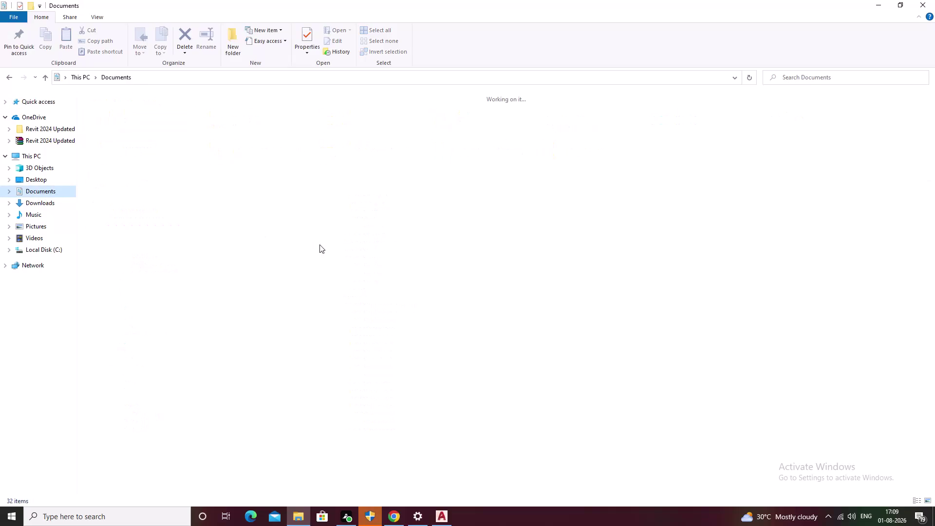
Scroll through the Documents folder in File Explorer, then switch back to AutoCAD's Drawing1.
scroll(down, 3)
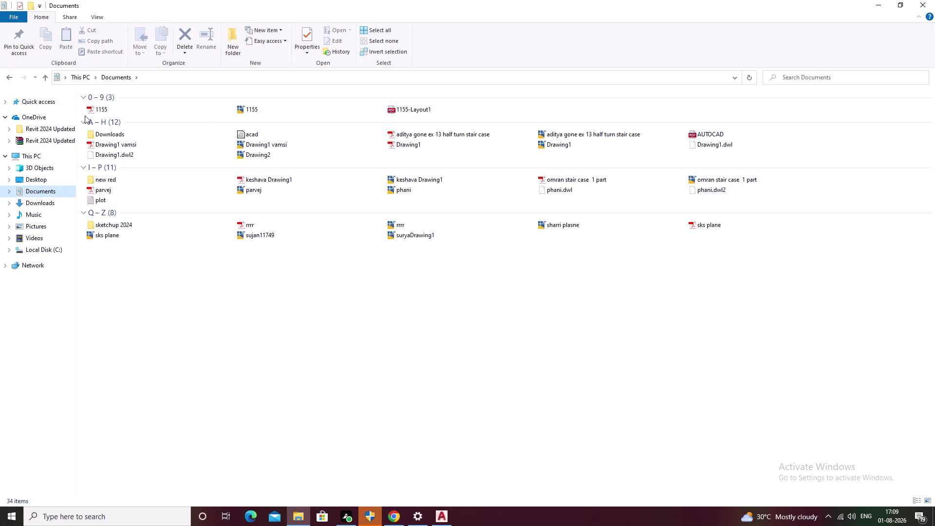
click(922, 2)
click(442, 512)
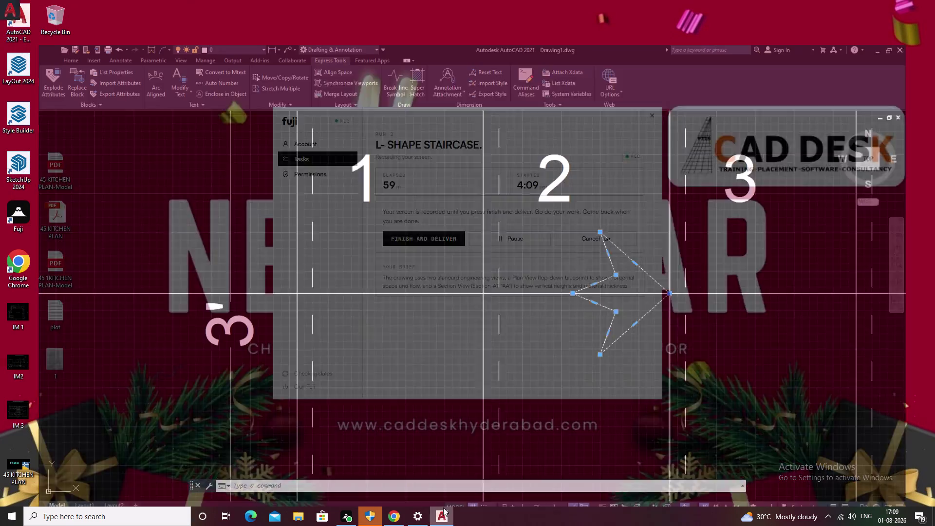
Start grouping the arrow lines, then cancel the duplicate group.
scroll(down, 3)
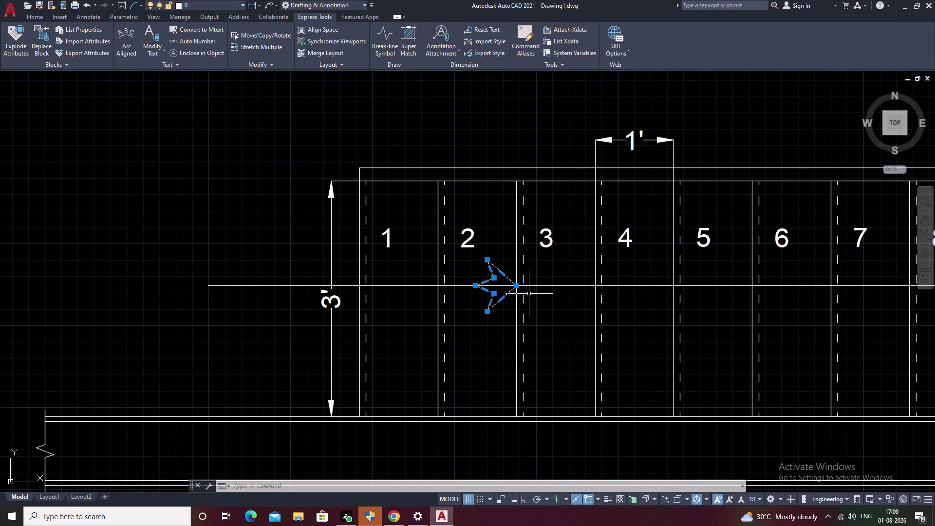
text(G)
key(space)
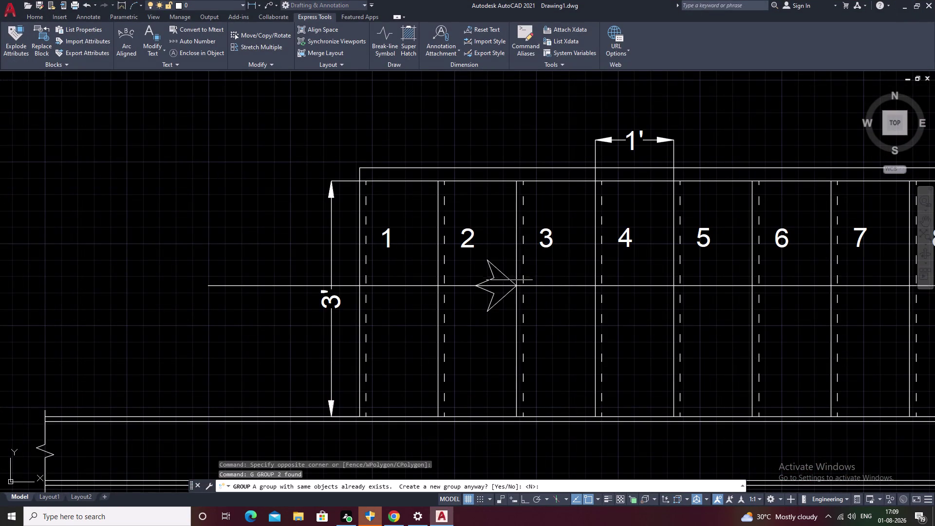
click(502, 273)
click(495, 269)
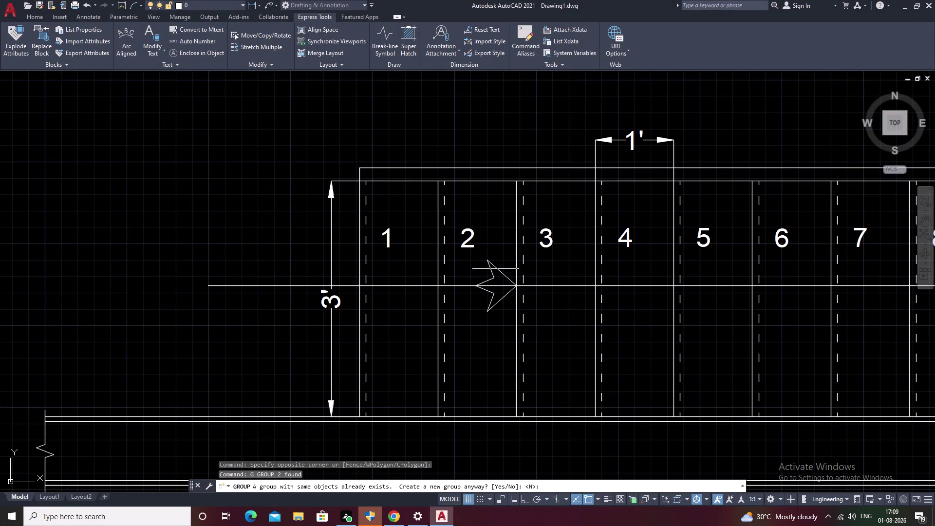
key(Escape)
Select the arrow's three line segments and JOIN them into one polyline.
click(498, 265)
click(496, 271)
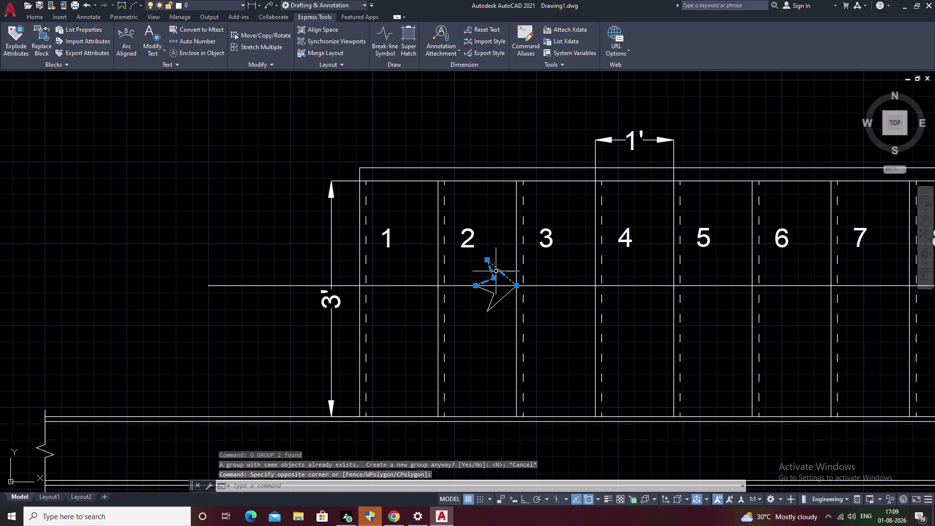
scroll(up, 3)
click(499, 285)
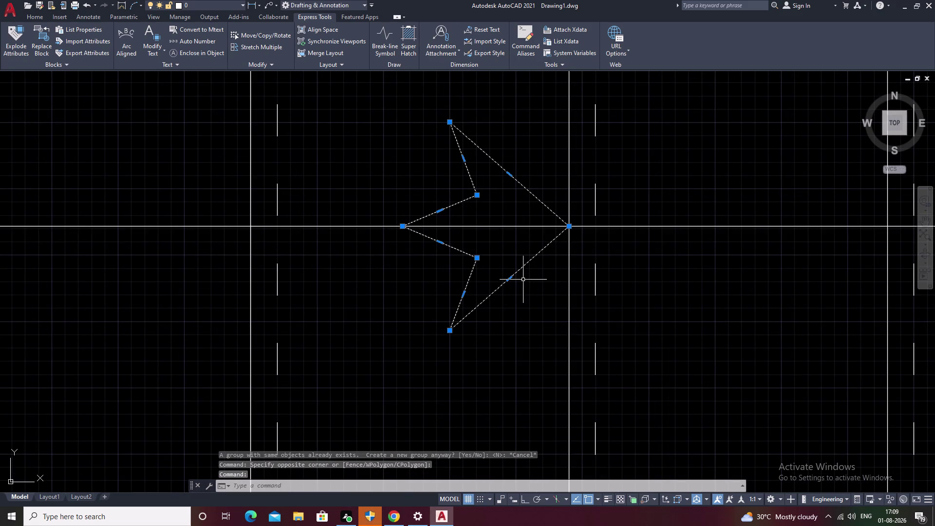
key(j)
key(space)
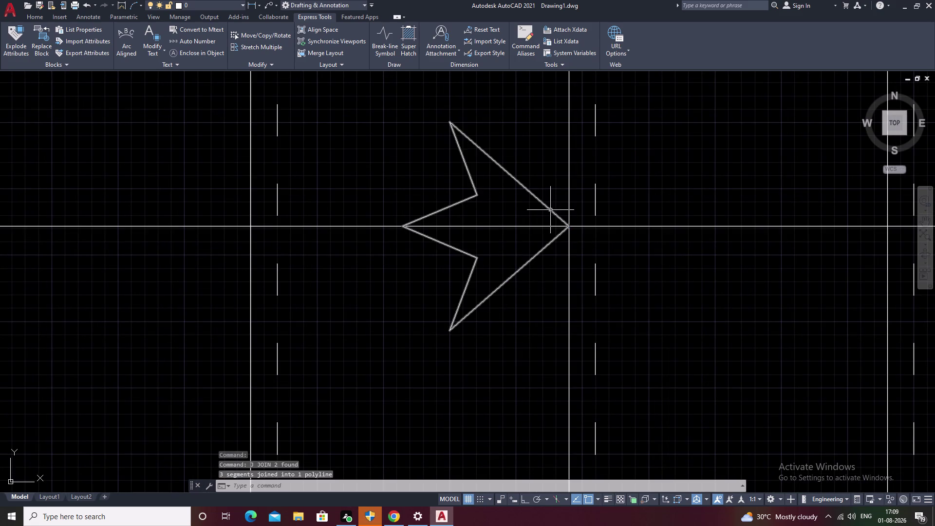
click(550, 209)
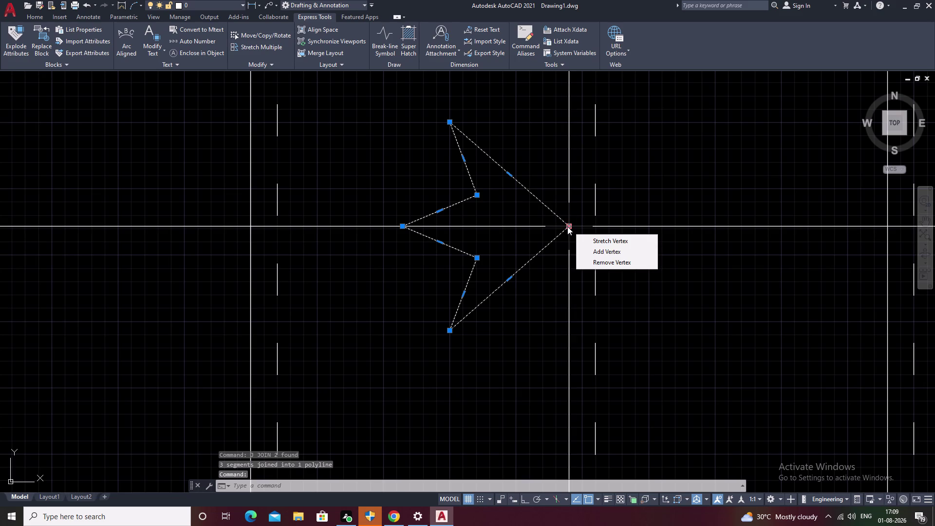
Dismiss the vertex-editing options, clear the selection, and start the COPY command.
text(CO)
key(space)
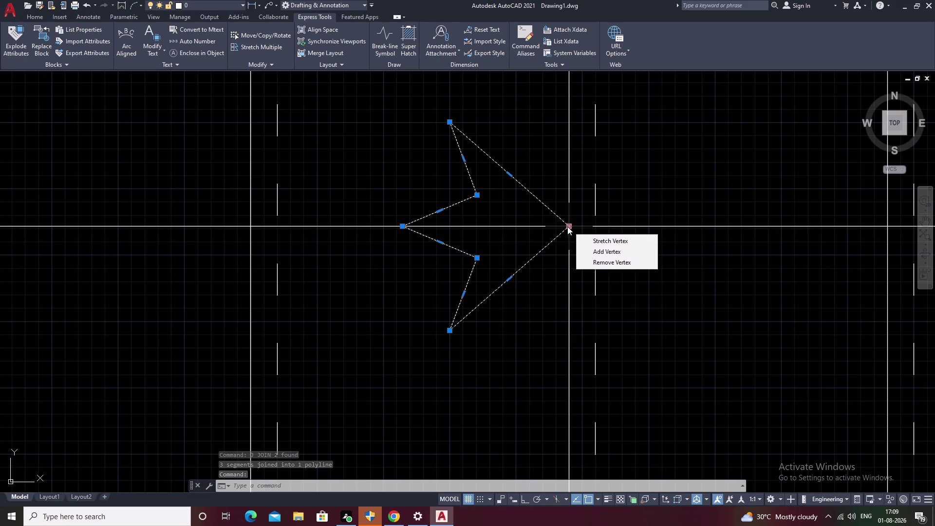
key(Escape)
key(Escape)
key(Escape)
key(Escape)
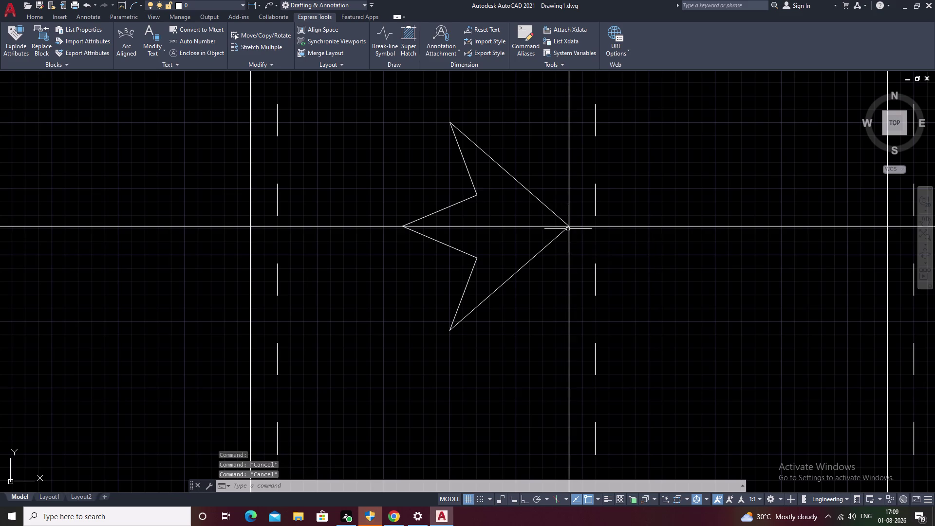
key(c)
key(o)
key(space)
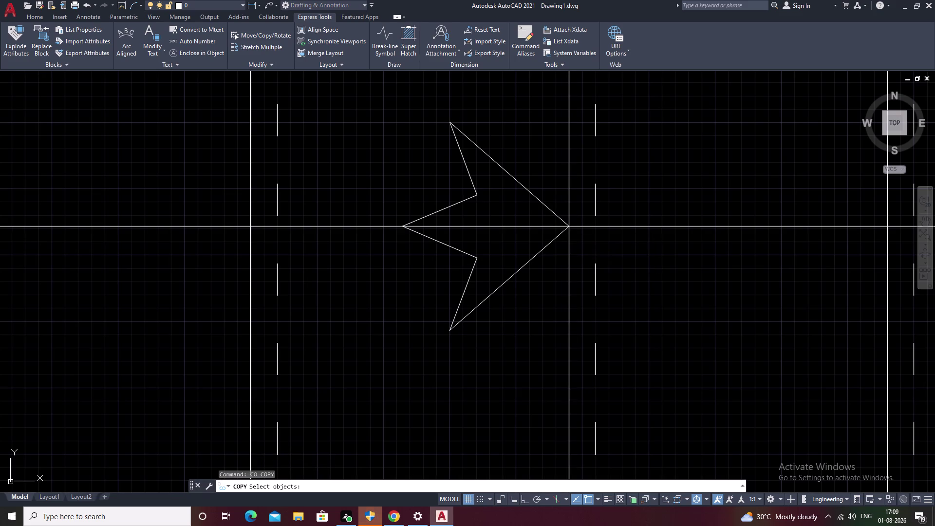
Copy the arrow using its tip as base point, placing a copy near step 10.
click(531, 193)
right_click(521, 239)
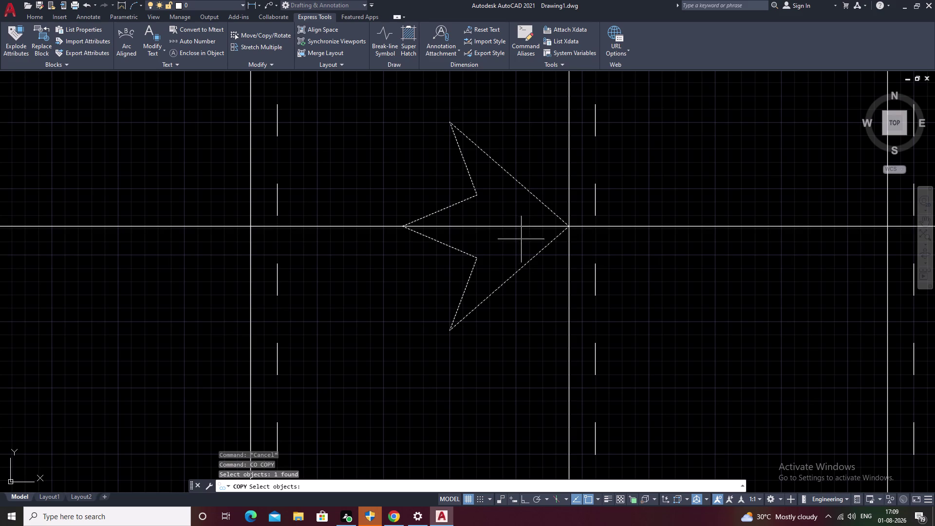
click(567, 225)
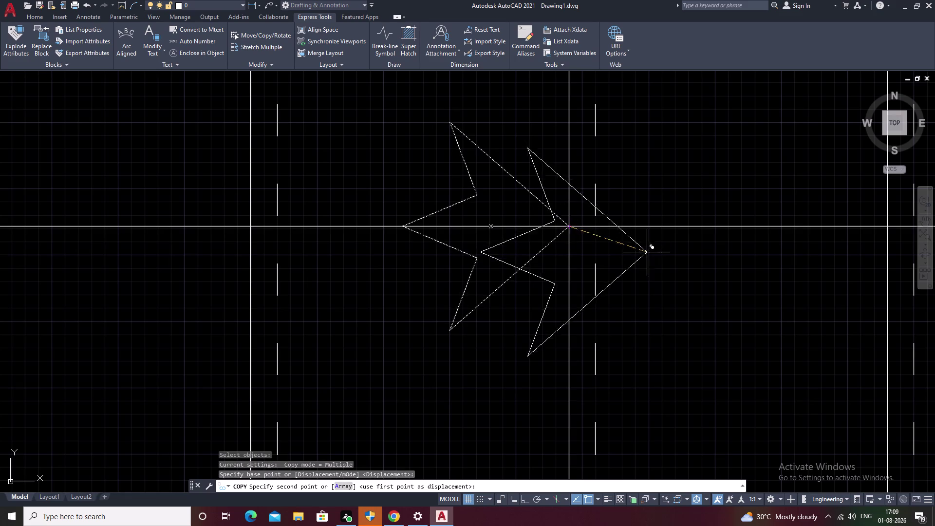
scroll(down, 3)
middle_drag(646, 253, 226, 271)
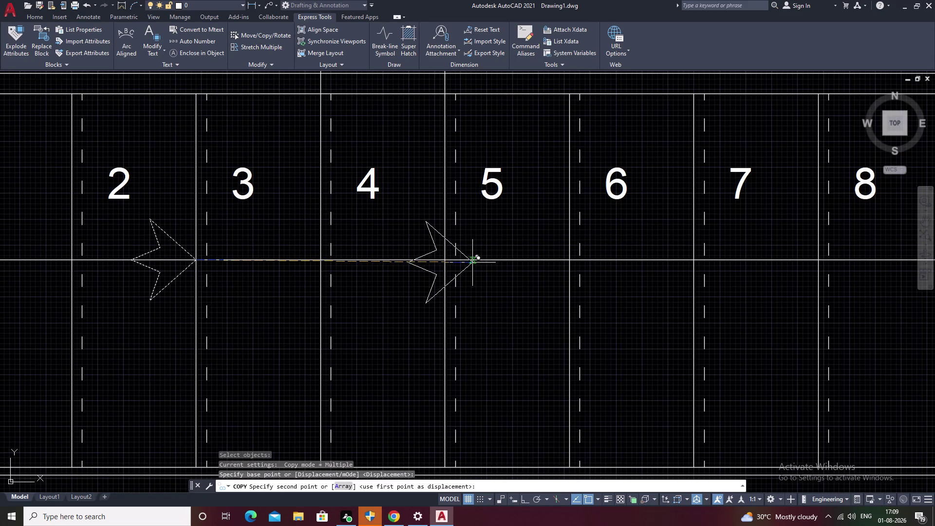
scroll(down, 3)
middle_drag(680, 279, 268, 378)
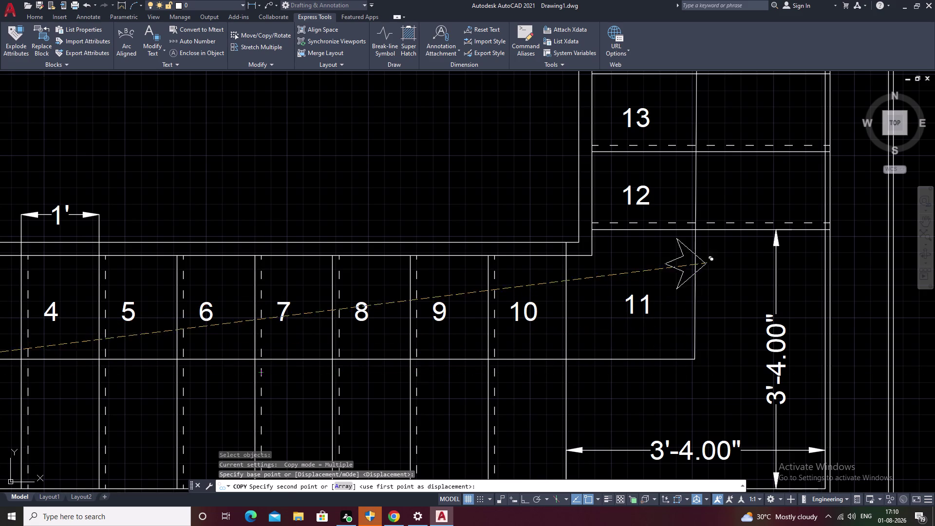
scroll(down, 3)
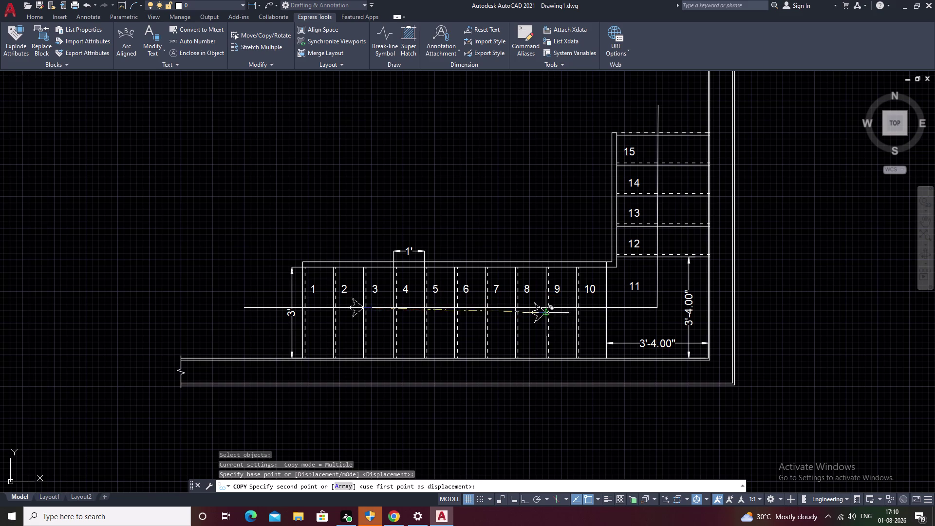
scroll(up, 3)
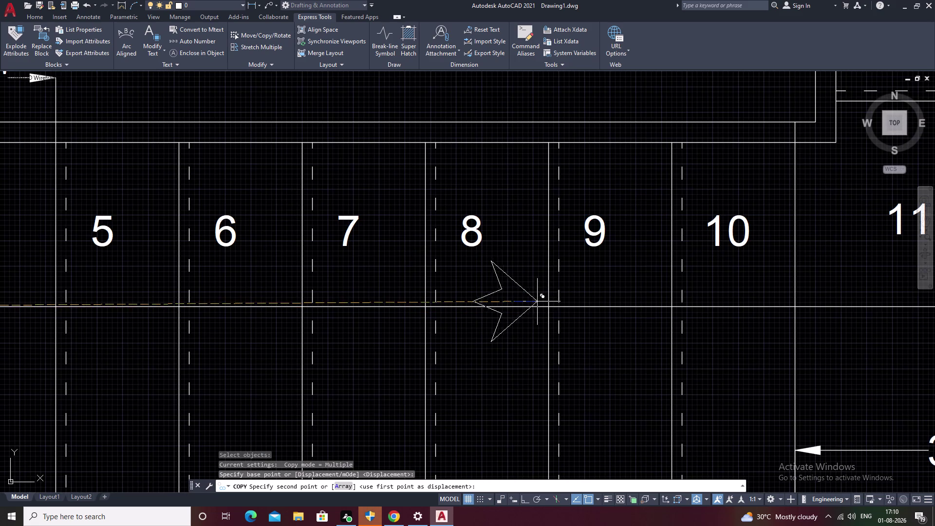
scroll(up, 3)
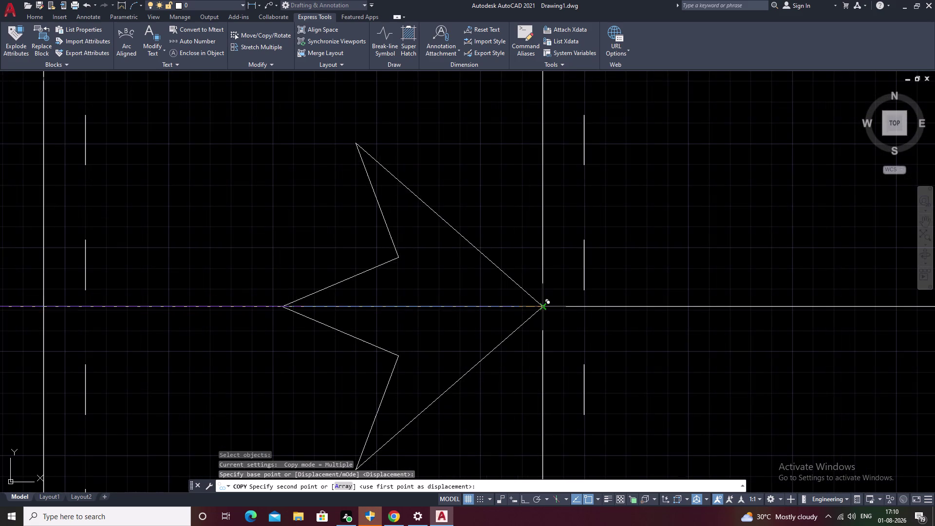
click(541, 304)
Place further arrow copies between steps 12 and 13 and above step 15.
scroll(down, 3)
middle_drag(725, 308, 306, 406)
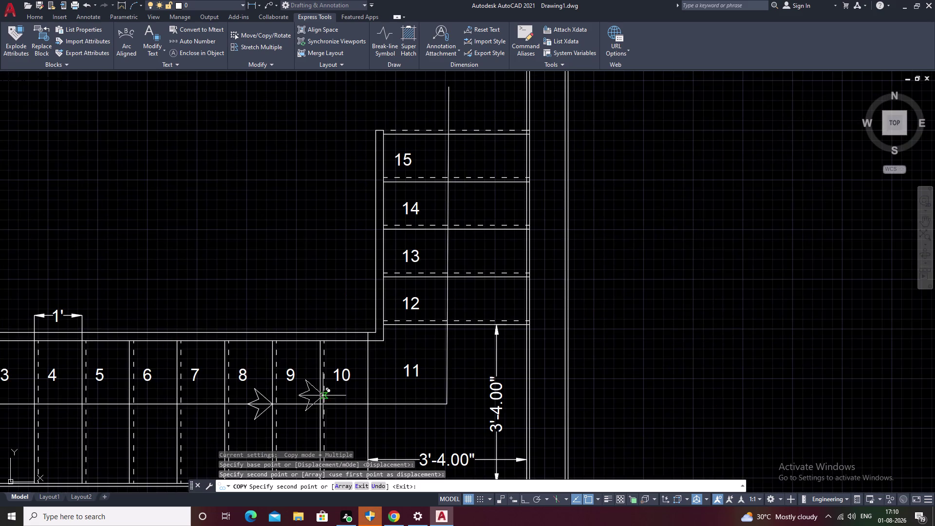
scroll(up, 3)
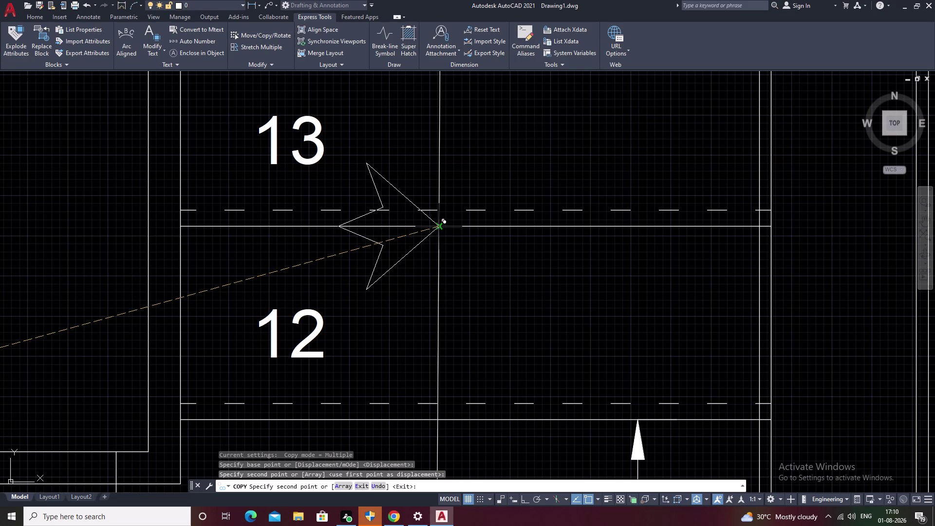
click(437, 228)
middle_drag(538, 244, 551, 463)
scroll(down, 3)
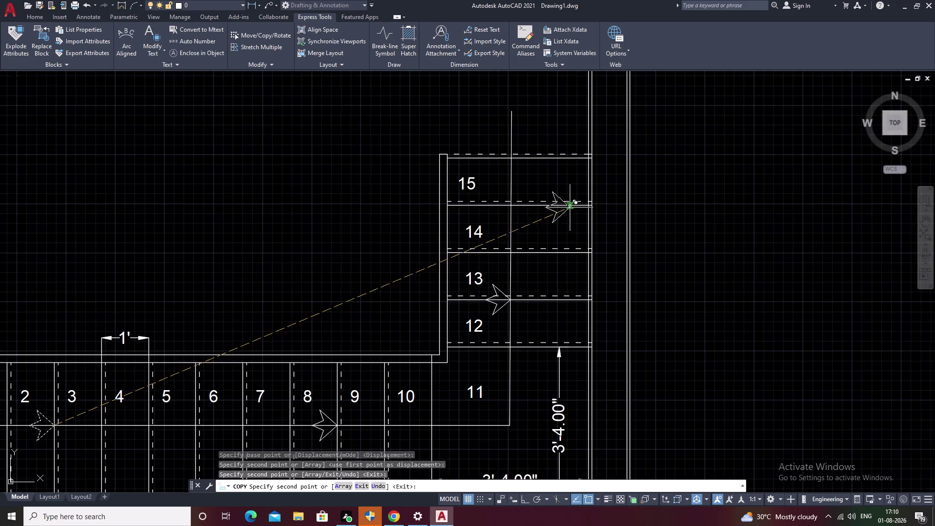
middle_drag(568, 217, 559, 291)
scroll(up, 3)
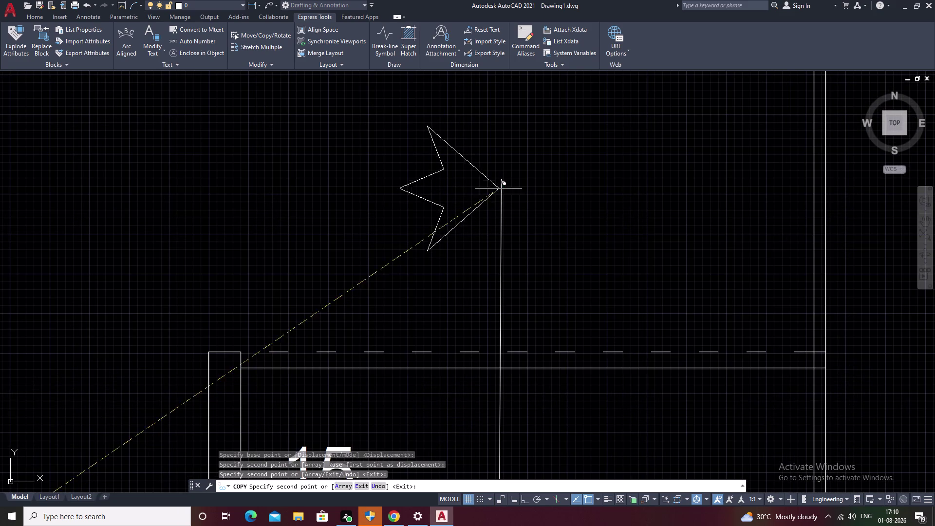
click(498, 180)
key(Escape)
scroll(down, 3)
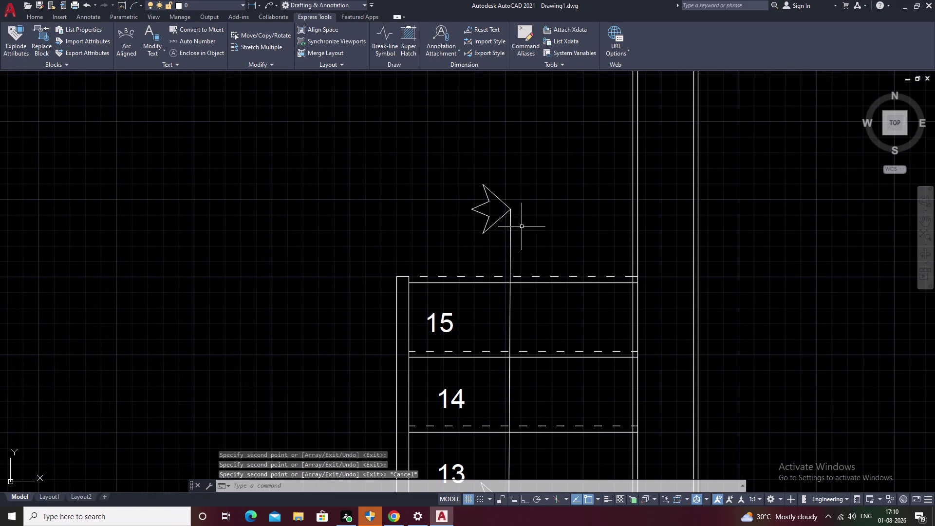
Rotate the arrow above step 15 about its tip to point up the flight.
click(494, 199)
key(Escape)
drag(501, 174, 486, 190)
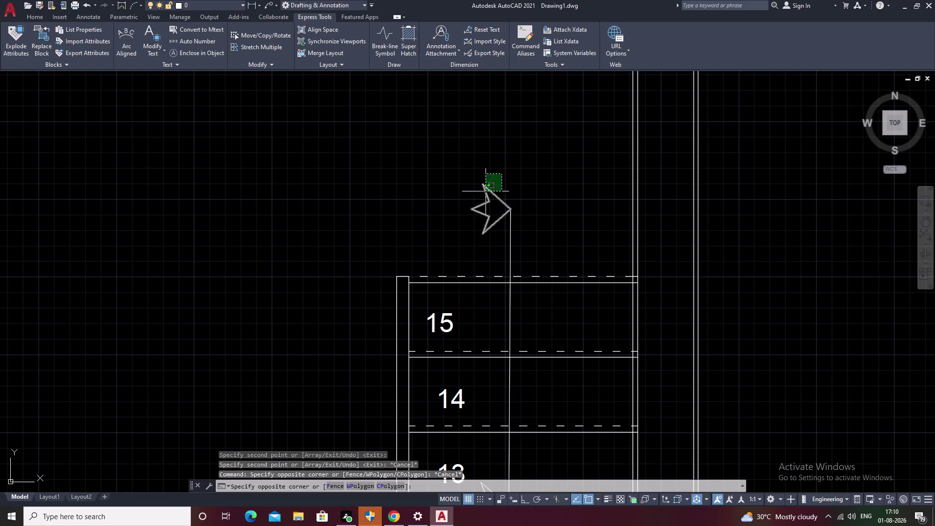
drag(485, 190, 483, 212)
text(RO)
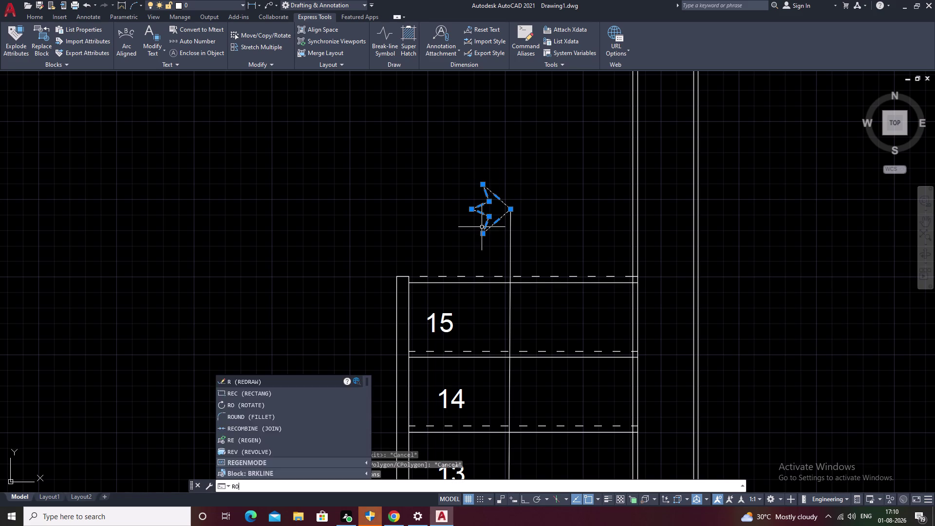
key(space)
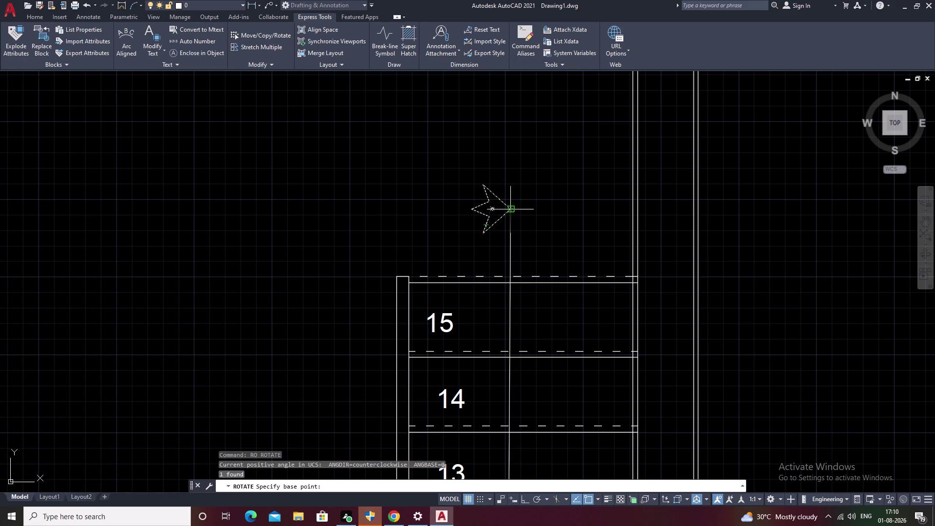
click(508, 209)
click(513, 194)
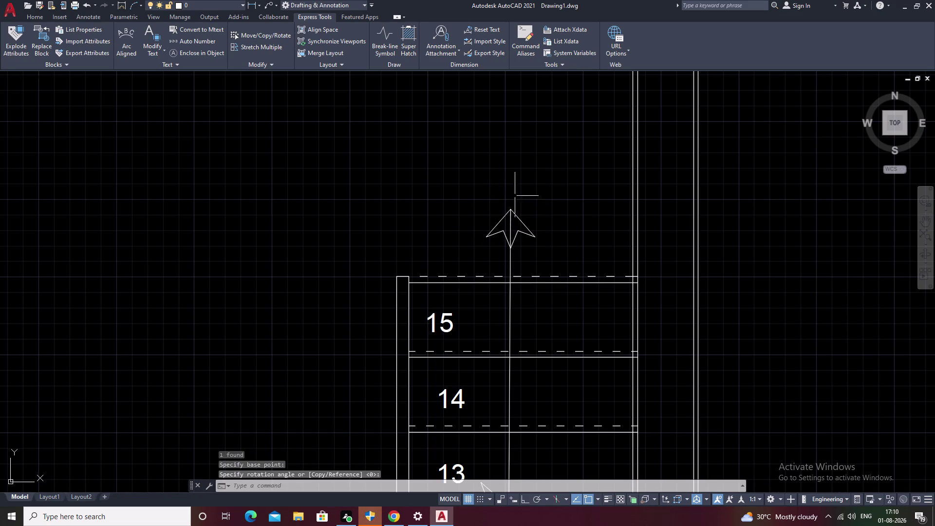
Rotate the arrowhead between steps 12 and 13 about its tip to point upward.
scroll(down, 3)
middle_drag(546, 228, 550, 140)
scroll(up, 3)
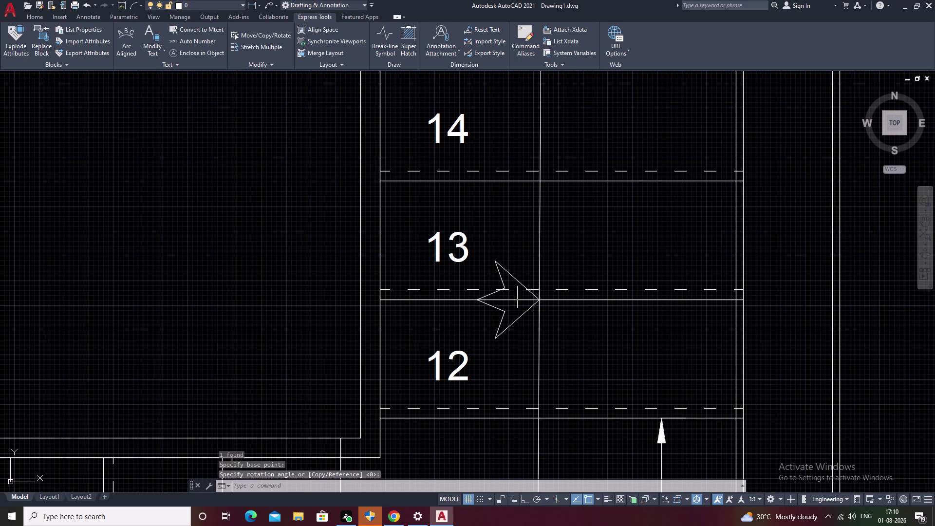
click(517, 277)
text(RO)
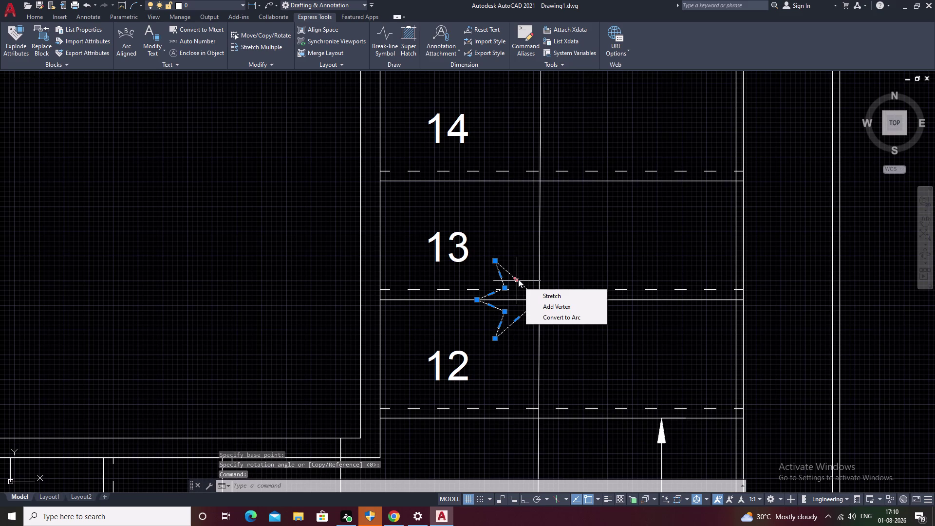
key(space)
key(Escape)
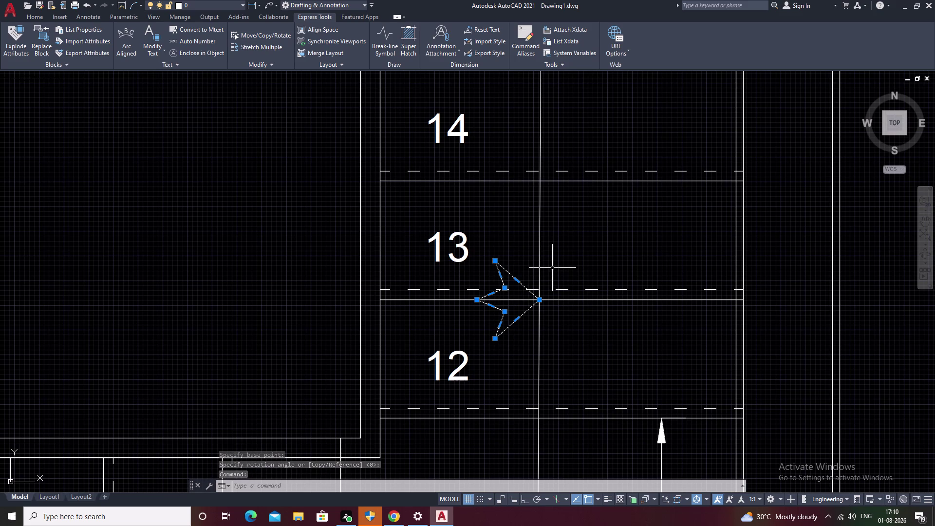
click(525, 288)
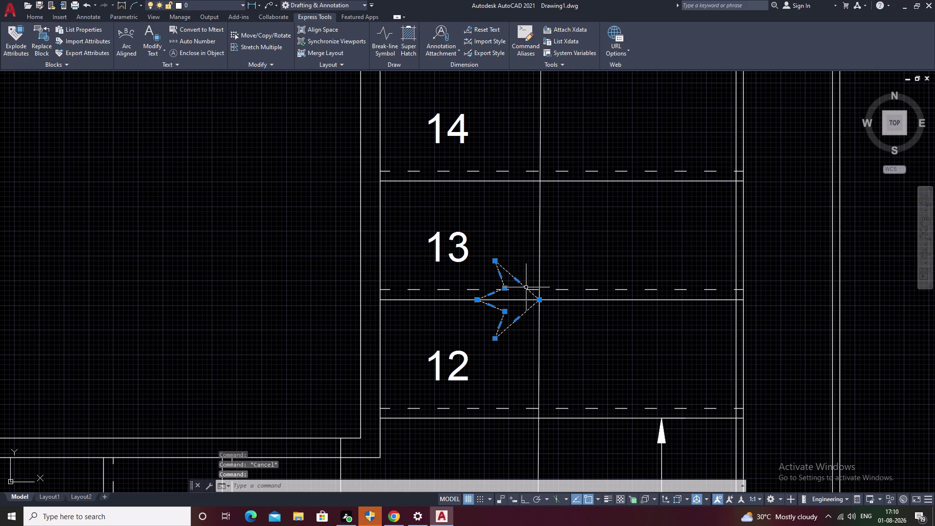
text(RO)
key(space)
click(539, 300)
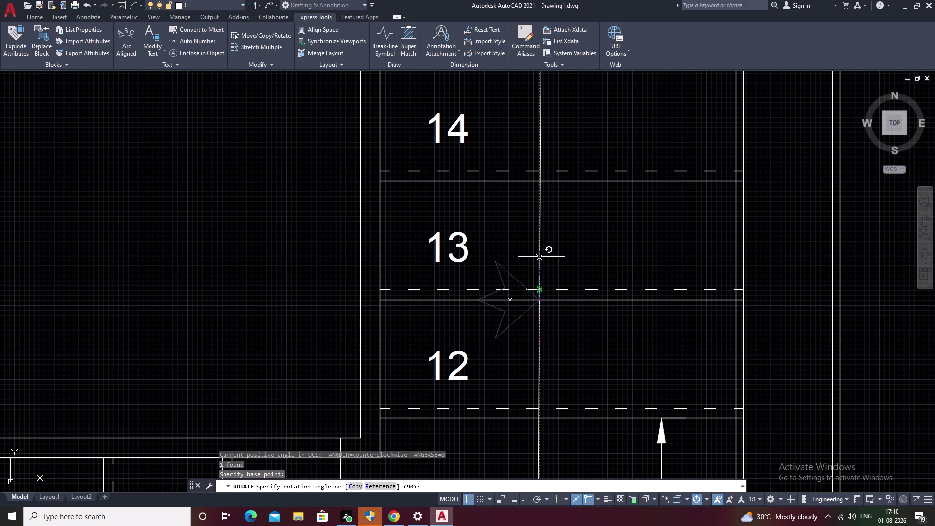
click(534, 229)
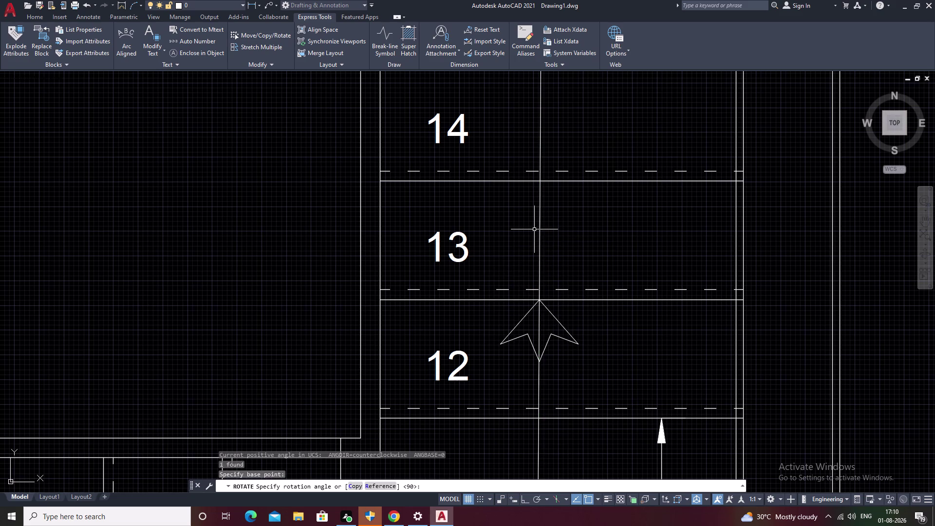
scroll(down, 3)
key(Escape)
Select the arrowhead between steps 8 and 9, then cancel the accidental move.
middle_drag(599, 321, 638, 219)
scroll(down, 3)
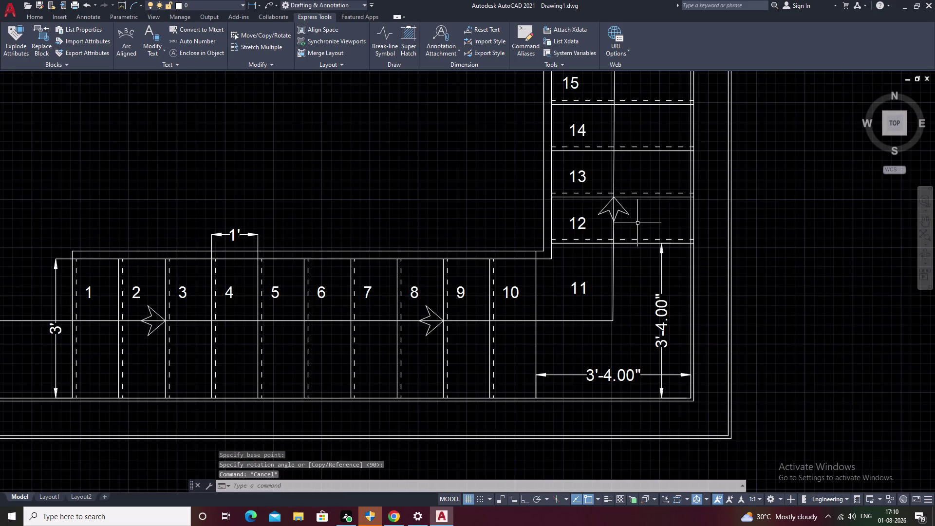
middle_drag(551, 310, 563, 289)
middle_drag(581, 261, 565, 305)
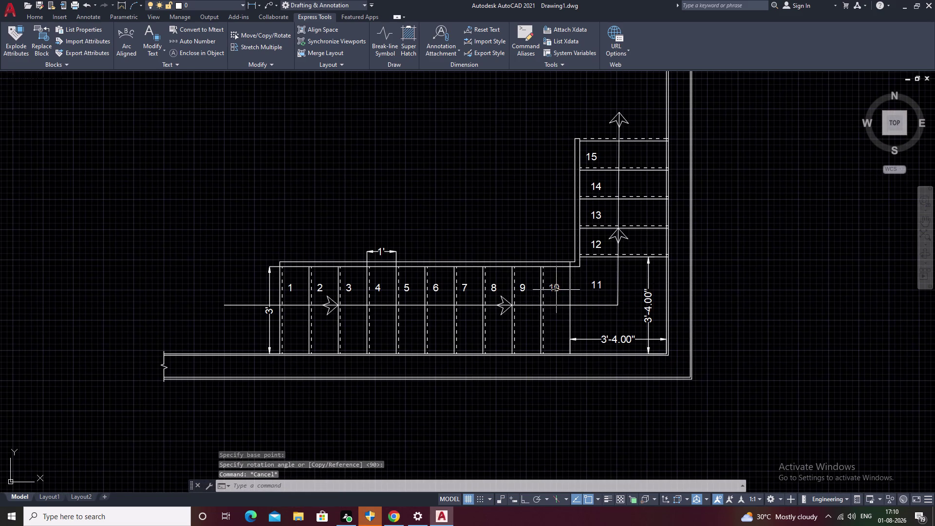
scroll(up, 3)
click(503, 301)
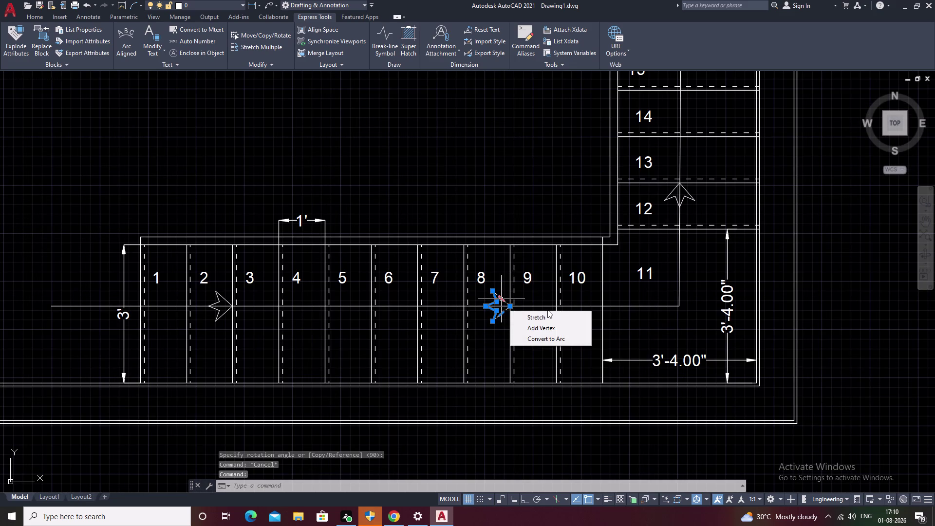
text(M)
key(space)
key(space)
key(Escape)
scroll(up, 3)
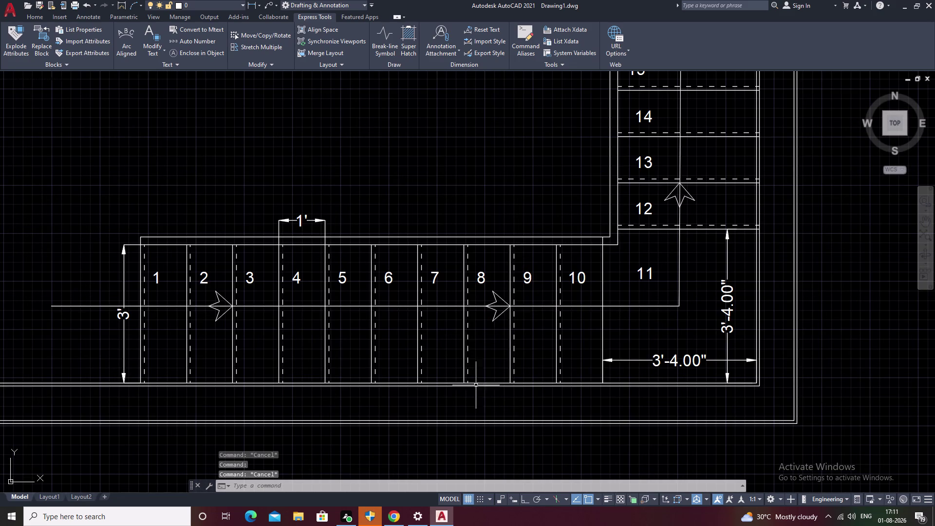
Open the arrowhead polyline for editing and exit without changes.
scroll(up, 3)
double_click(505, 205)
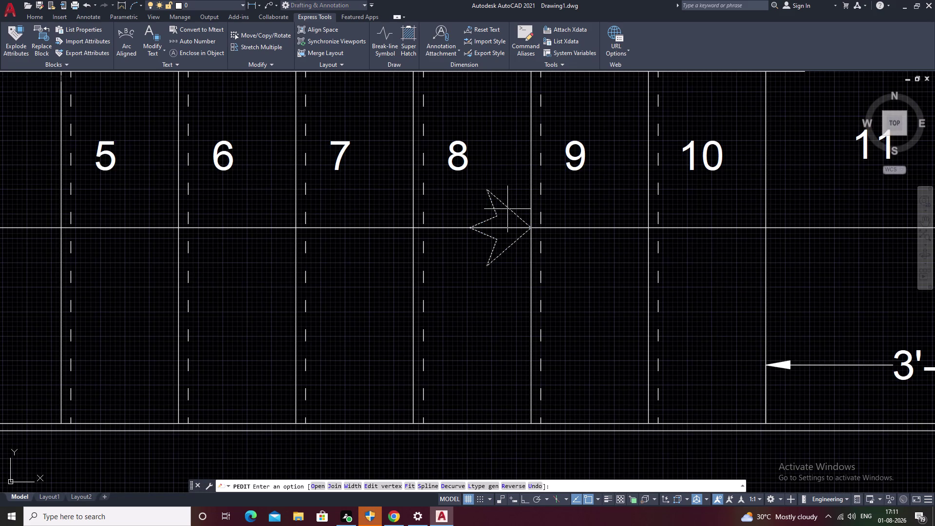
key(m)
key(Escape)
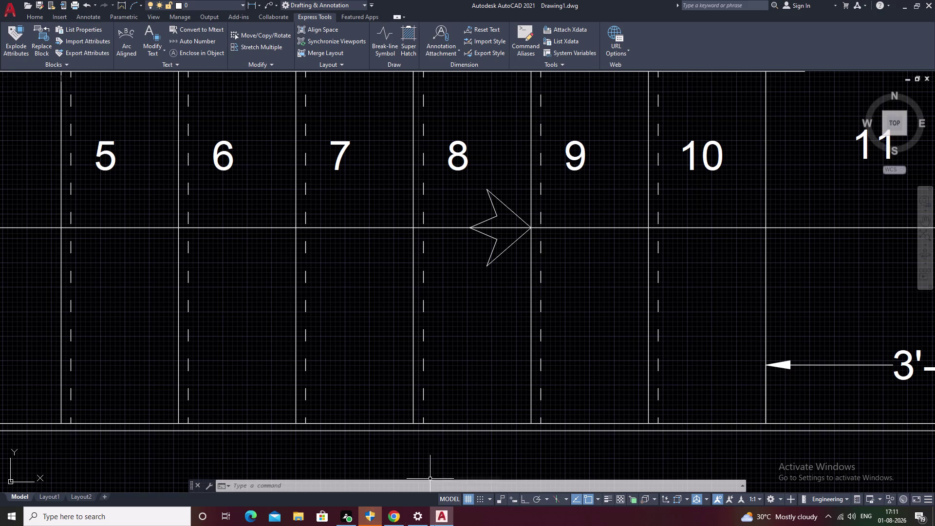
Erase the extra arrowhead at step 8 with E.
scroll(down, 3)
middle_drag(736, 236, 434, 324)
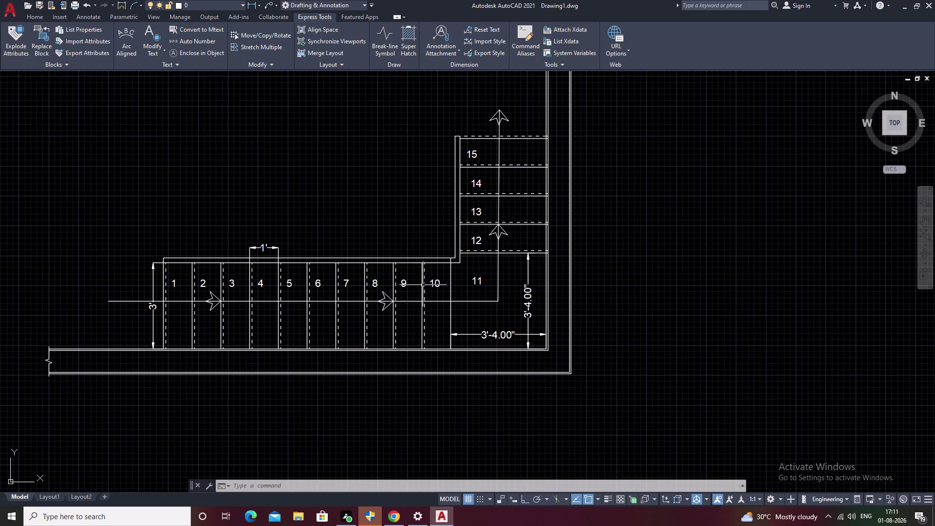
scroll(up, 3)
click(385, 290)
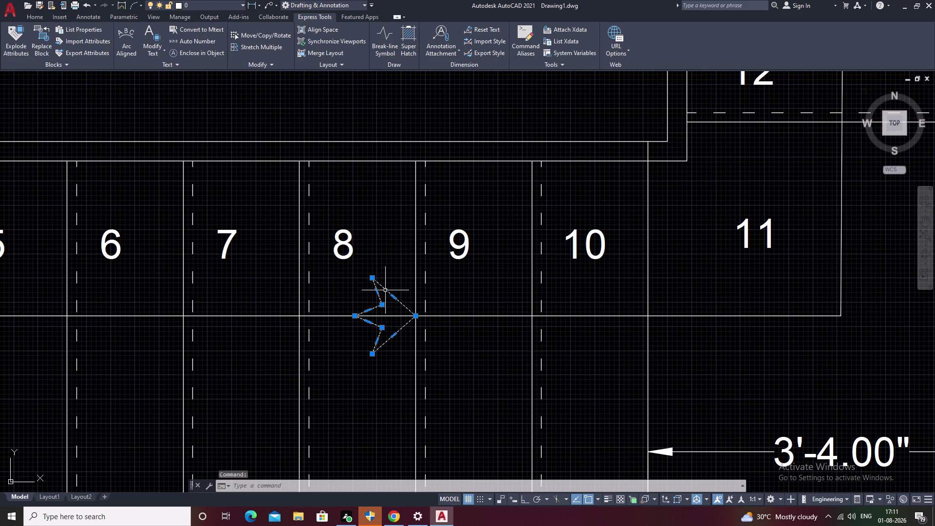
text(E)
key(space)
Recentre the stair plan and start the Hatch command.
scroll(down, 3)
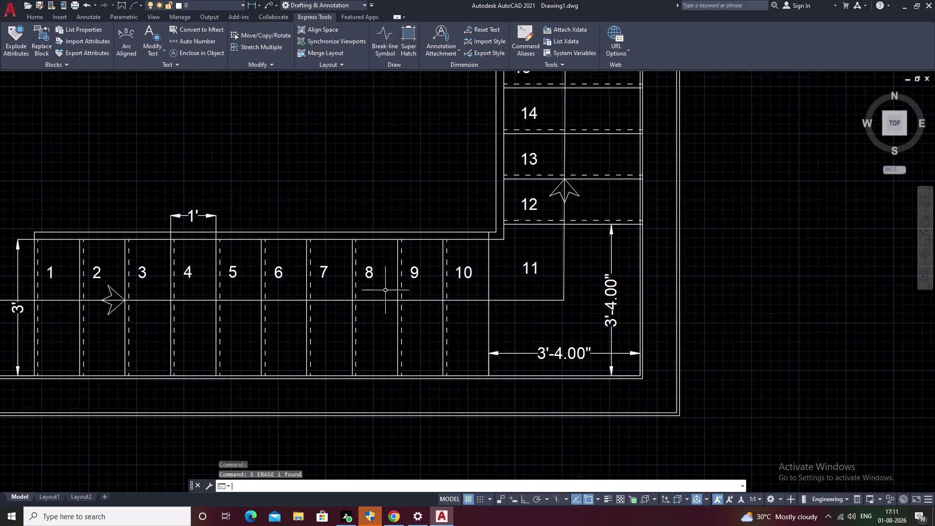
middle_drag(455, 301, 462, 318)
middle_drag(363, 237, 426, 236)
text(H)
key(space)
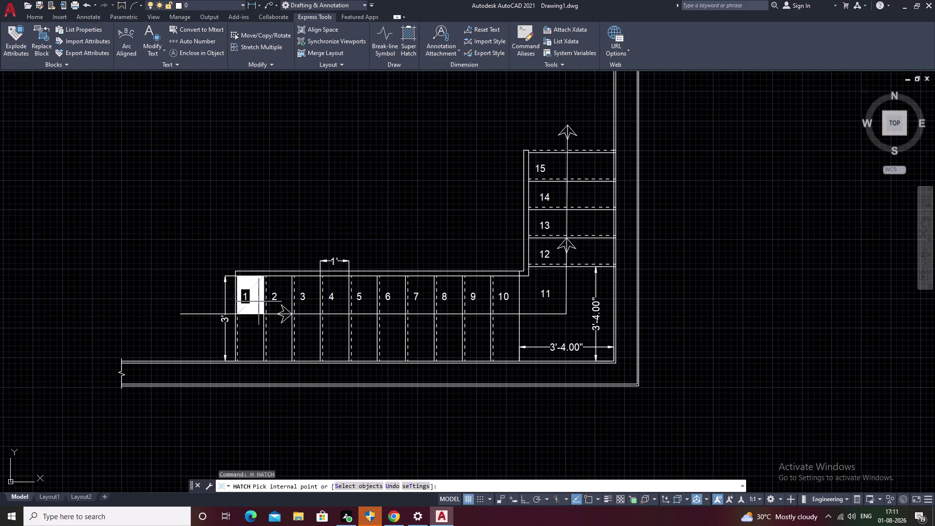
Choose the SOLID pattern and fill both halves of the step 2 arrowhead.
click(91, 33)
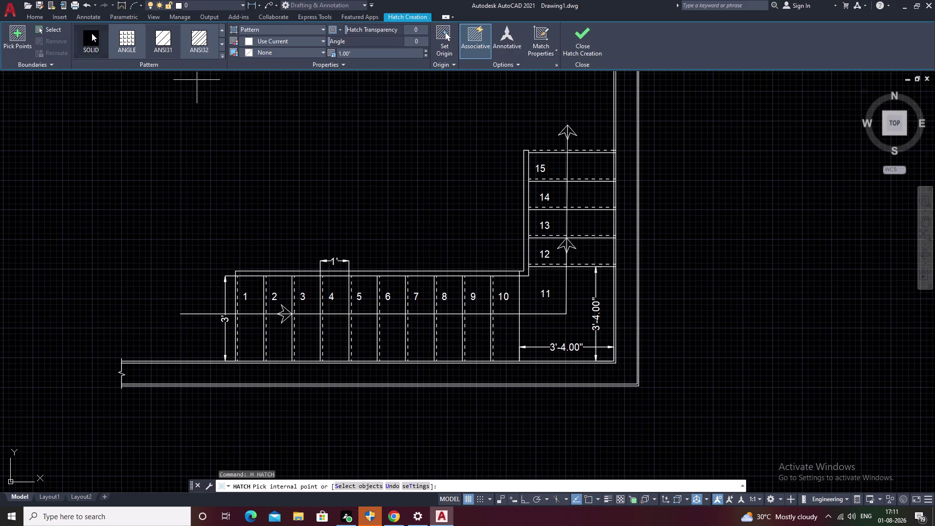
scroll(up, 3)
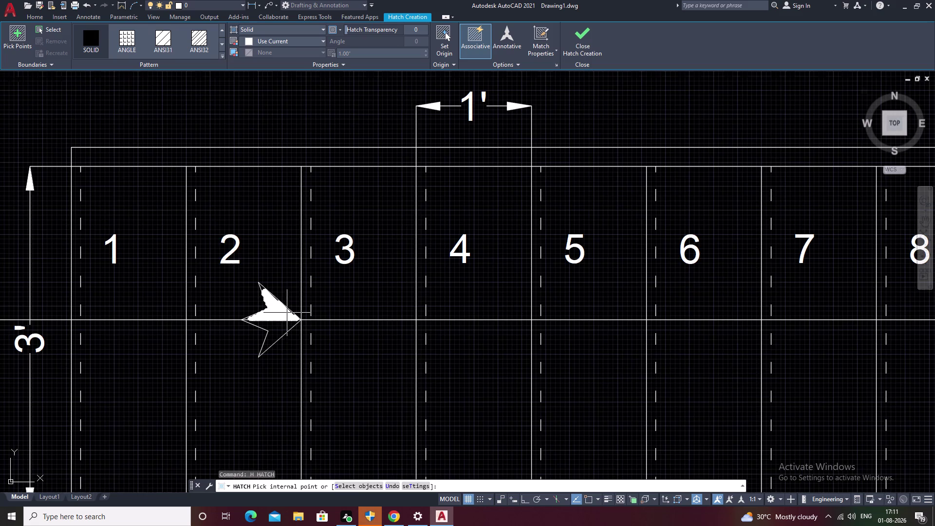
click(284, 313)
click(282, 325)
scroll(down, 3)
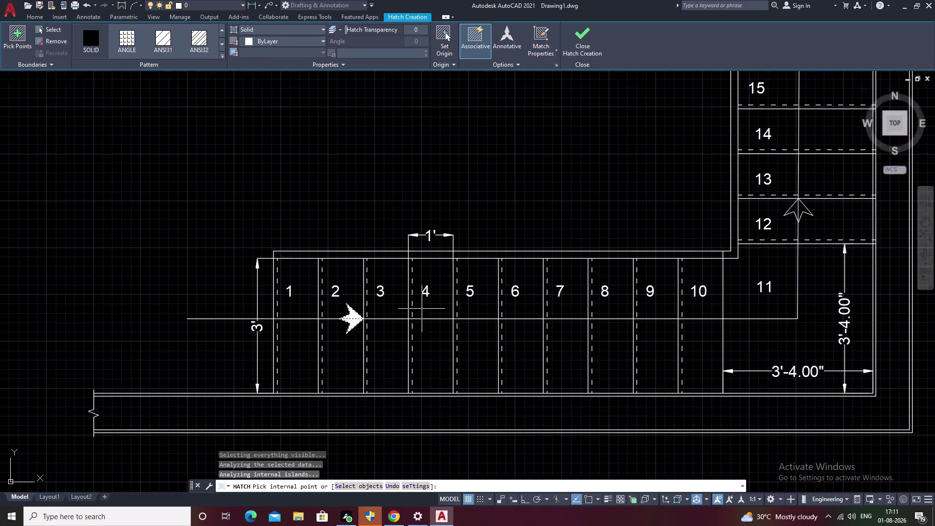
Fill both halves of the step 12 and top arrowheads and finish the hatch.
middle_drag(530, 303, 320, 338)
scroll(up, 3)
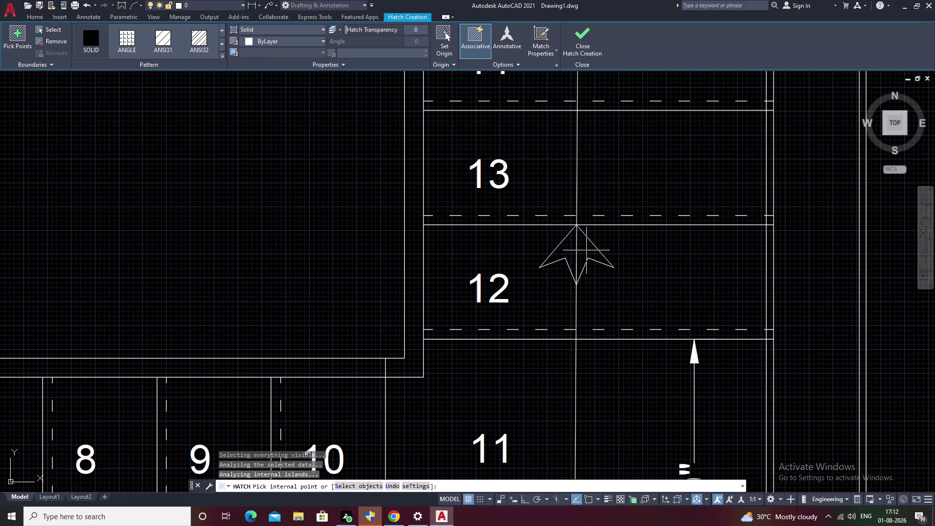
click(587, 249)
click(563, 252)
scroll(down, 3)
middle_drag(604, 188, 603, 191)
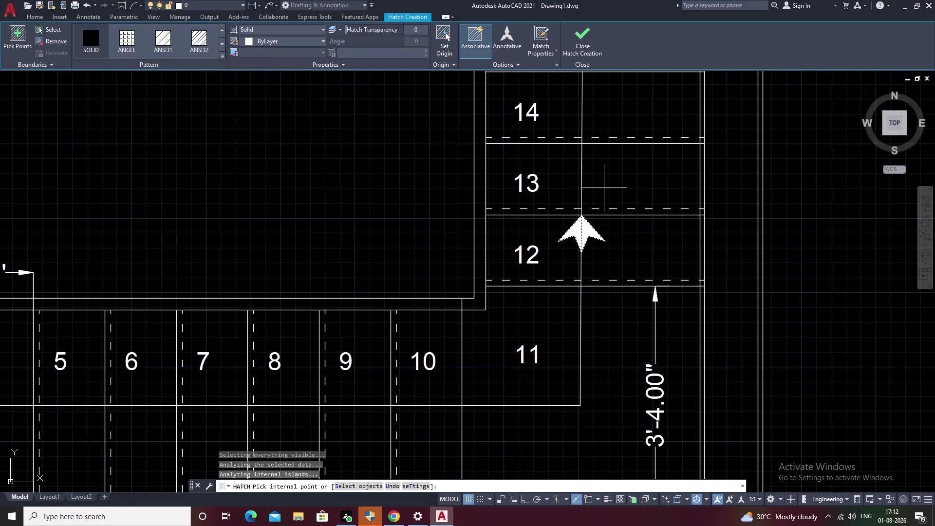
middle_drag(604, 191, 600, 328)
click(585, 86)
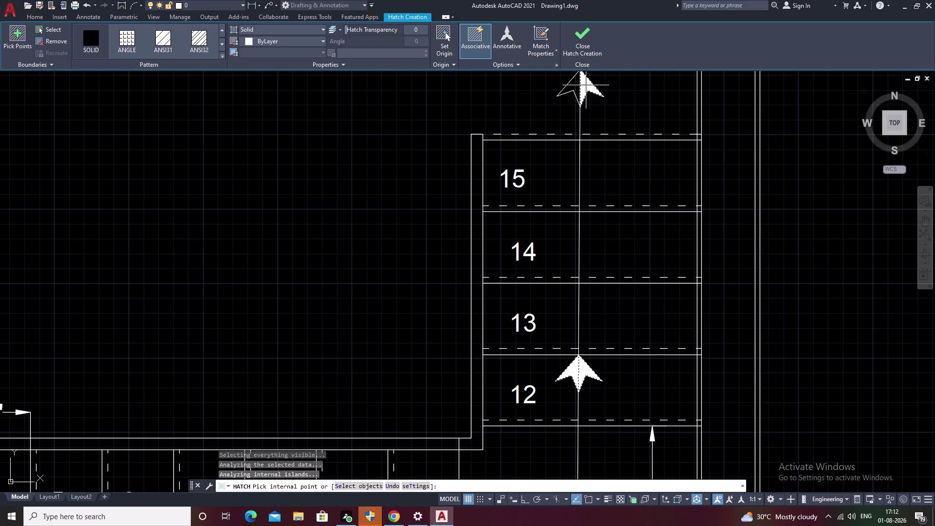
click(574, 85)
key(Escape)
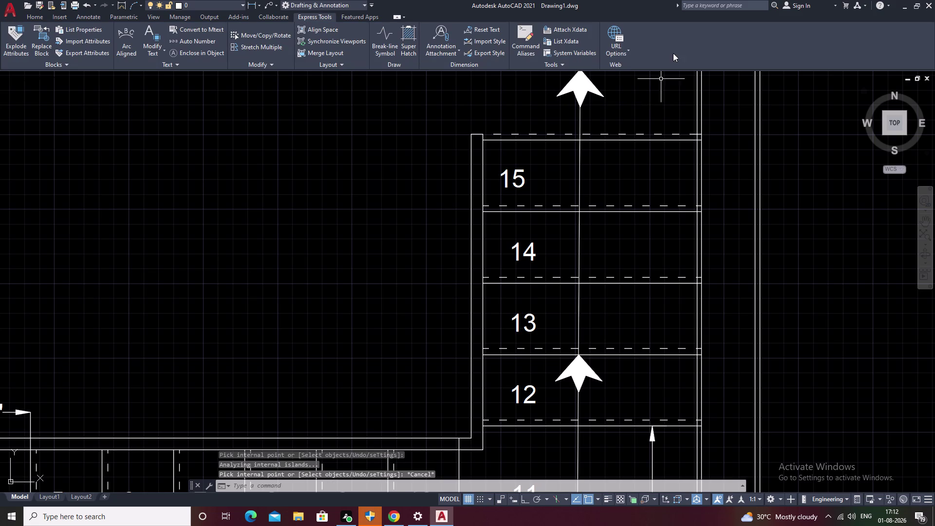
Cancel leftover commands and pan to the start of the lower flight.
scroll(down, 3)
key(Escape)
middle_drag(381, 314, 382, 314)
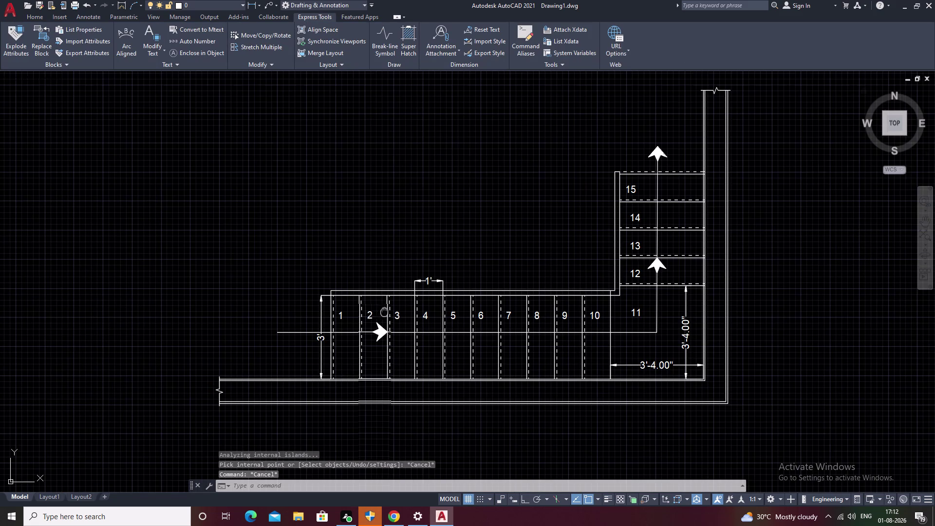
middle_drag(381, 313, 440, 285)
scroll(up, 3)
Create an MText label reading 'UP' left of step 1.
text(T)
key(space)
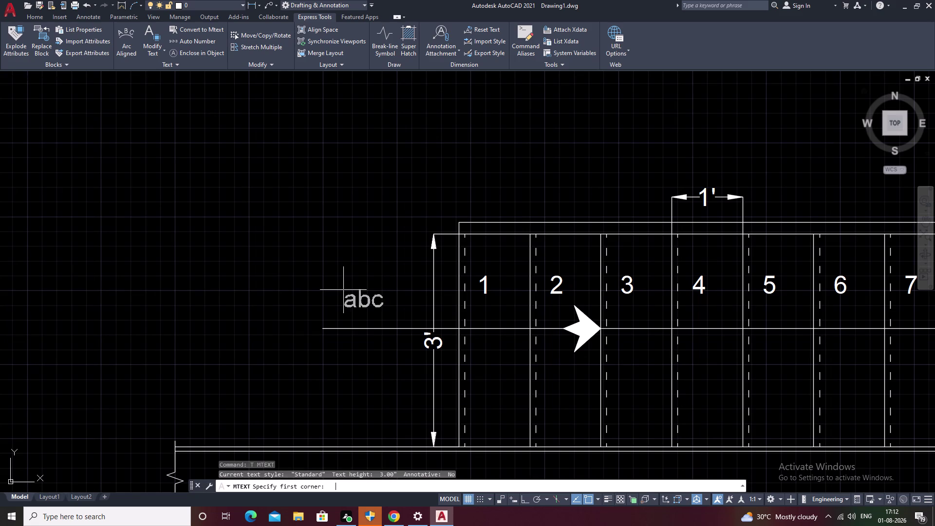
drag(323, 272, 389, 313)
click(389, 313)
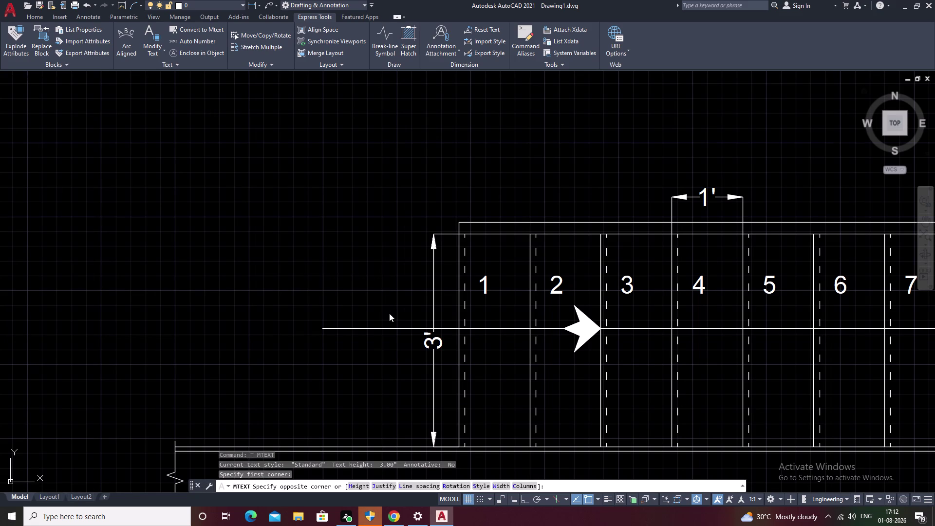
text(UP)
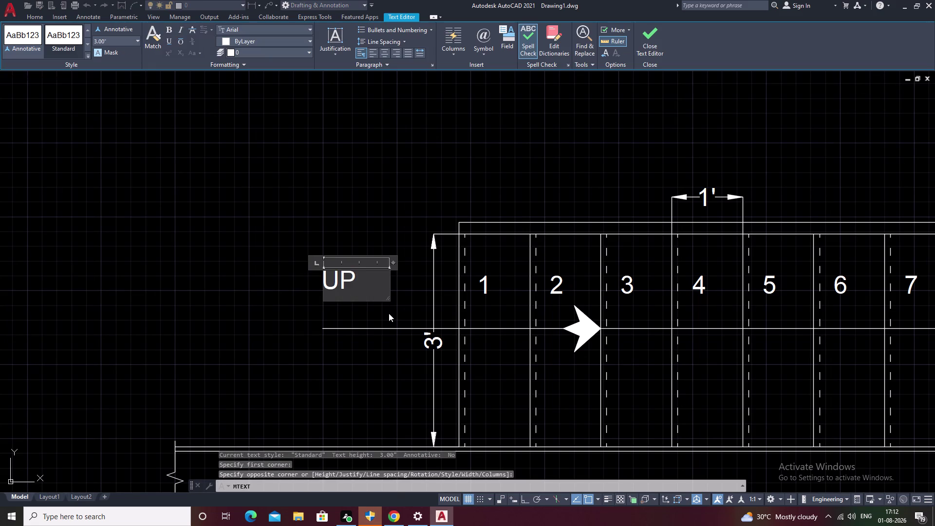
click(365, 320)
Move the UP label to sit just above the walking line.
click(342, 277)
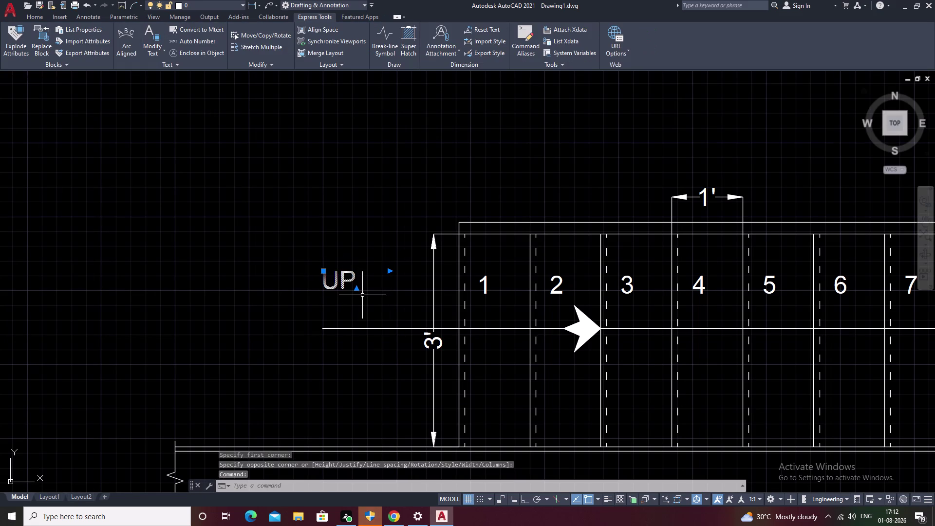
key(m)
key(space)
click(337, 278)
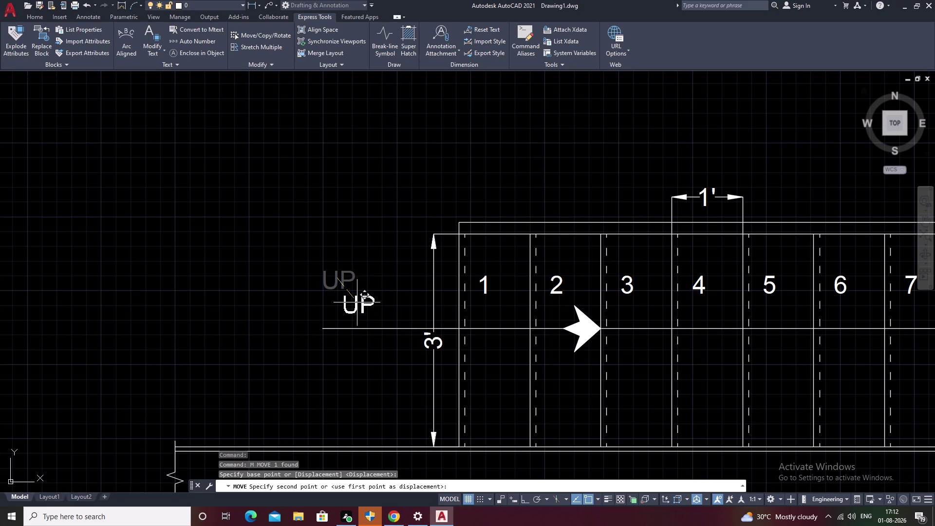
click(345, 304)
key(Escape)
Pan and recentre the view on the whole stair plan.
scroll(down, 3)
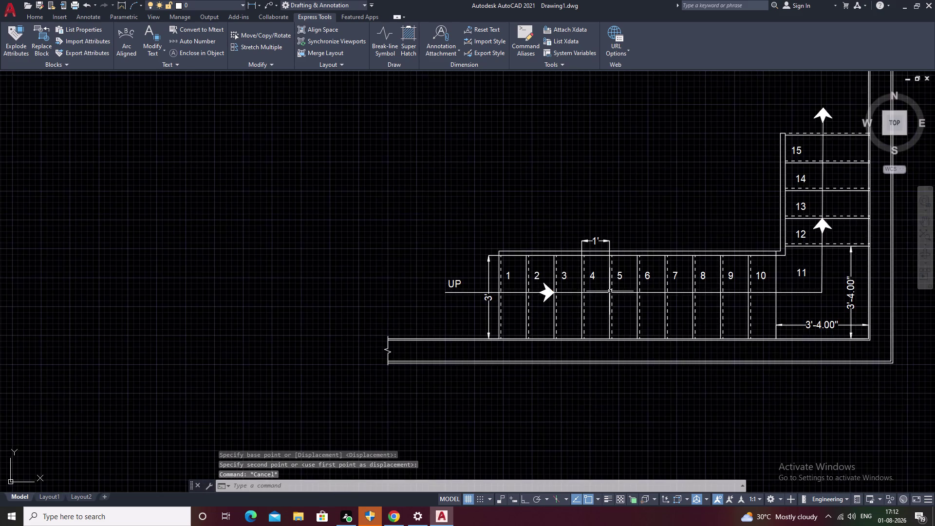
middle_drag(610, 291, 380, 324)
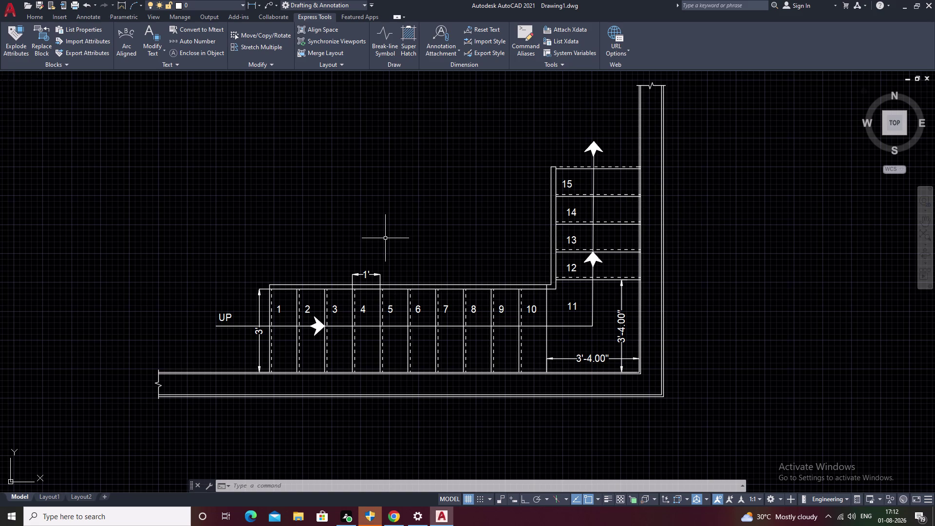
key(Escape)
middle_drag(365, 272, 291, 271)
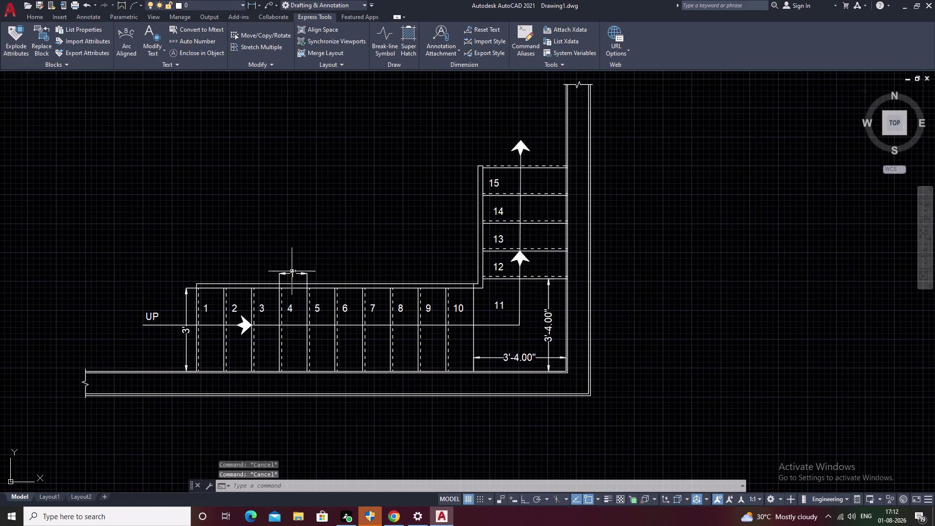
scroll(down, 3)
middle_drag(462, 267, 453, 289)
scroll(up, 3)
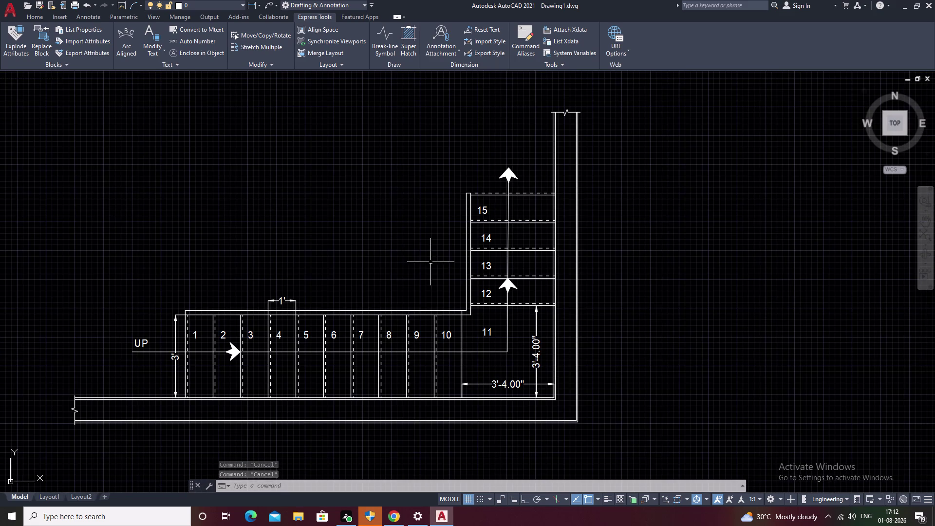
Fill the wall outline with a hatch pattern using HATCH.
key(h)
key(space)
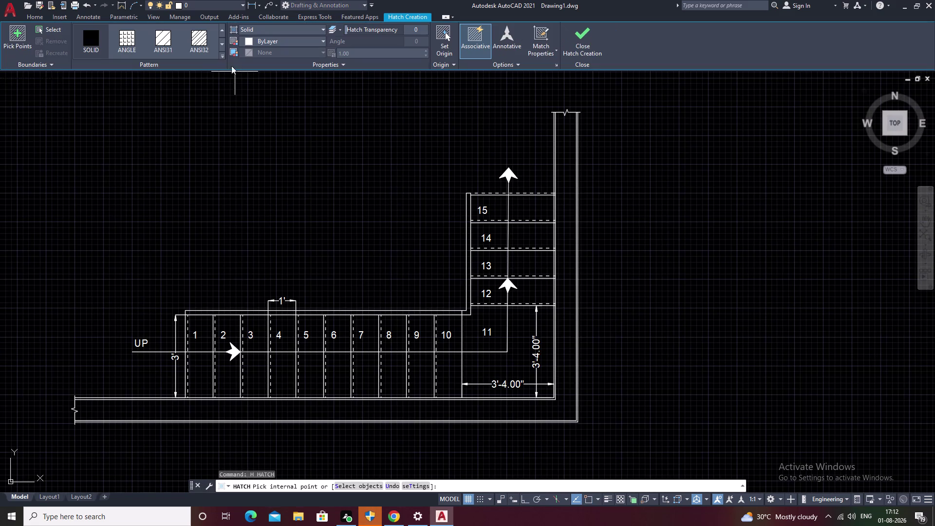
click(199, 34)
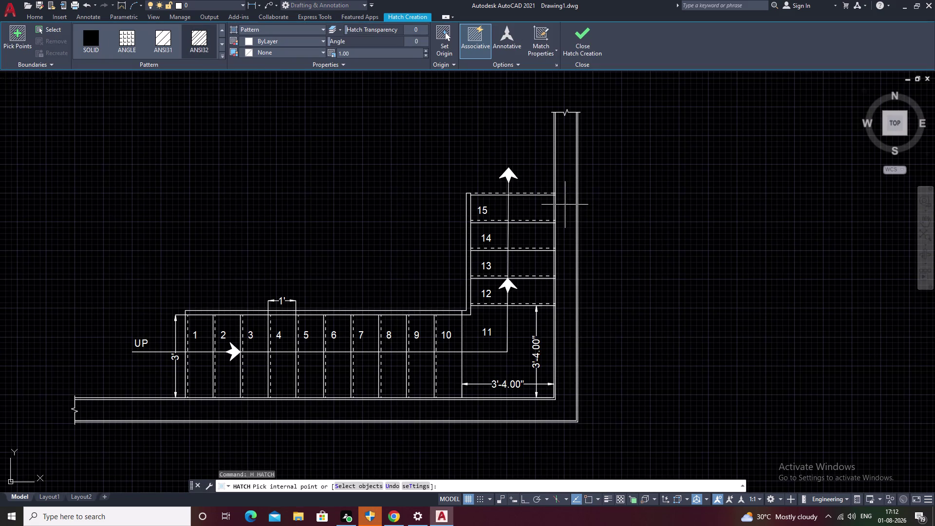
click(565, 204)
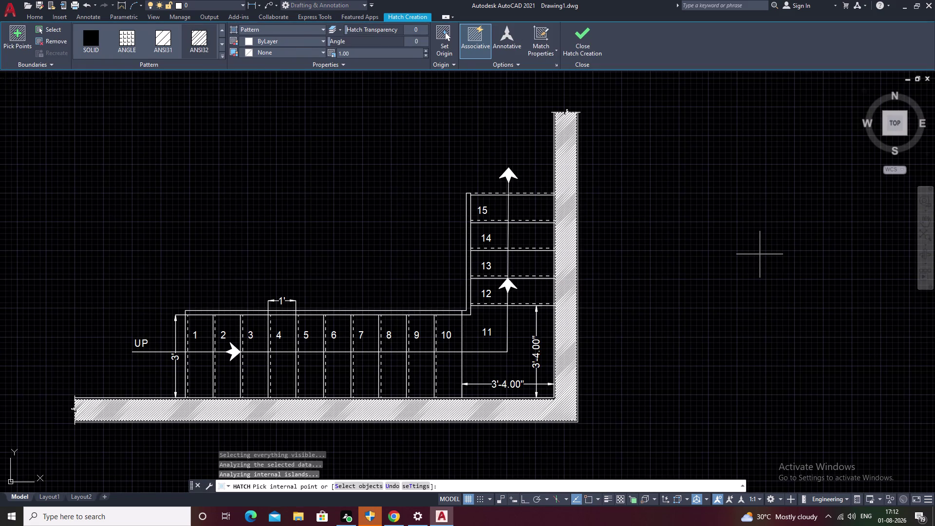
key(Escape)
Try a hatch pattern scale of 0.2 on the wall hatch.
click(565, 224)
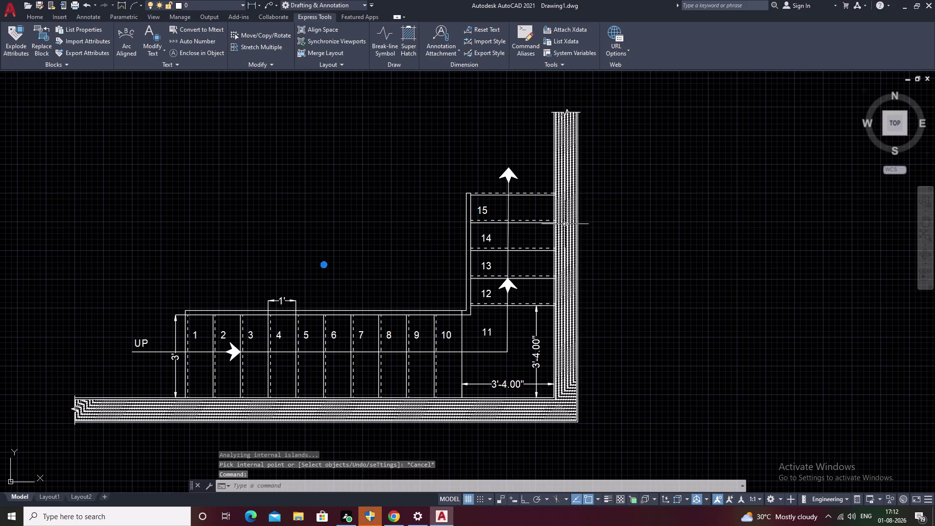
click(383, 51)
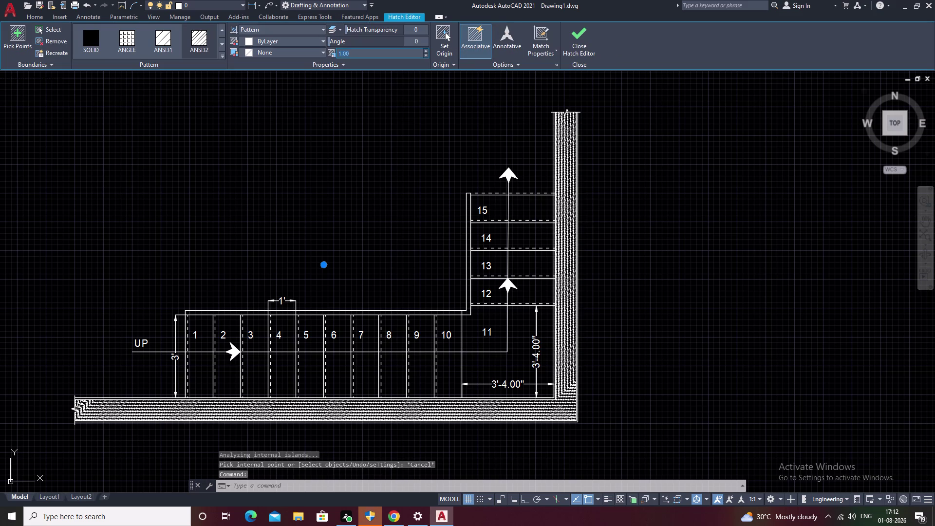
key(BackSpace)
key(period)
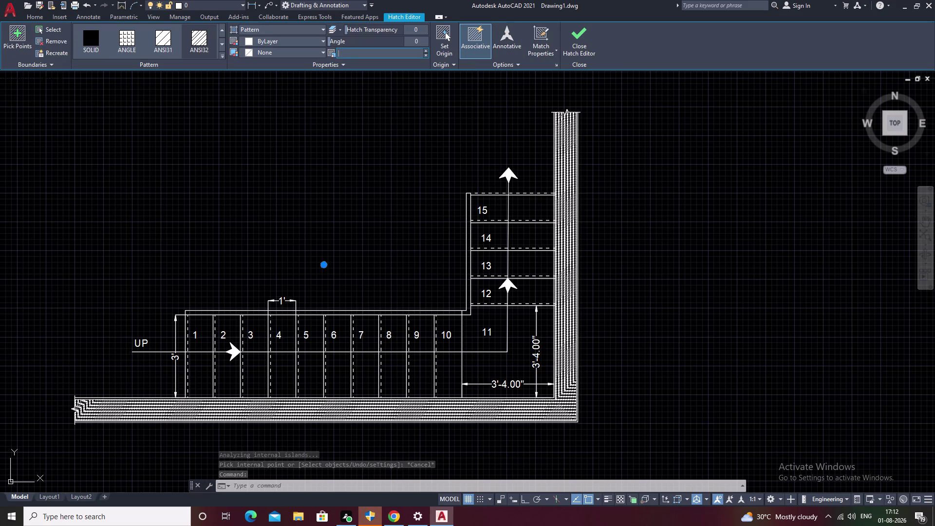
key(2)
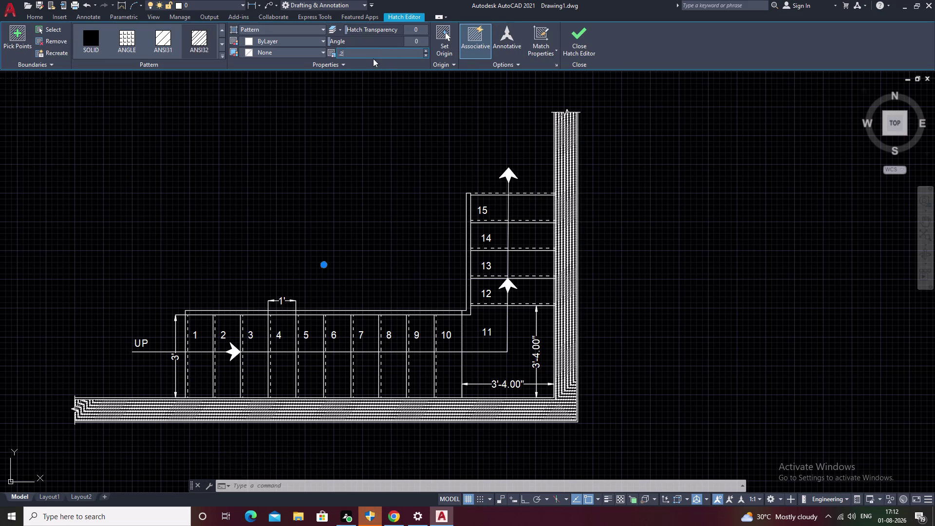
click(372, 64)
click(477, 104)
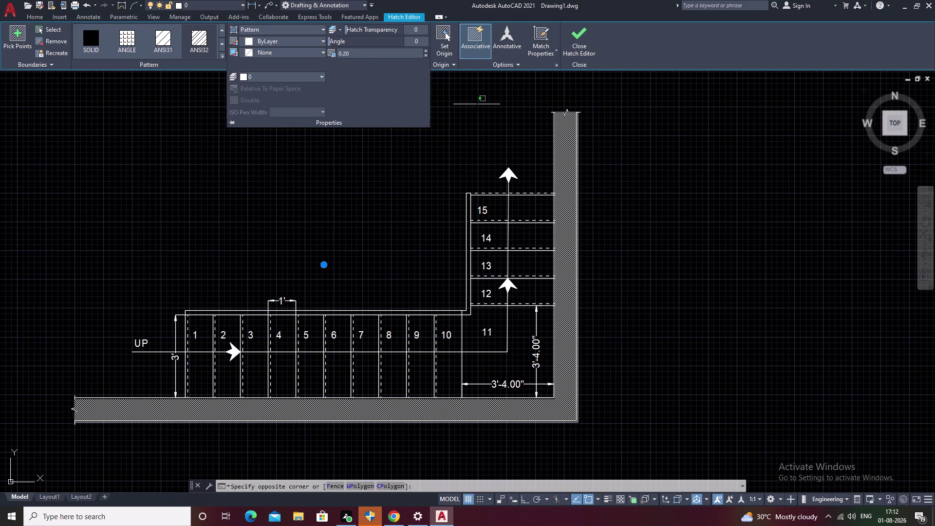
key(space)
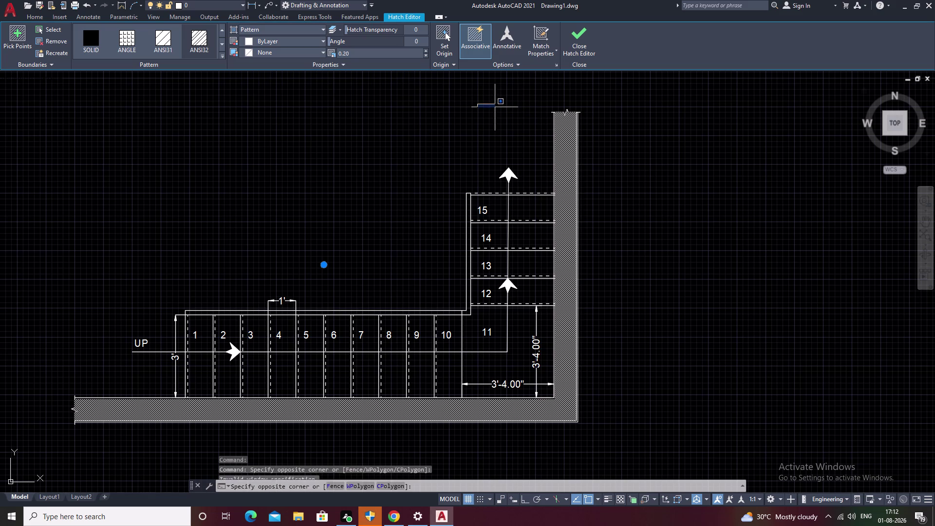
key(Escape)
Cancel the stray selection and pending command, zooming around the wall.
click(567, 133)
scroll(up, 3)
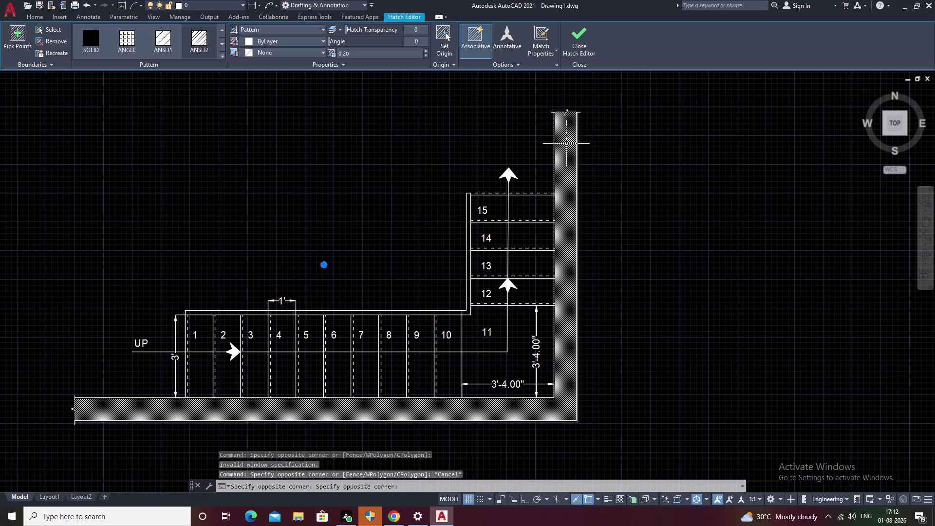
scroll(up, 3)
scroll(down, 3)
key(Escape)
key(Escape)
key(Escape)
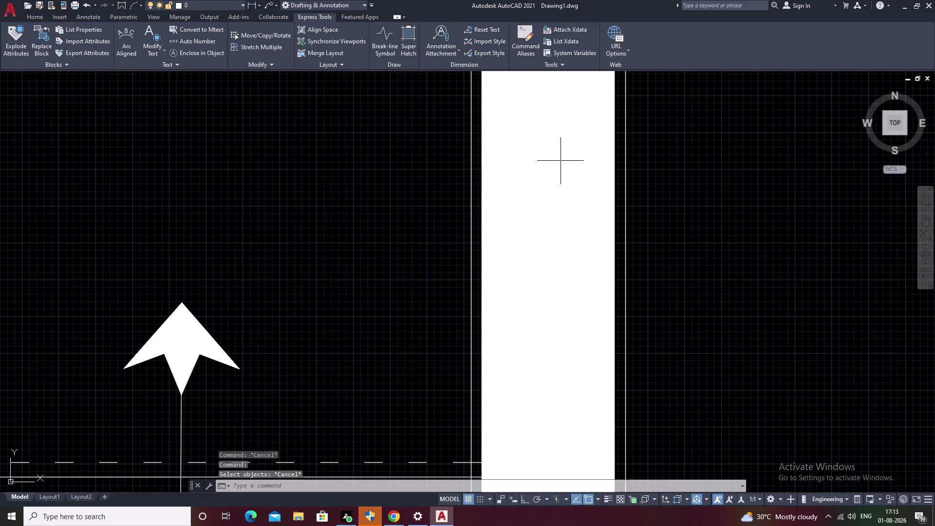
scroll(down, 3)
key(Escape)
scroll(down, 3)
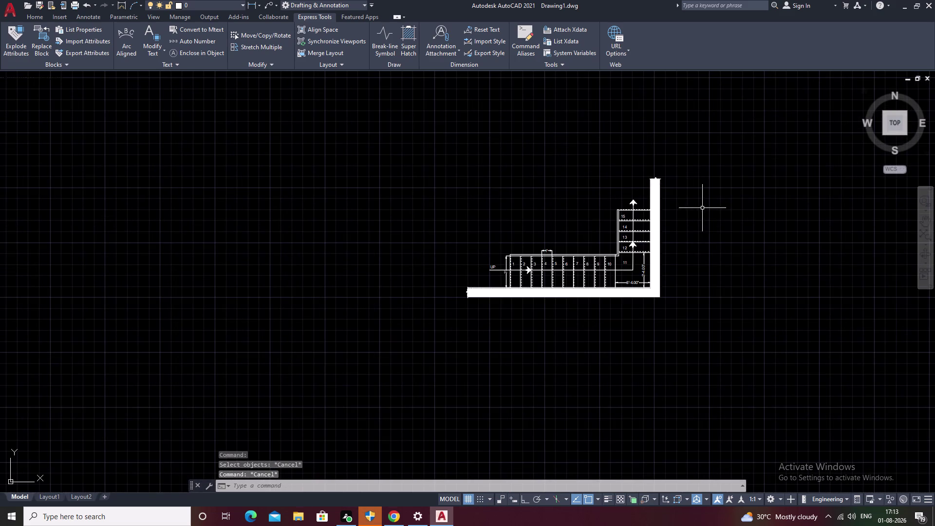
scroll(up, 3)
Change the wall hatch scale to 5 and deselect it.
click(640, 216)
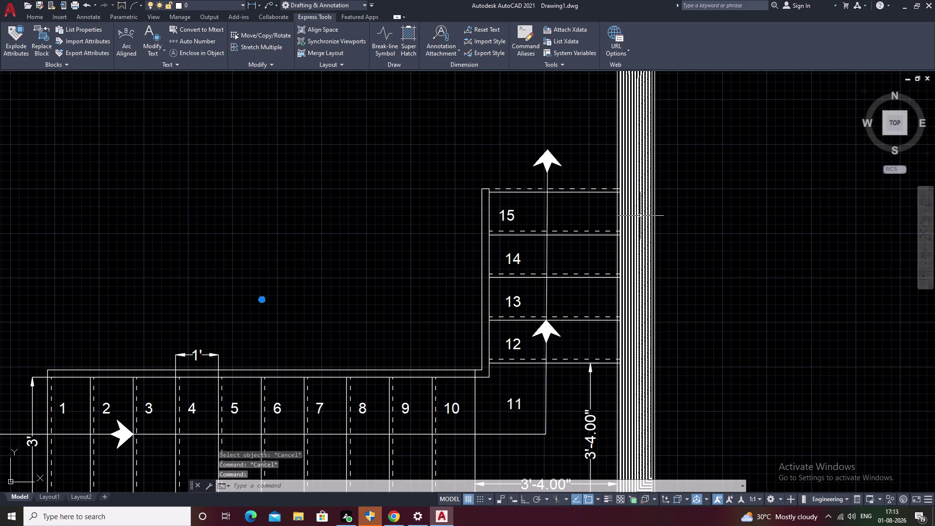
click(362, 50)
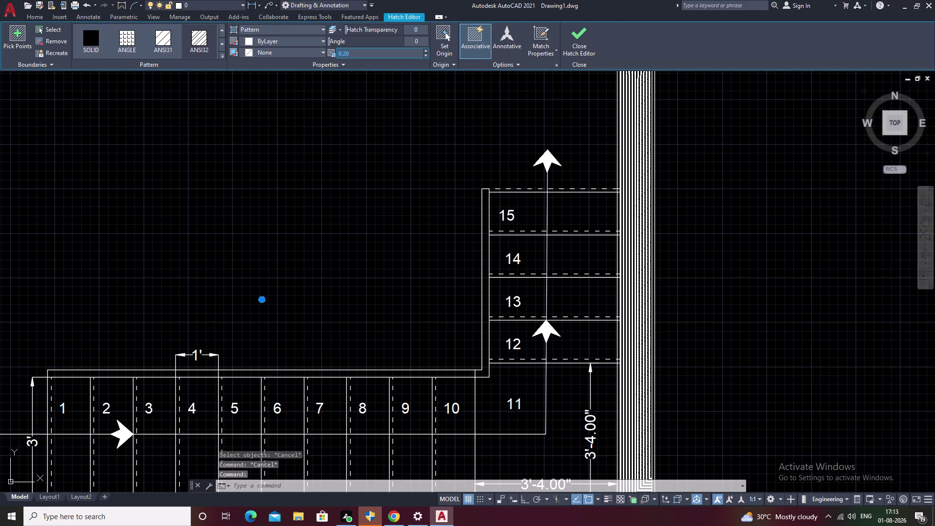
key(BackSpace)
key(5)
click(379, 122)
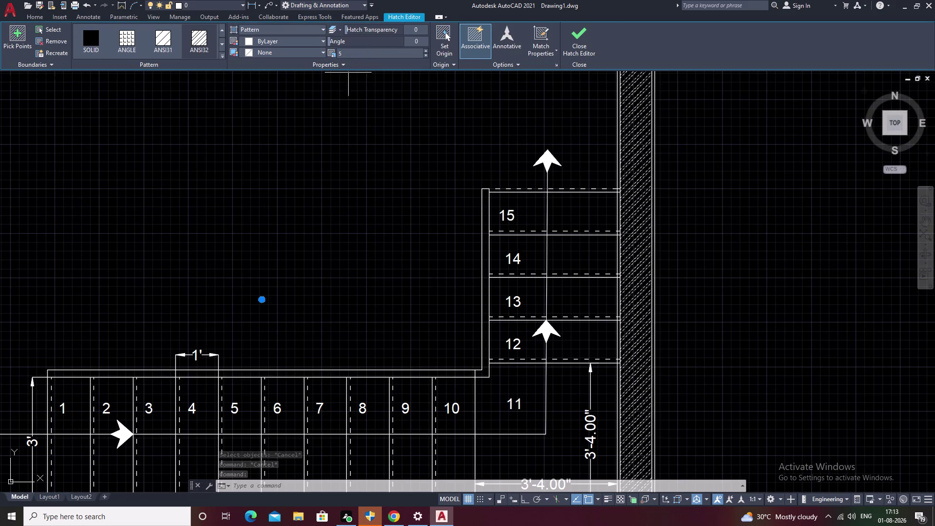
scroll(down, 3)
key(Escape)
key(Escape)
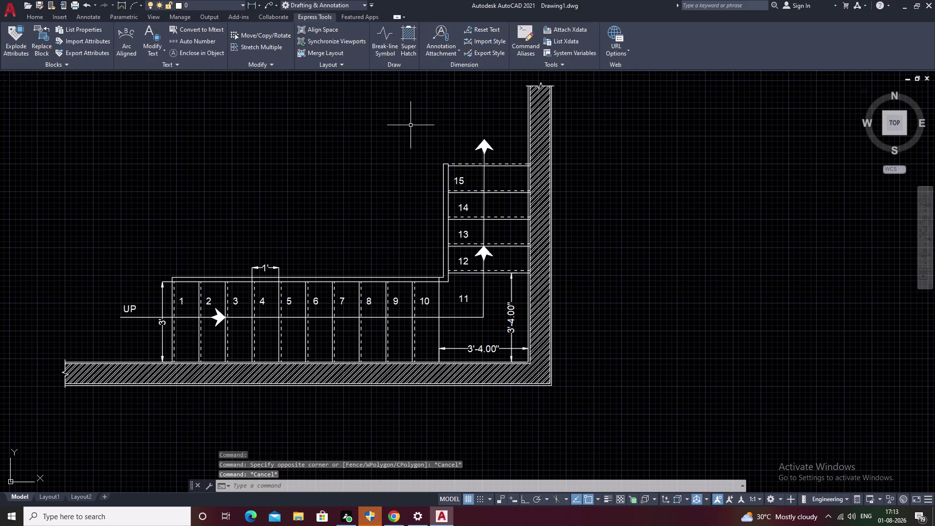
Reselect the wall hatch and try a scale of 8.
click(540, 161)
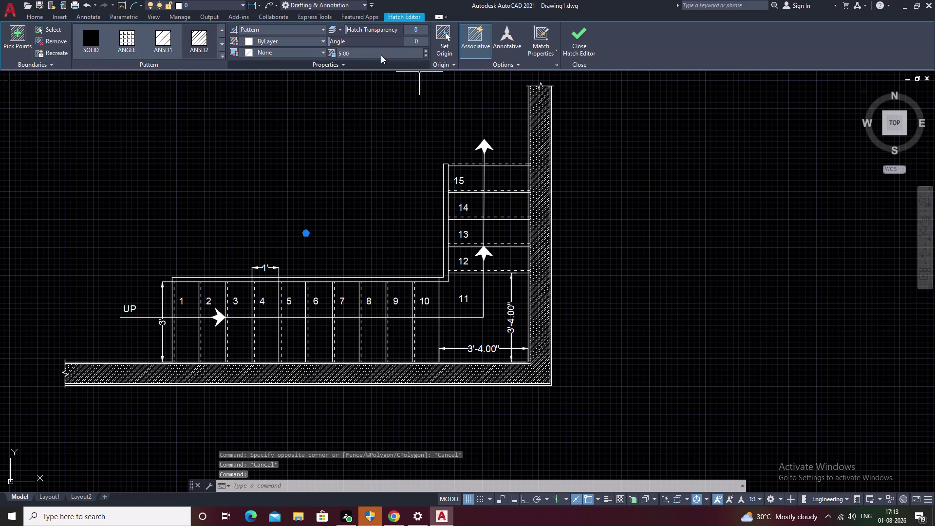
click(368, 51)
key(BackSpace)
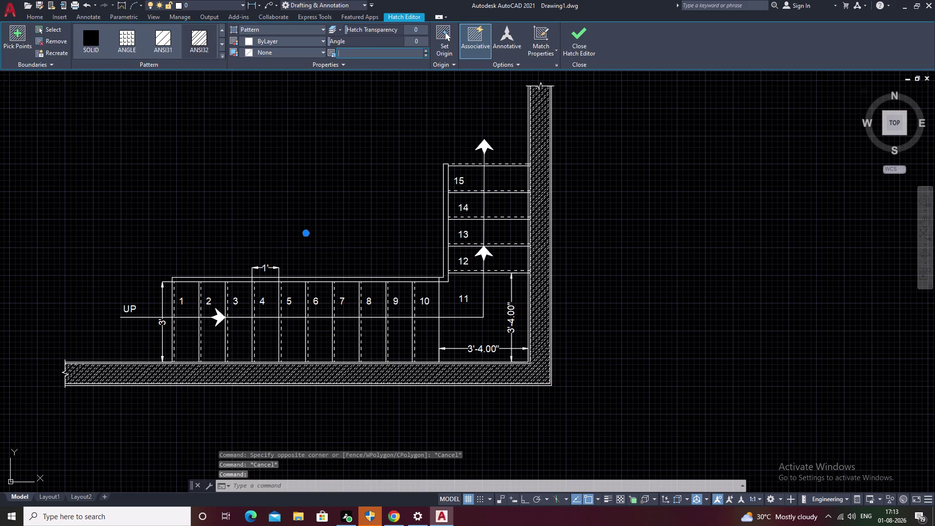
key(8)
click(367, 117)
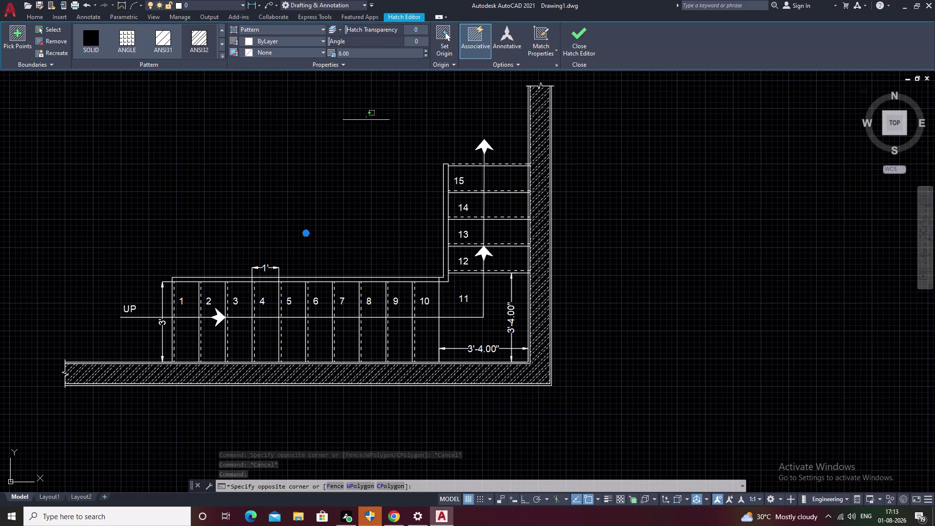
click(368, 132)
click(367, 131)
key(Escape)
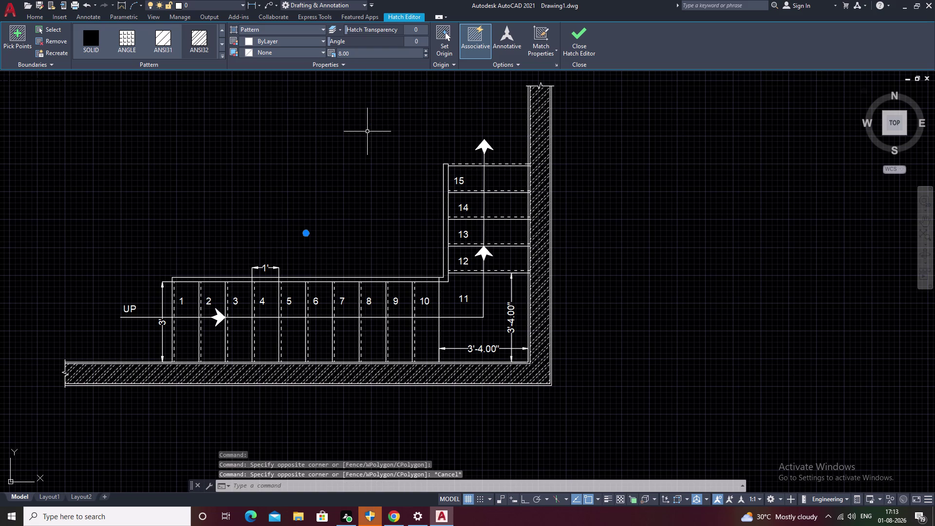
Set the wall hatch scale to 10, deselect, and recenter the stair plan.
click(373, 52)
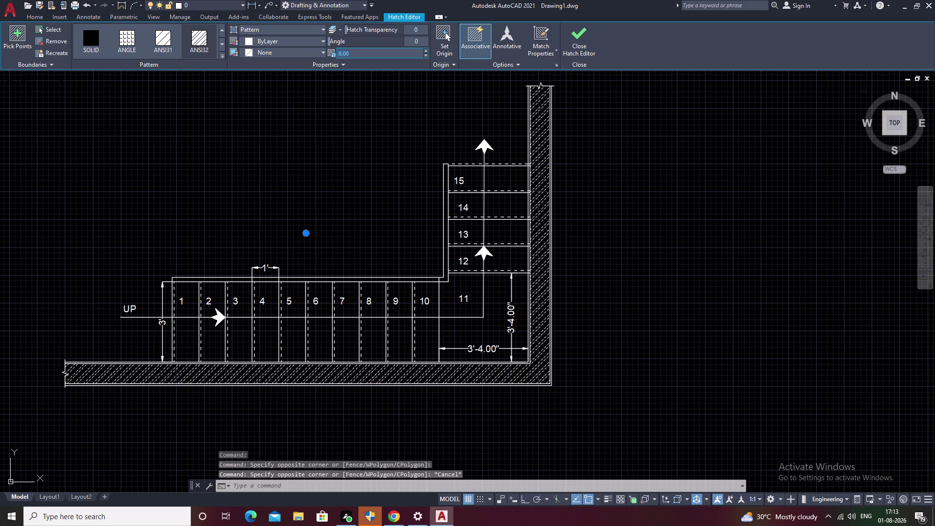
key(BackSpace)
text(10)
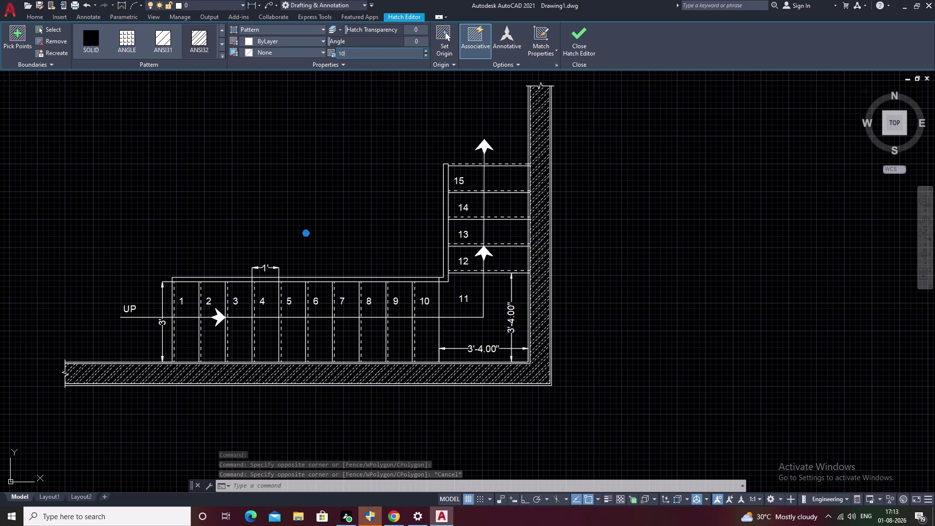
double_click(315, 154)
key(Escape)
key(Escape)
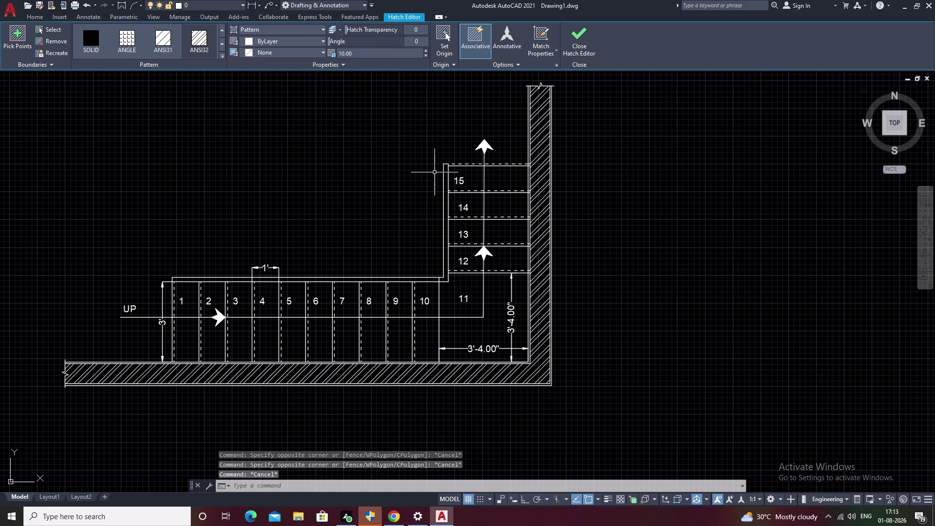
middle_drag(586, 212, 608, 206)
scroll(up, 3)
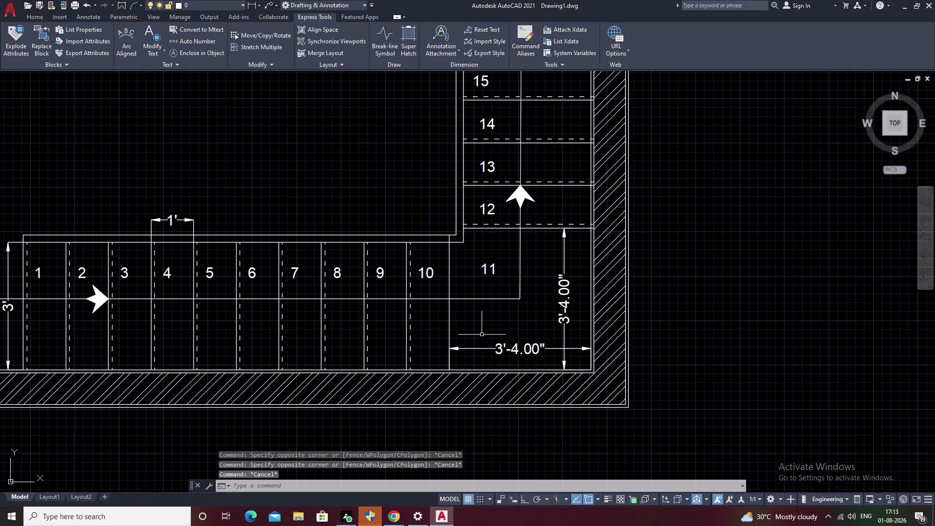
middle_drag(481, 334, 652, 336)
scroll(down, 3)
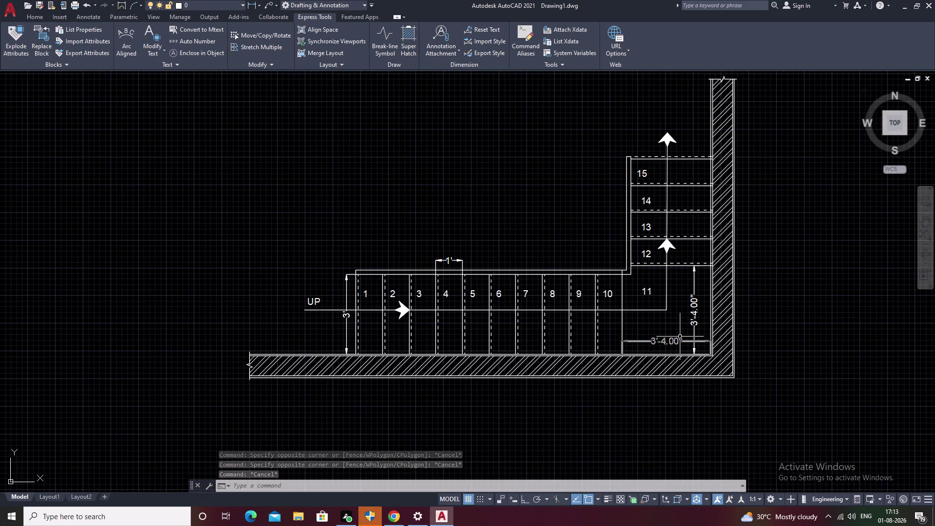
middle_drag(679, 337, 571, 363)
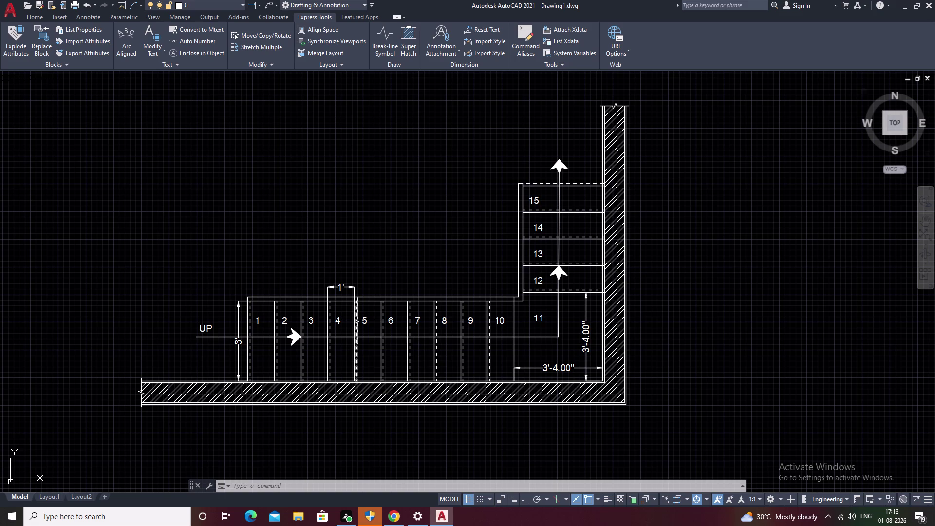
Start a new hatch, browse the patterns, and pick the landing corner area.
text(H)
key(space)
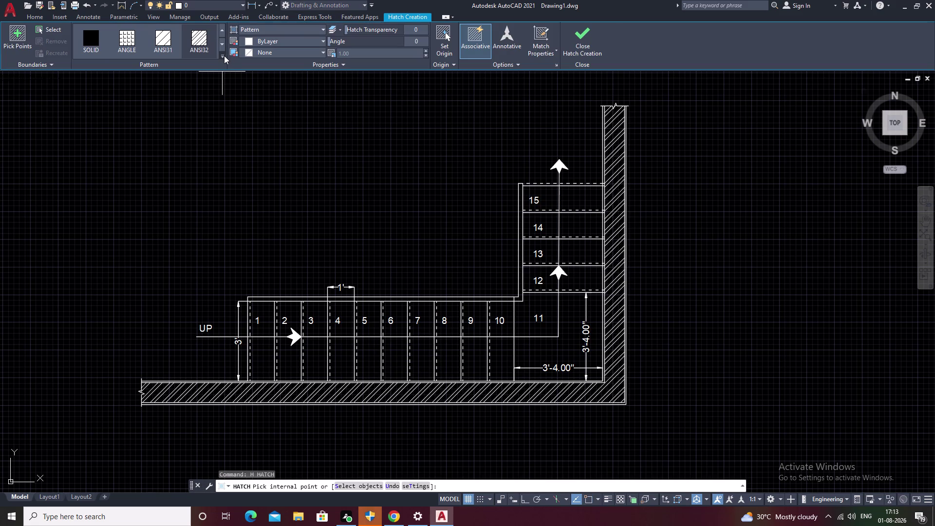
click(224, 55)
click(202, 143)
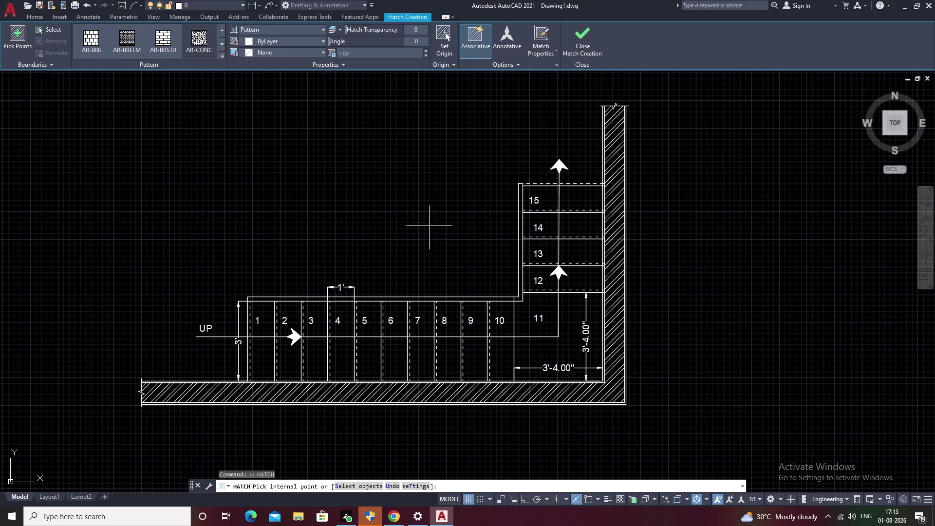
middle_drag(428, 213, 427, 230)
scroll(up, 3)
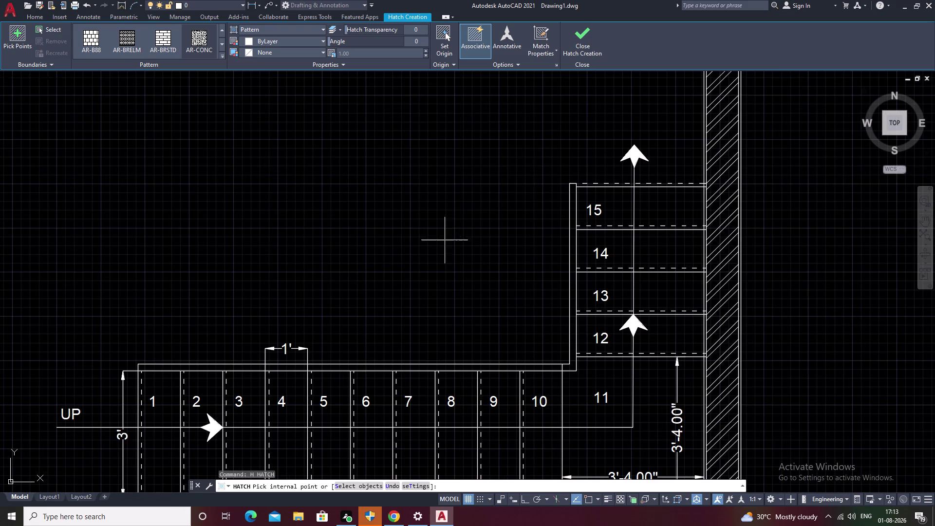
middle_drag(445, 240, 464, 158)
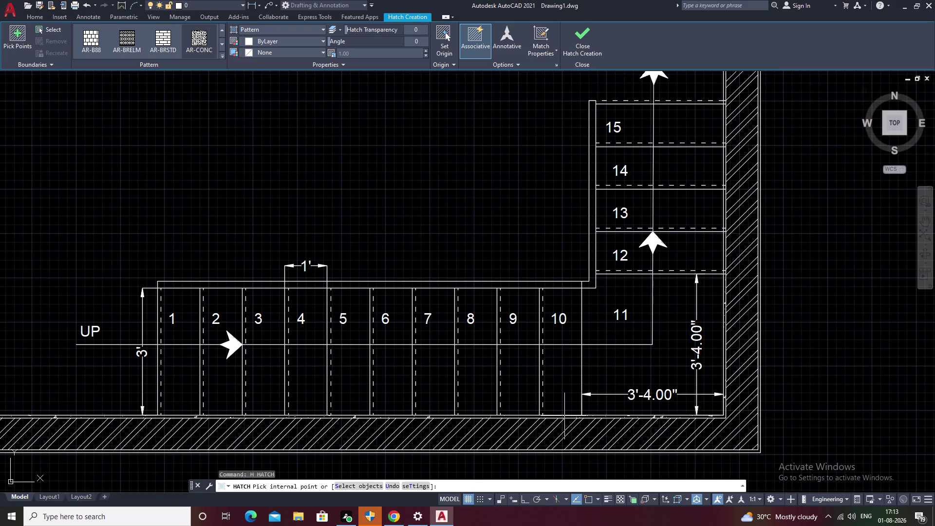
click(564, 417)
click(544, 452)
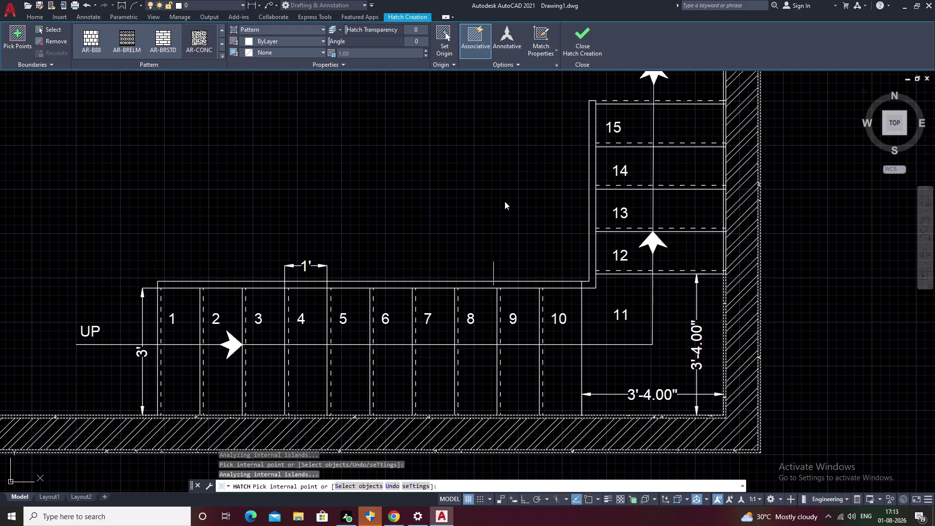
Set the concrete hatch scale to .01, pick an area, then cancel.
click(364, 53)
key(BackSpace)
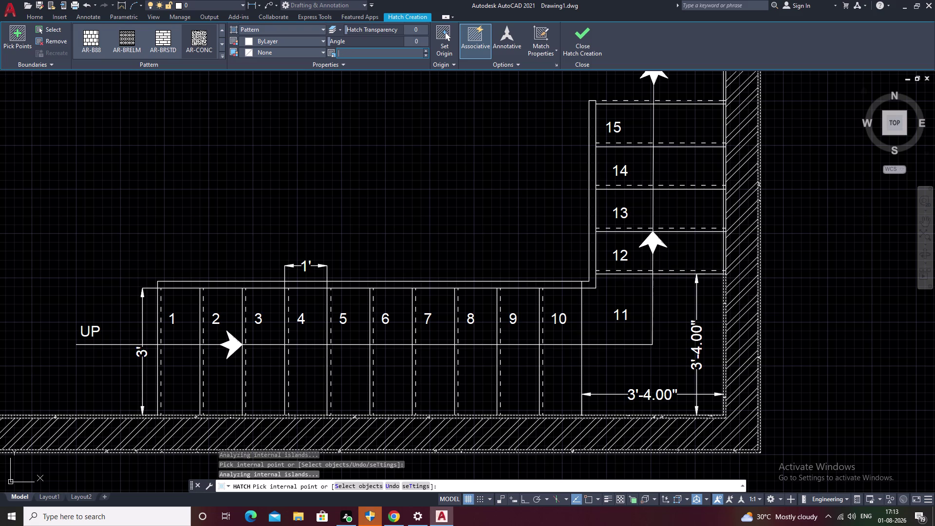
text(.01)
click(391, 132)
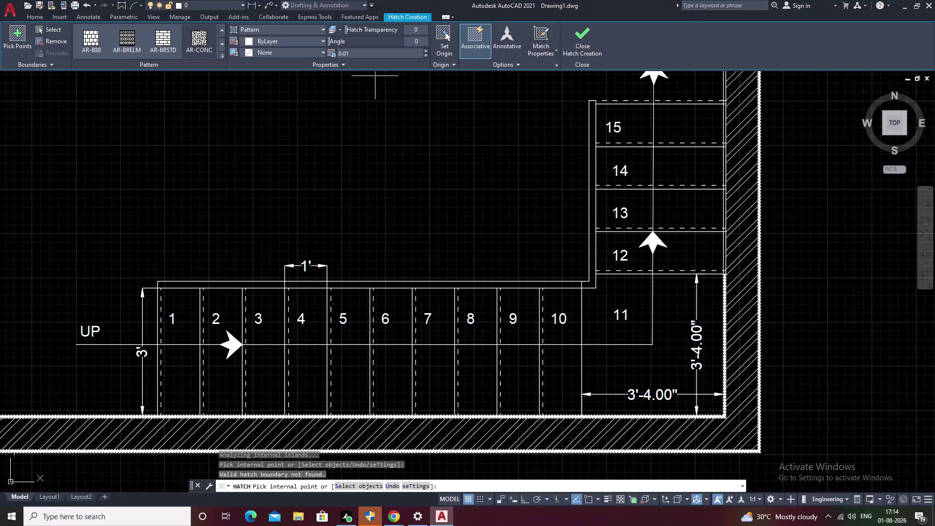
click(363, 53)
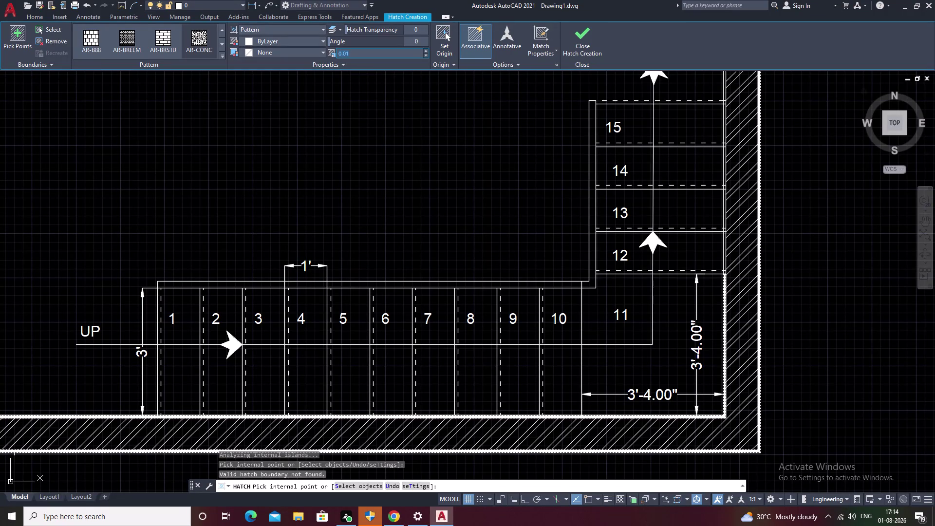
key(BackSpace)
text(.)
text(0)
key(1)
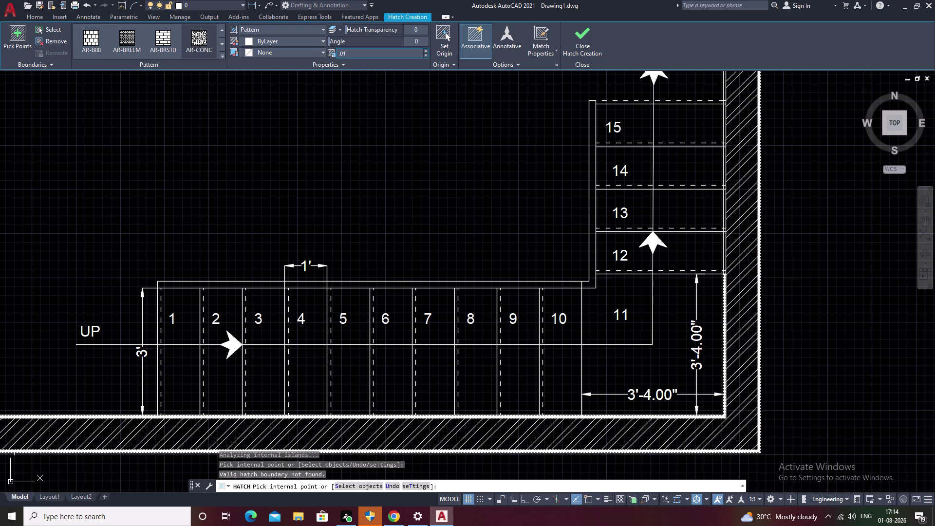
click(373, 121)
key(Escape)
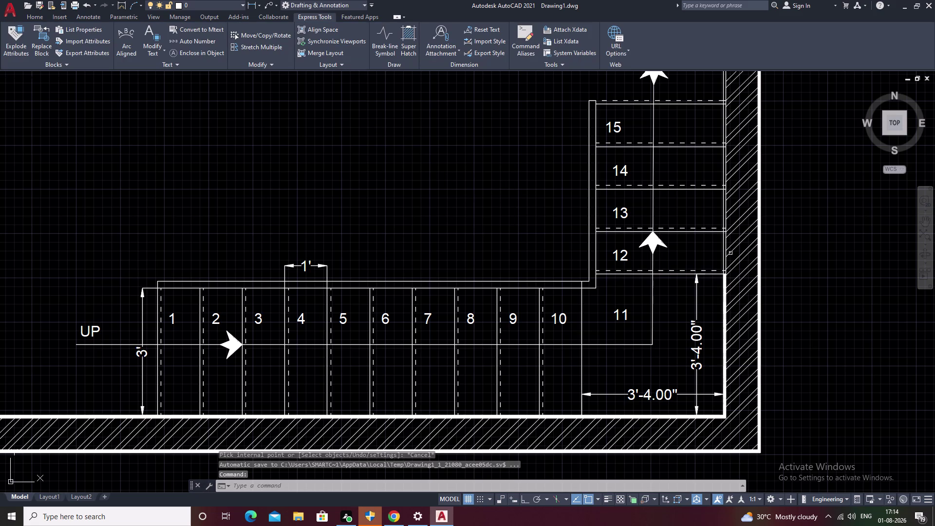
Cancel any remaining command while zooming and panning across the plan.
scroll(up, 3)
scroll(up, 3)
scroll(down, 3)
middle_drag(739, 334, 732, 217)
scroll(down, 3)
scroll(up, 3)
scroll(up, 3)
key(Escape)
key(Escape)
key(Escape)
key(Escape)
scroll(down, 3)
scroll(down, 3)
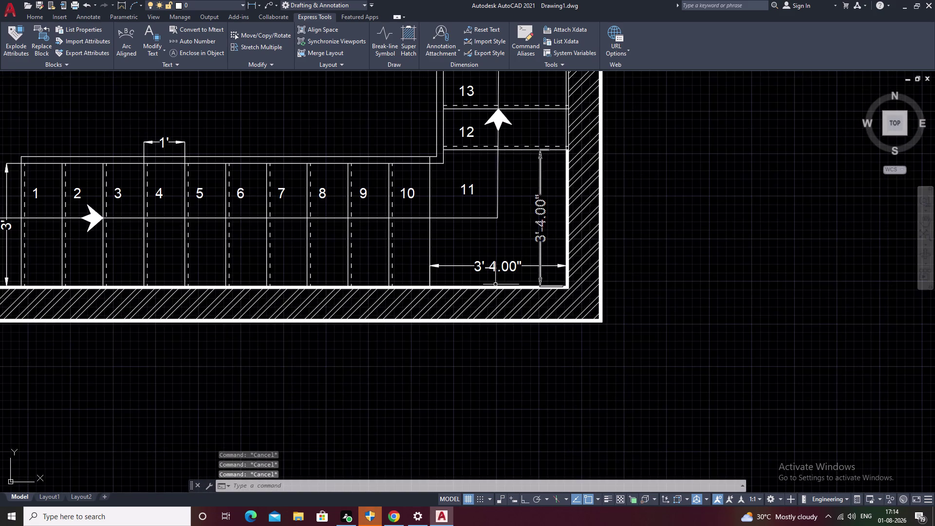
Inspect the lower wall hatching and outer wall corner line, clearing selections.
middle_drag(410, 269, 653, 277)
scroll(up, 3)
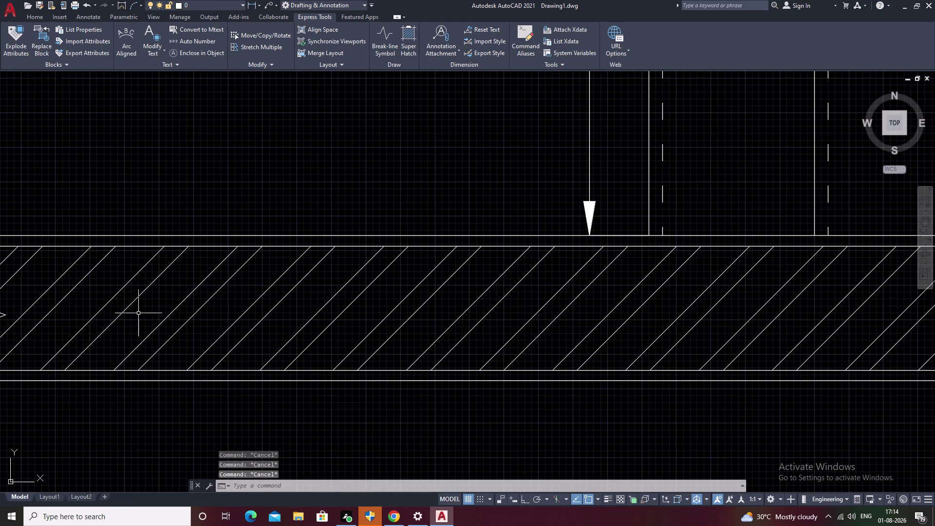
click(177, 243)
key(Escape)
key(Escape)
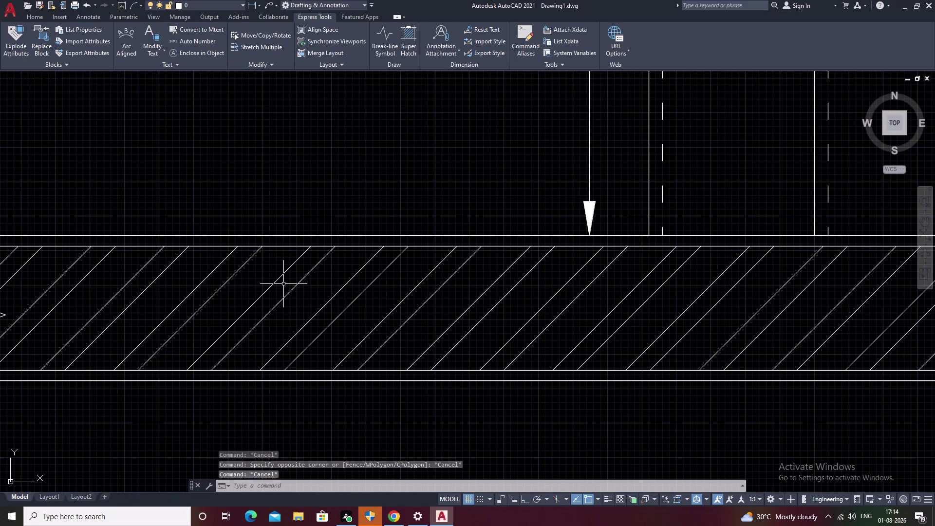
scroll(down, 3)
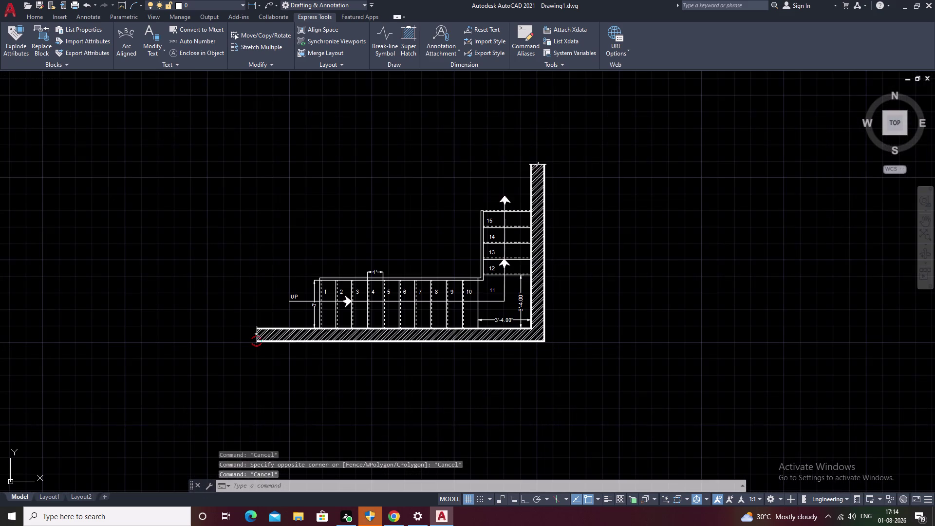
scroll(up, 3)
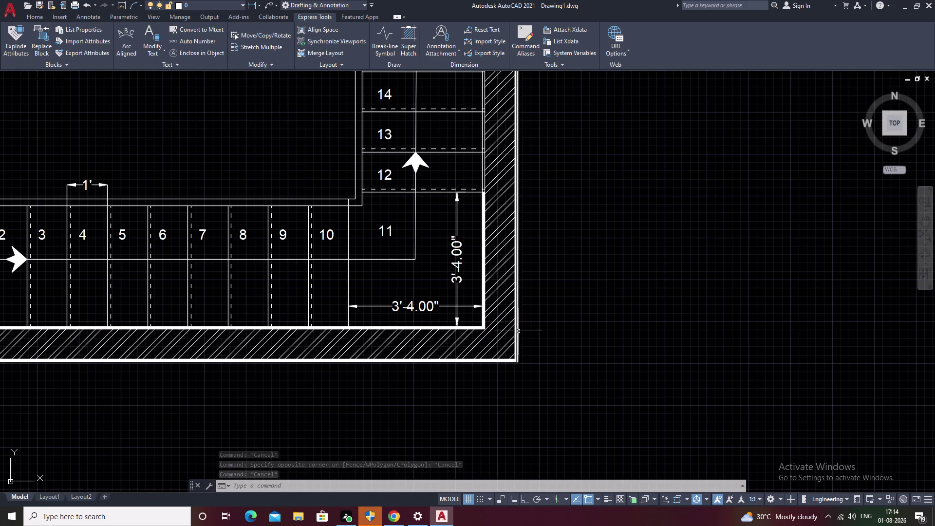
click(516, 333)
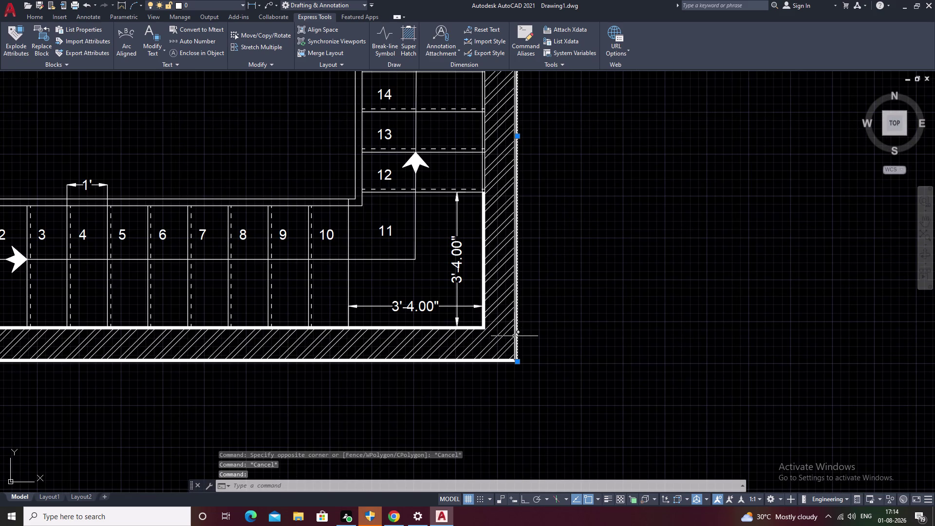
click(515, 335)
key(Escape)
scroll(up, 3)
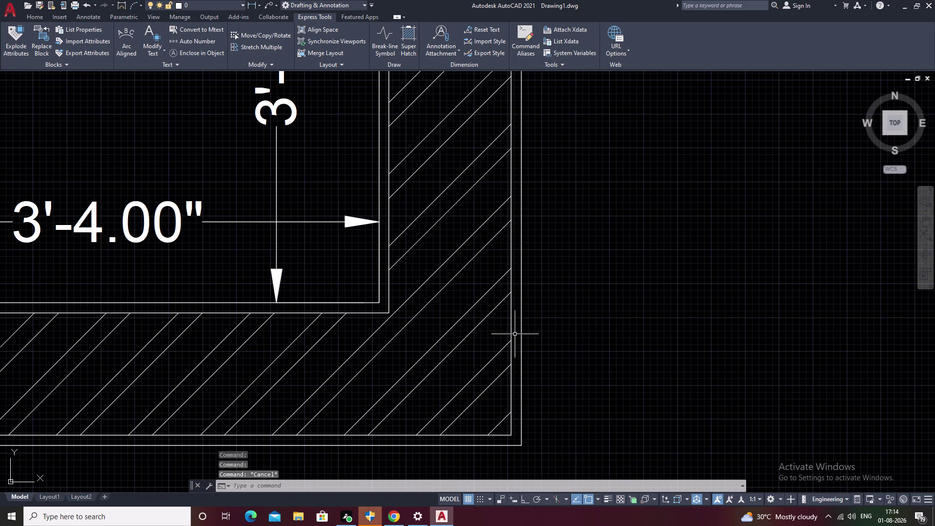
double_click(517, 331)
key(Escape)
key(Escape)
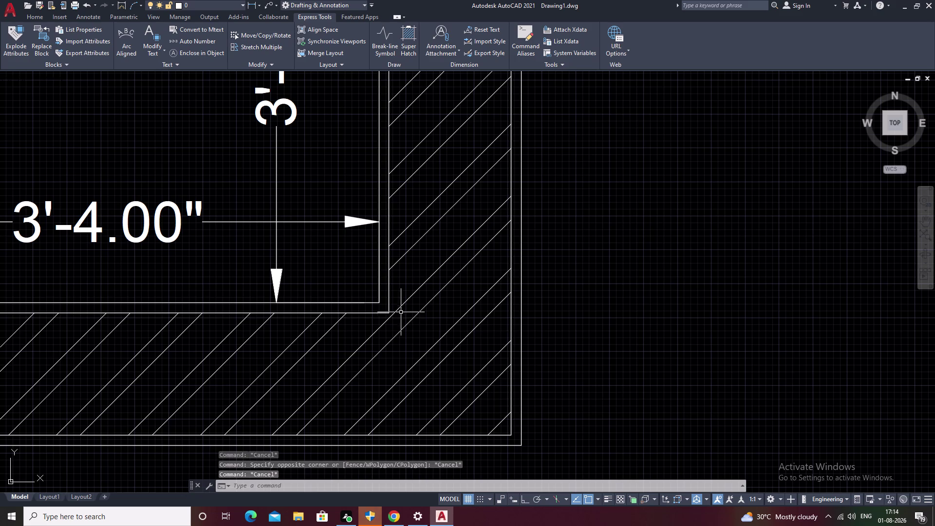
scroll(up, 3)
scroll(down, 3)
scroll(down, 3)
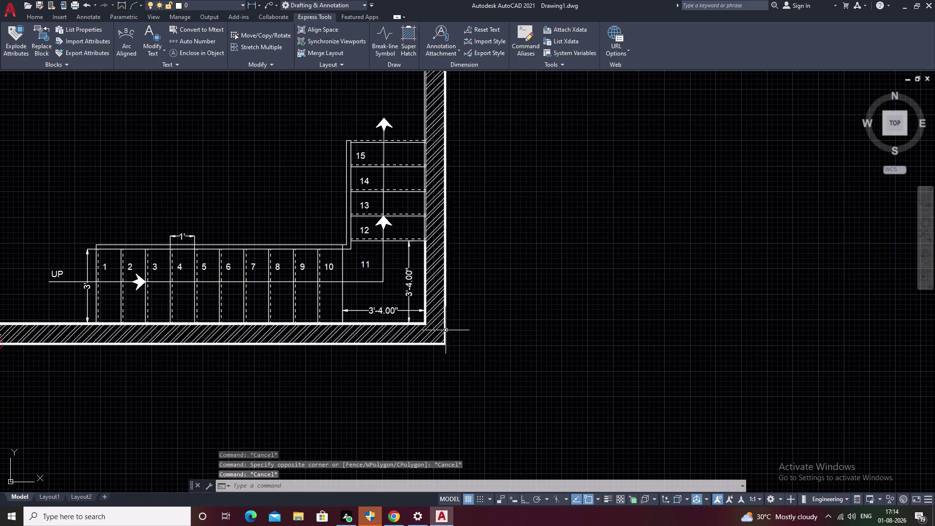
middle_click(532, 338)
Undo the recent operations repeatedly, including the earlier hatch.
key(z)
key(ctrl+z)
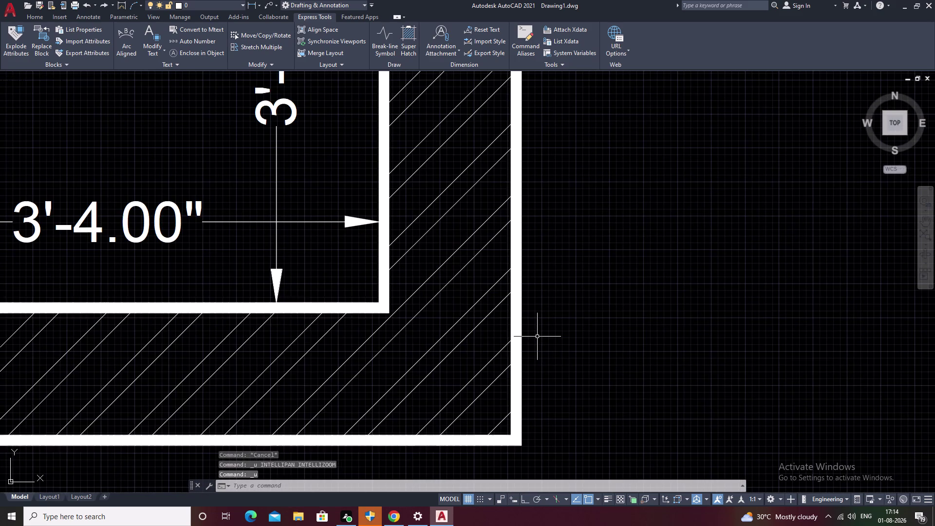
key(ctrl+z)
key(ctrl+z)
key(ctrl+z)
key(ctrl+z)
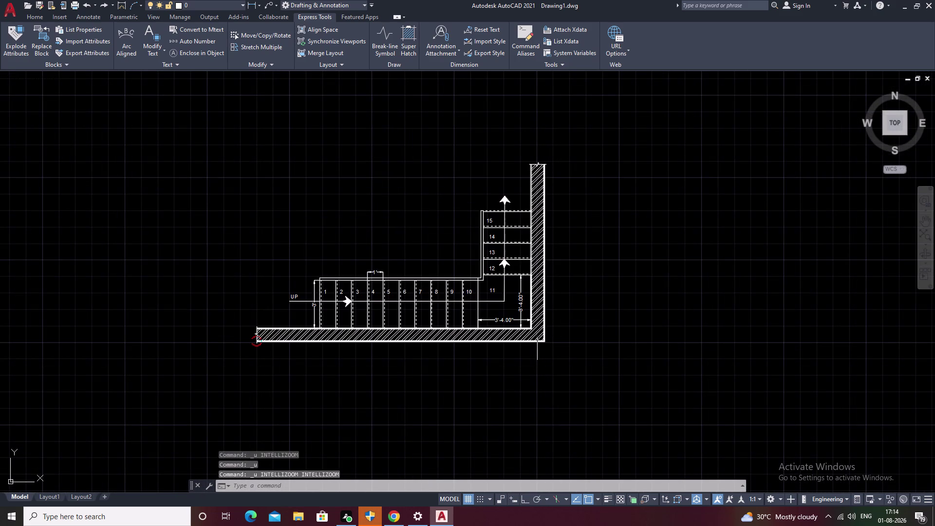
key(ctrl+z)
key(ctrl+z)
key(ctrl+z)
key(ctrl+z)
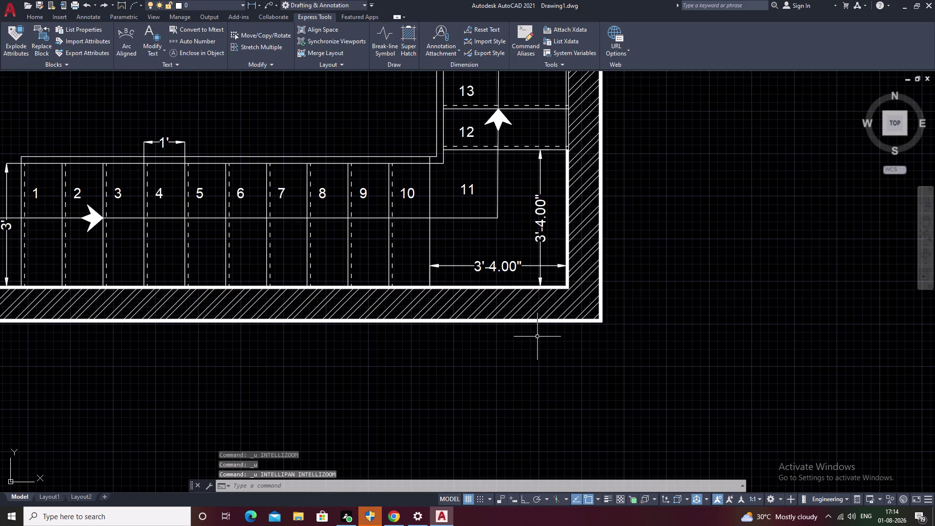
key(ctrl+z)
key(ctrl+z)
key(ctrl+z)
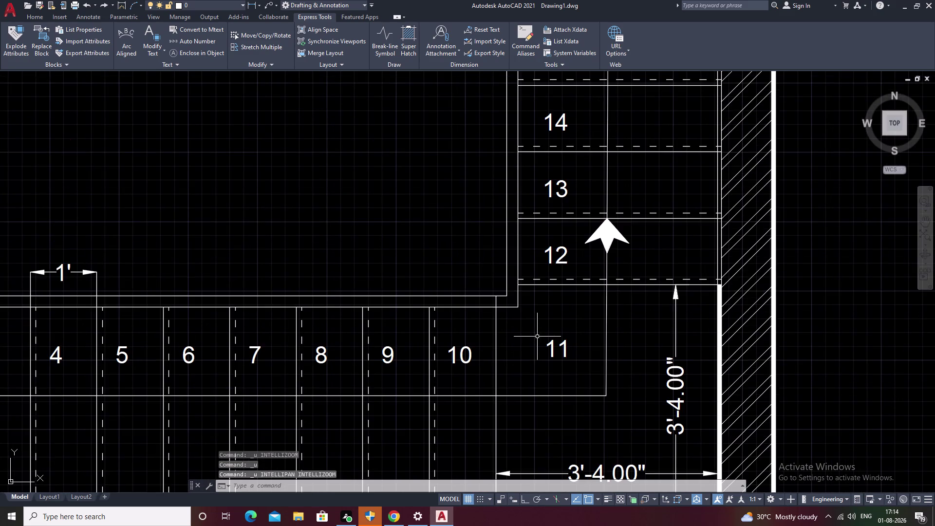
key(ctrl+z)
key(ctrl+z)
Pan around the wall's broken end, return to the whole plan, and start HATCH.
middle_drag(540, 374, 614, 356)
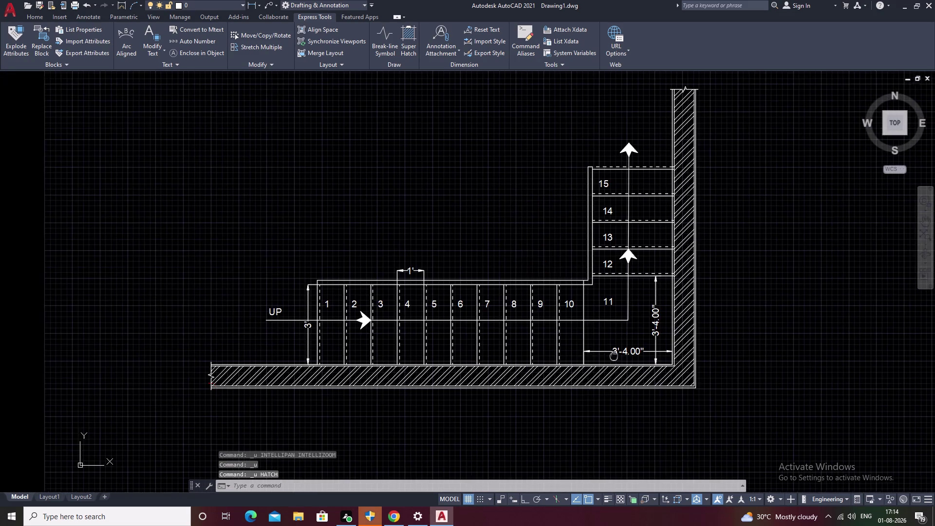
scroll(up, 3)
middle_drag(461, 351, 648, 310)
middle_drag(161, 311, 499, 281)
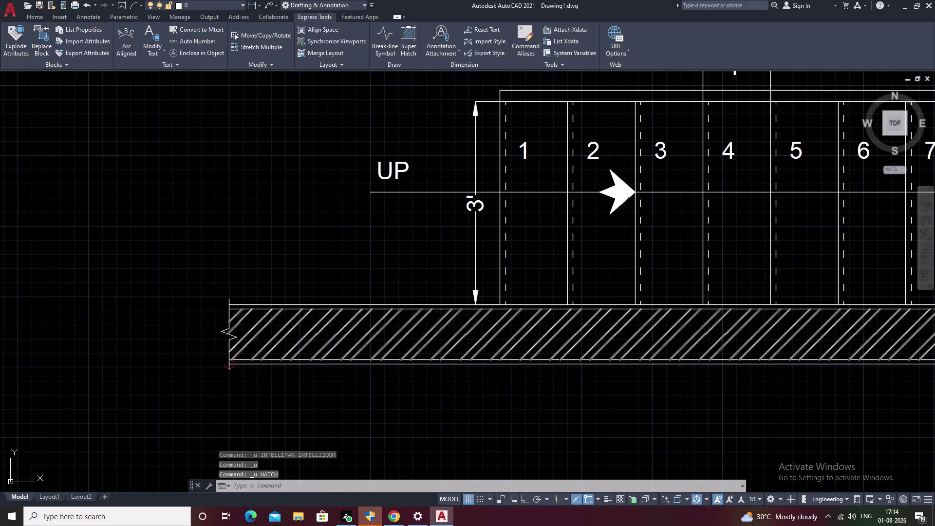
scroll(up, 3)
key(Escape)
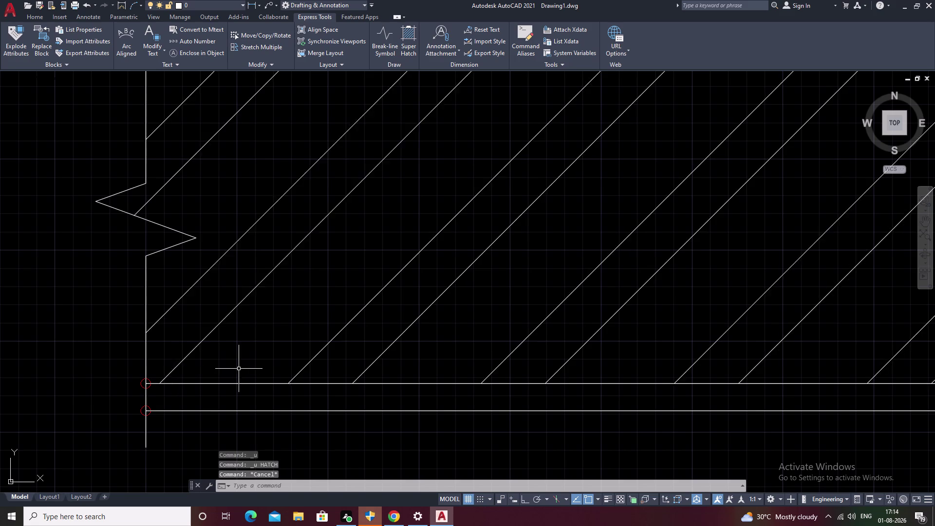
scroll(down, 3)
middle_drag(389, 354, 184, 330)
scroll(down, 3)
middle_drag(544, 319, 187, 328)
middle_drag(519, 320, 470, 356)
scroll(down, 3)
middle_drag(438, 324, 450, 358)
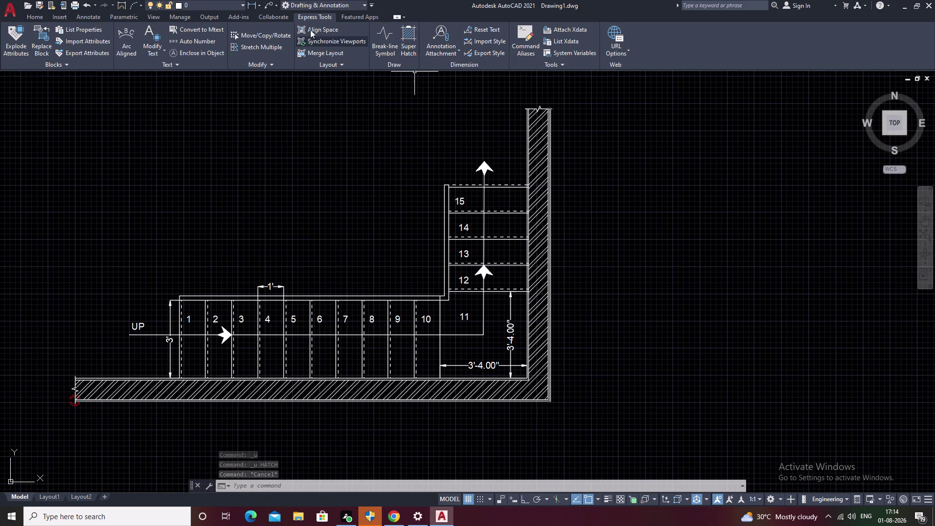
text(H)
key(space)
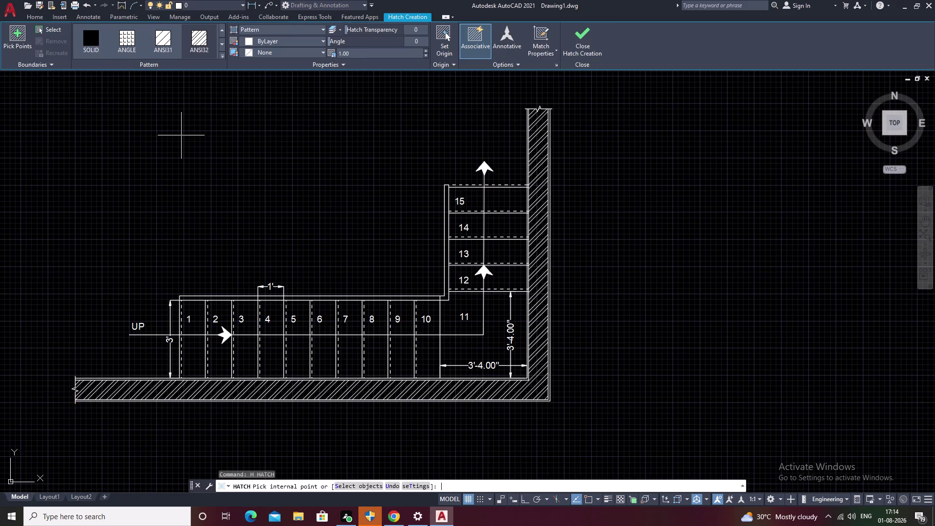
click(225, 56)
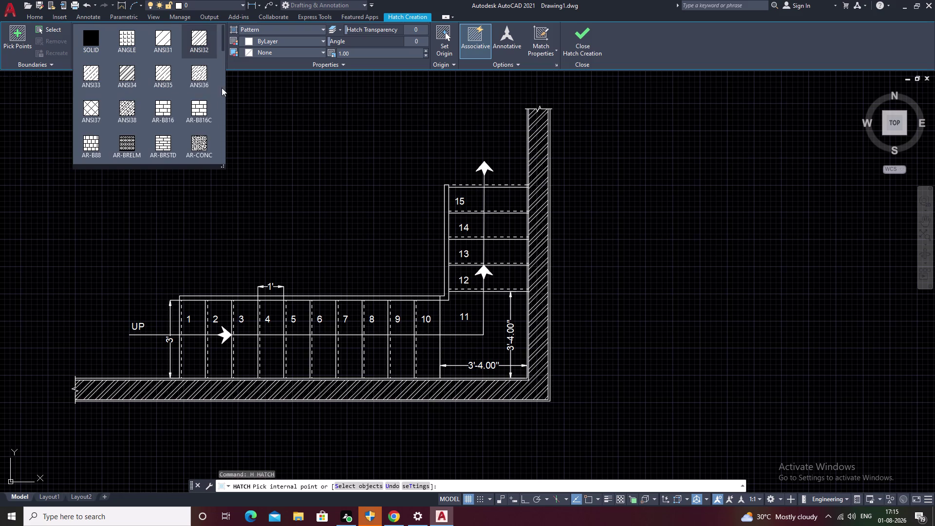
click(200, 144)
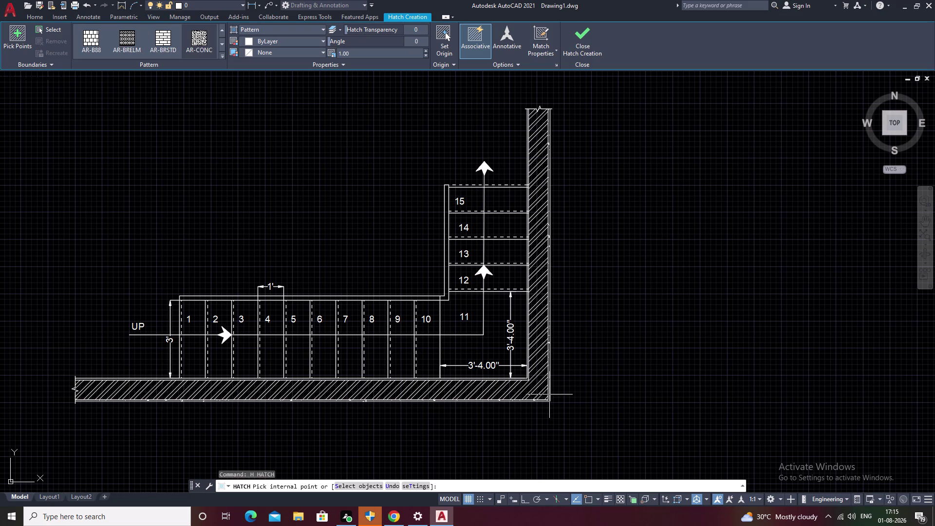
click(548, 396)
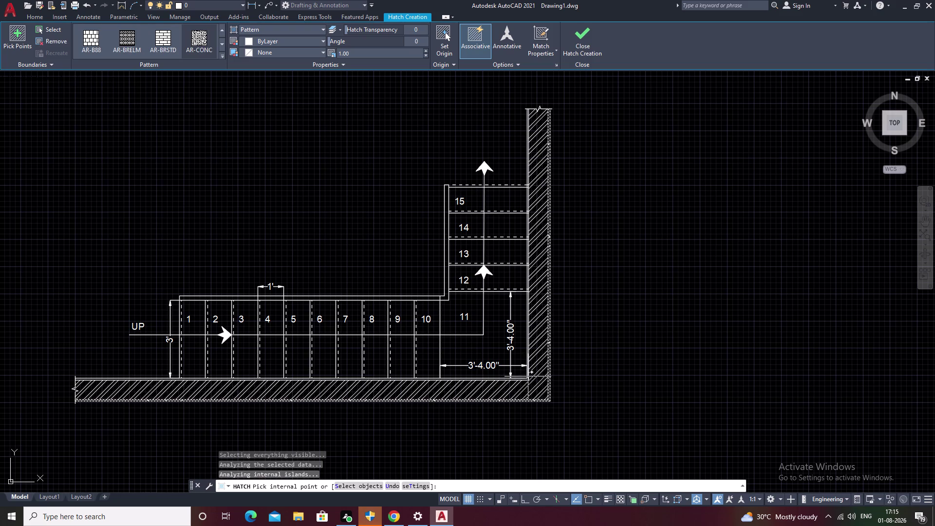
click(528, 380)
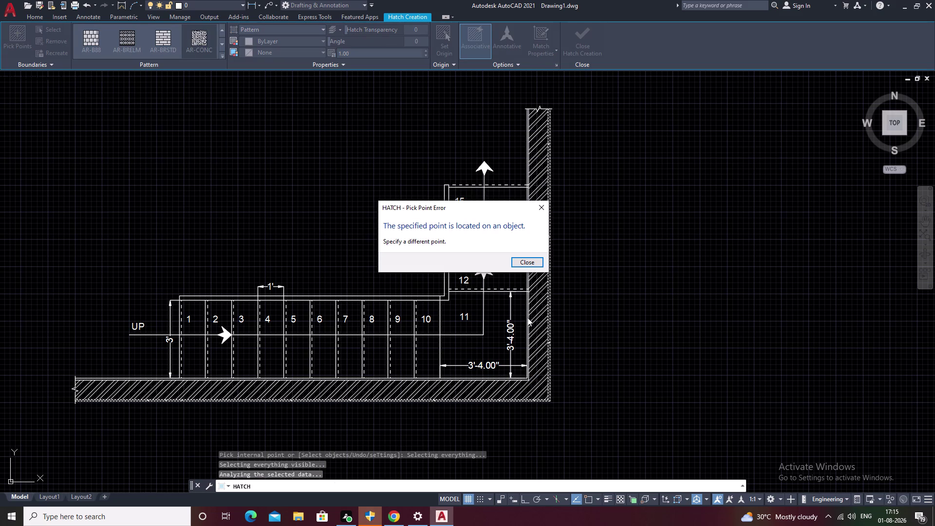
click(530, 259)
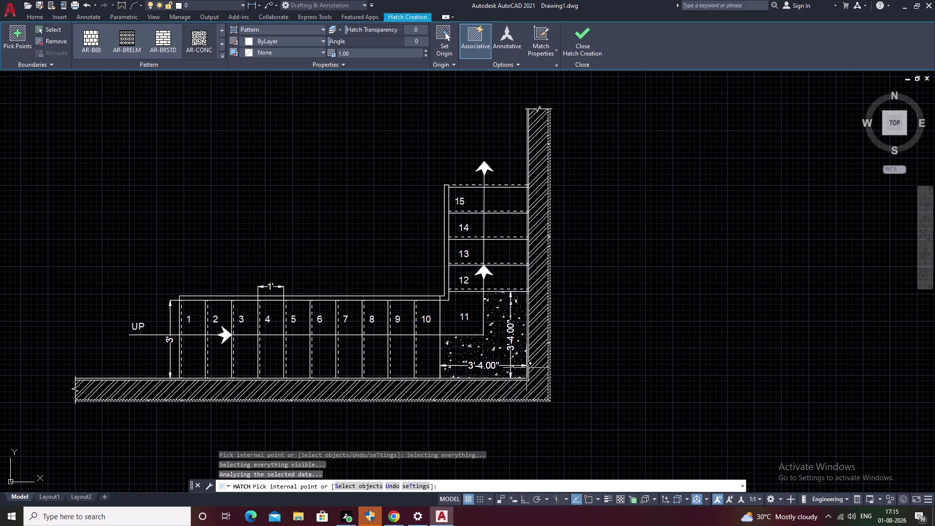
click(528, 370)
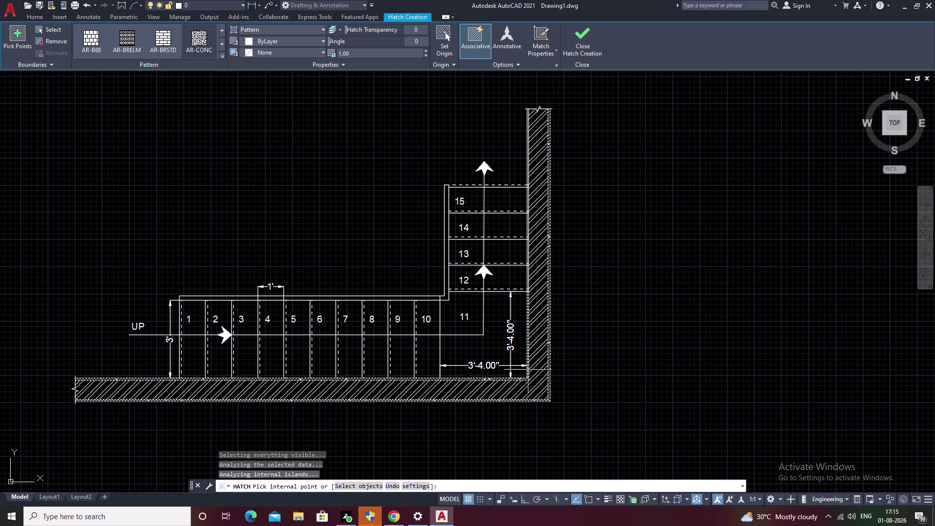
click(648, 342)
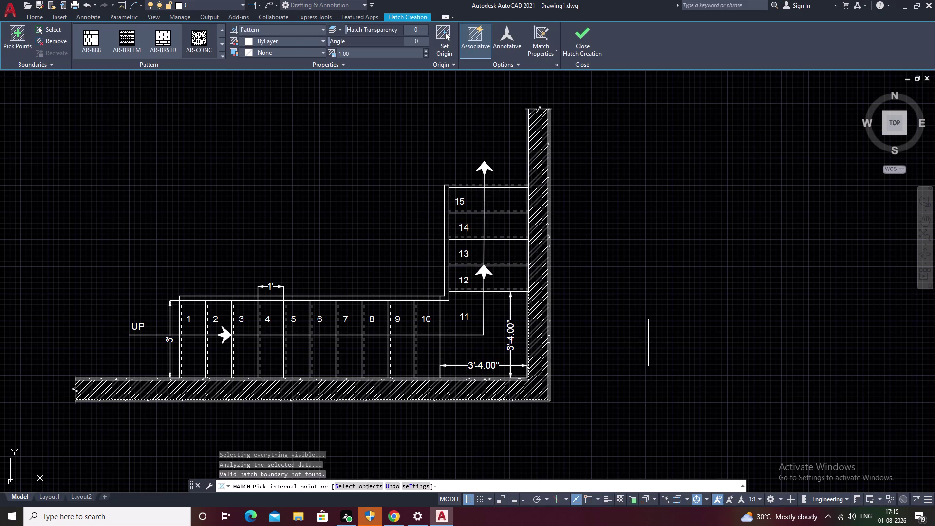
key(Escape)
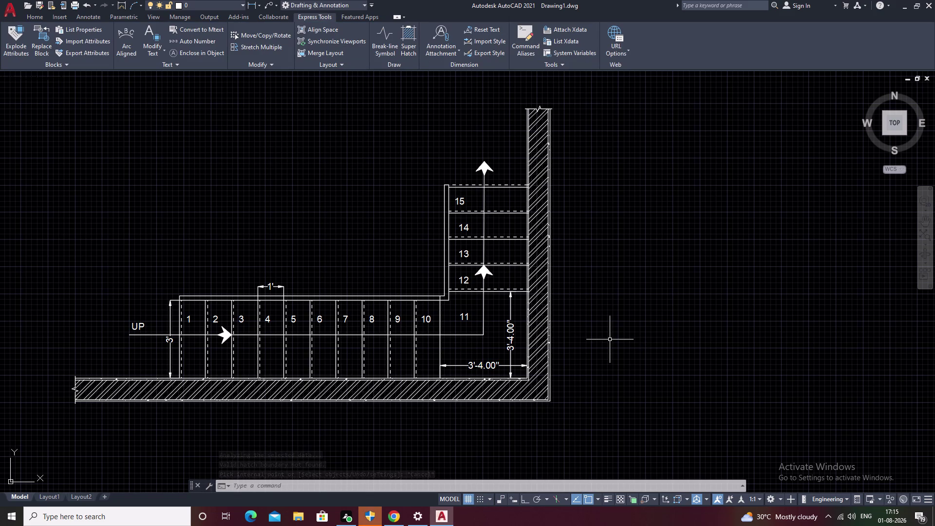
Pan and zoom along the lower wall to the landing's outer corner.
scroll(up, 3)
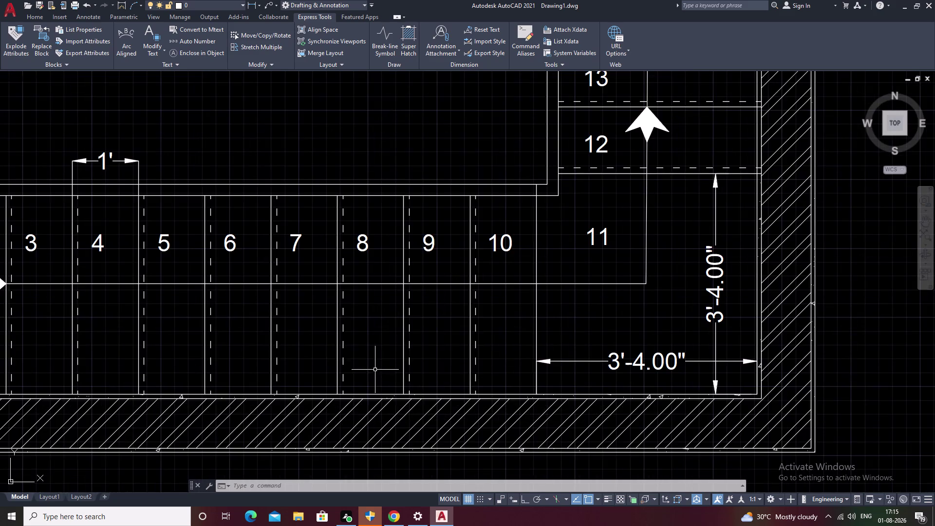
middle_drag(391, 382, 528, 330)
scroll(up, 3)
scroll(down, 3)
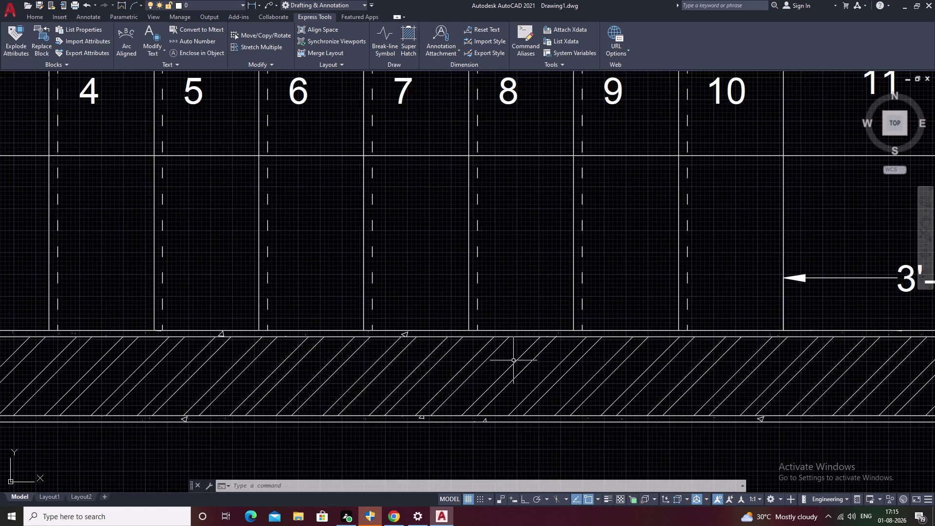
scroll(down, 3)
middle_drag(666, 376, 559, 374)
scroll(up, 3)
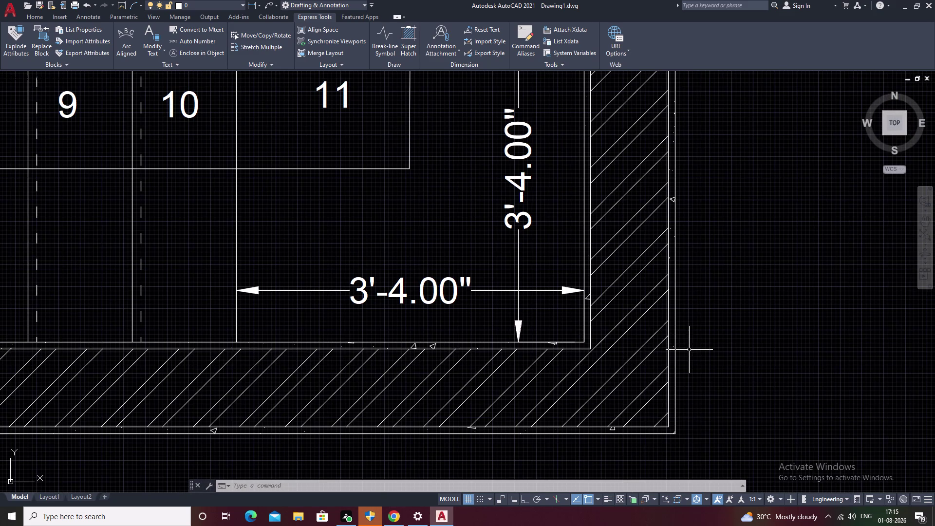
scroll(down, 3)
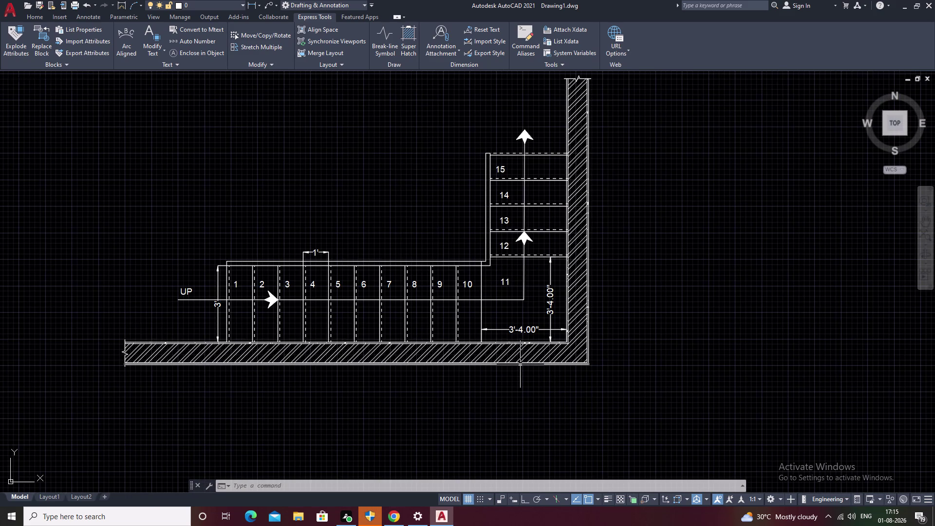
double_click(520, 364)
key(Escape)
scroll(up, 3)
click(571, 348)
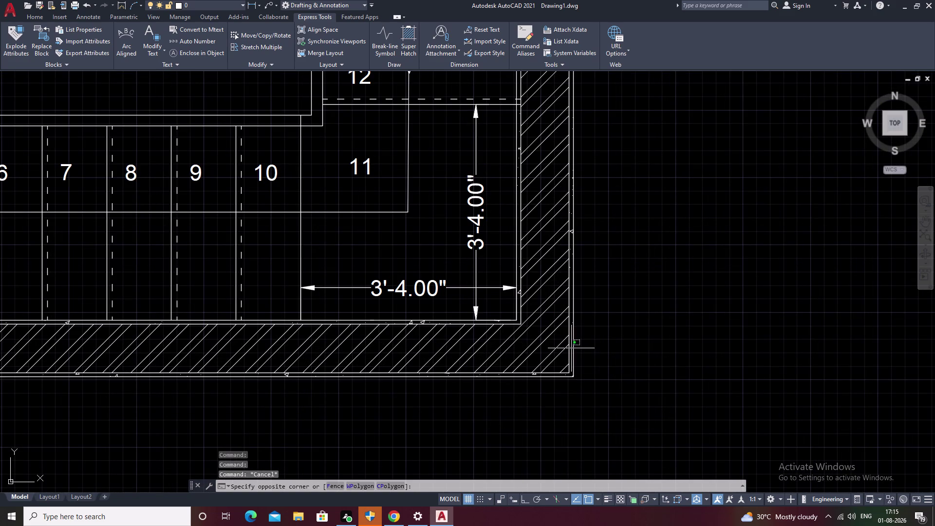
Cancel the unfinished selection and start the Hatch command with H.
key(Escape)
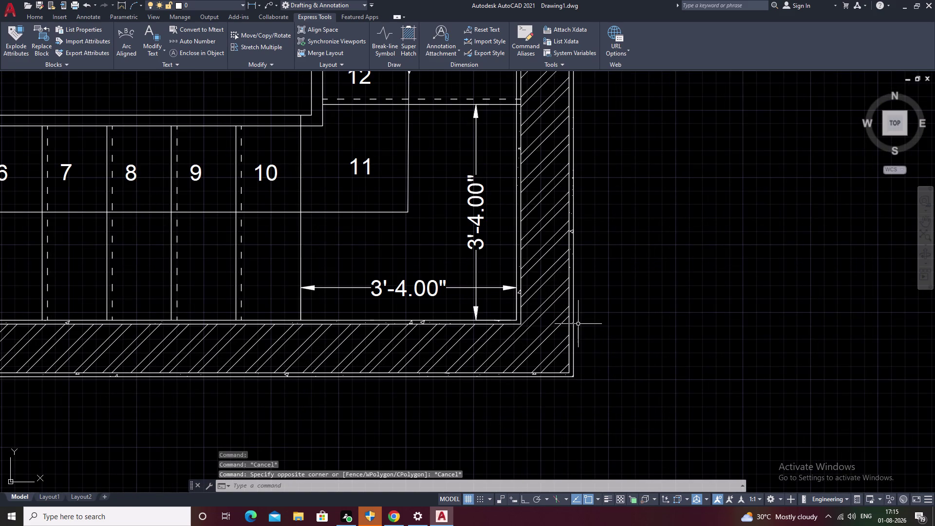
text(H)
key(space)
scroll(down, 3)
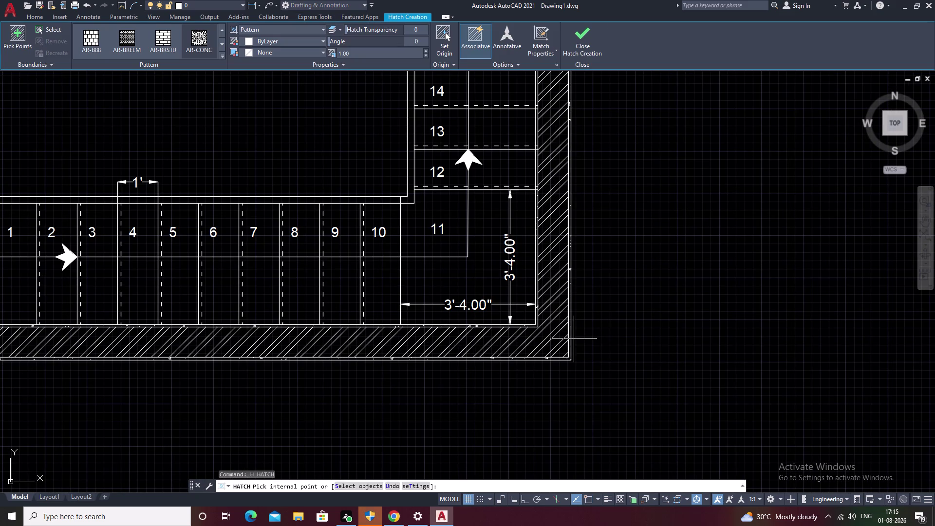
Pick enclosed areas in the wall and set the hatch scale to 0.01.
double_click(570, 337)
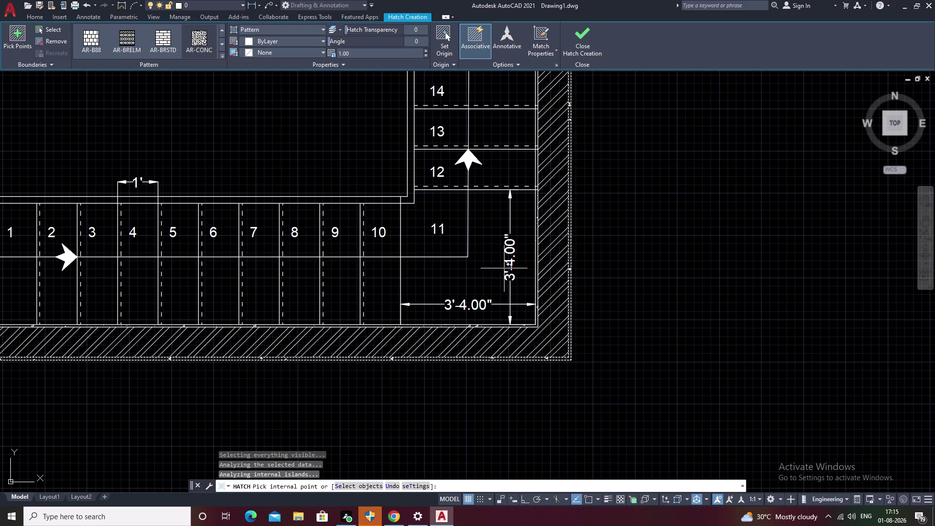
click(474, 325)
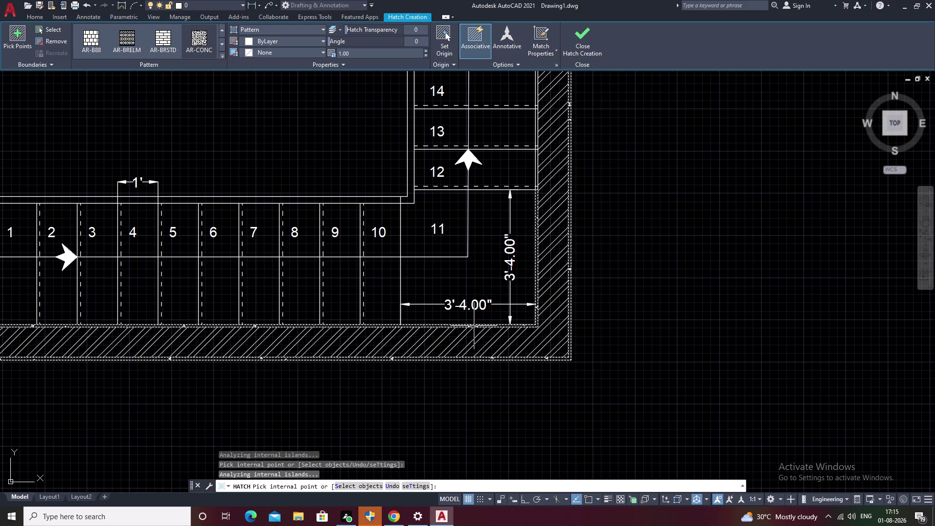
click(360, 51)
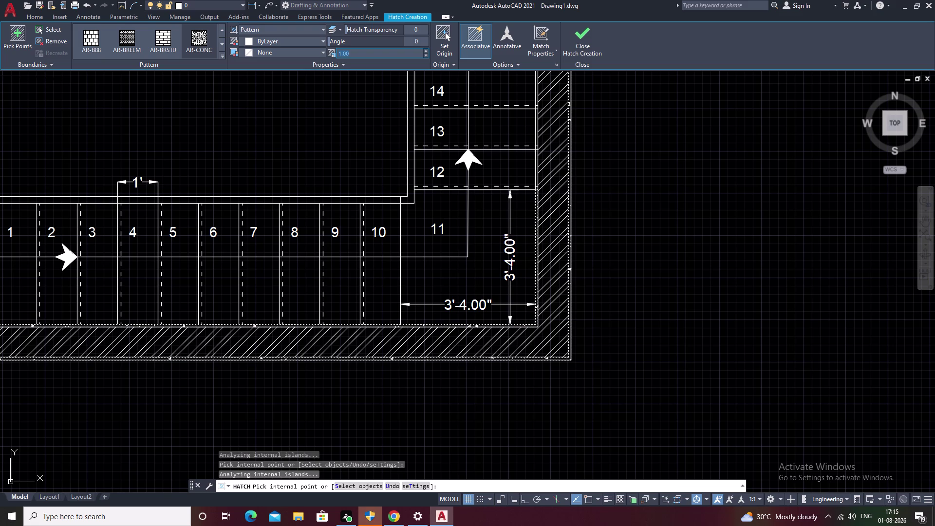
key(BackSpace)
text(.)
text(01)
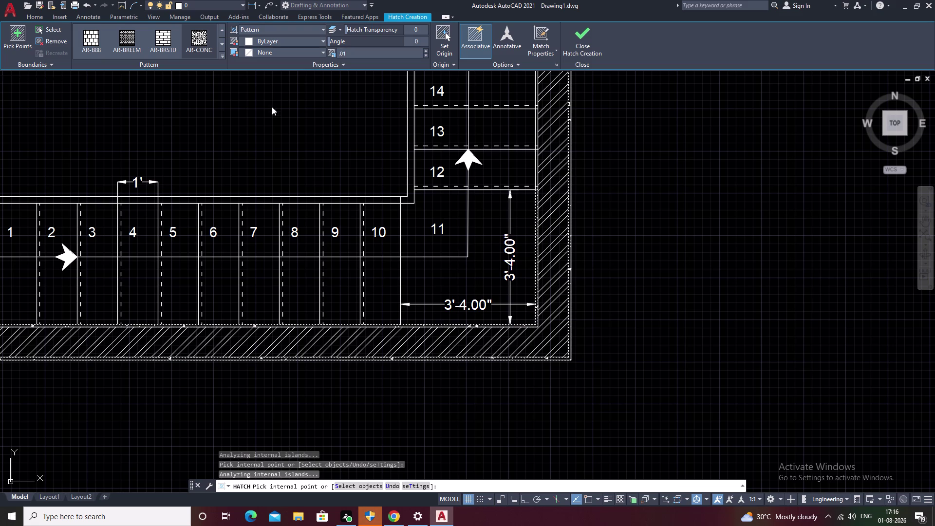
click(291, 112)
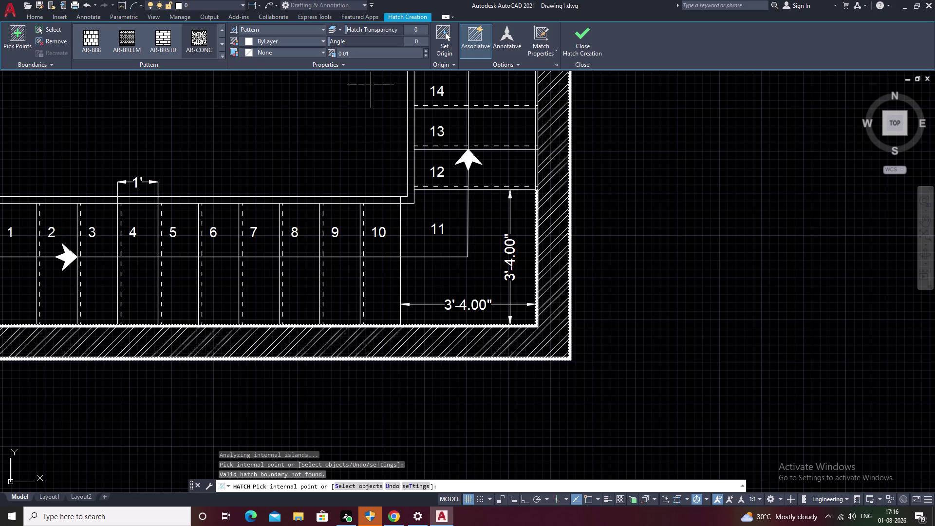
Pick points inside the wall outline and change the hatch scale to 0.1.
click(360, 49)
click(360, 55)
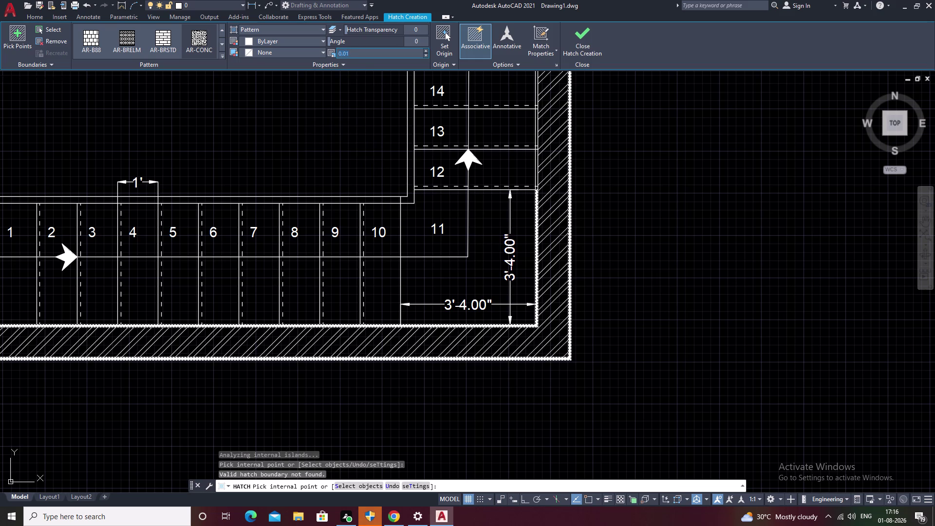
key(BackSpace)
key(period)
key(1)
click(360, 94)
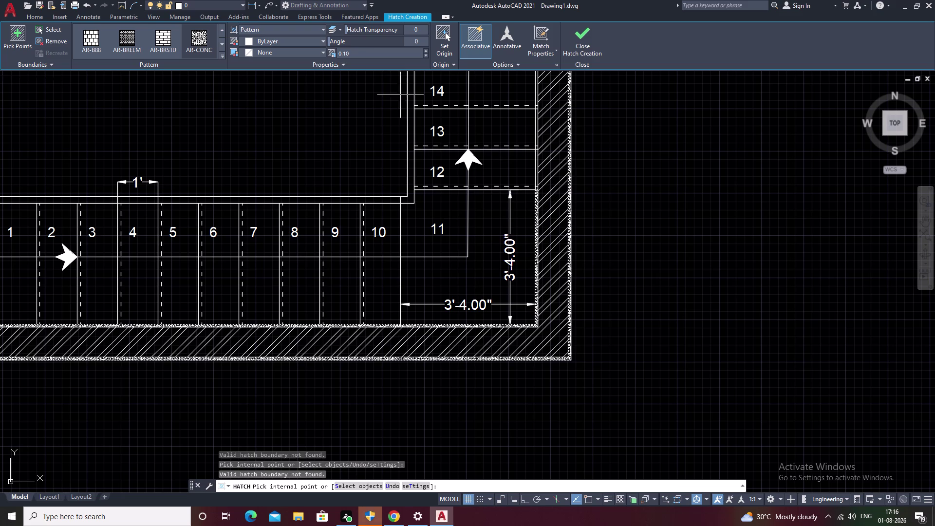
click(368, 50)
click(365, 52)
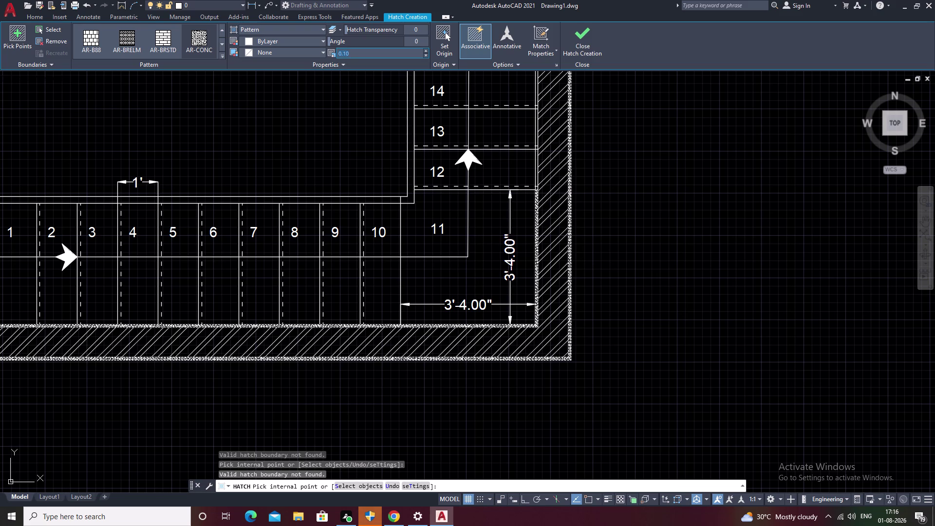
Set the hatch pattern scale to 0.2.
key(BackSpace)
text(.)
text(2)
key(space)
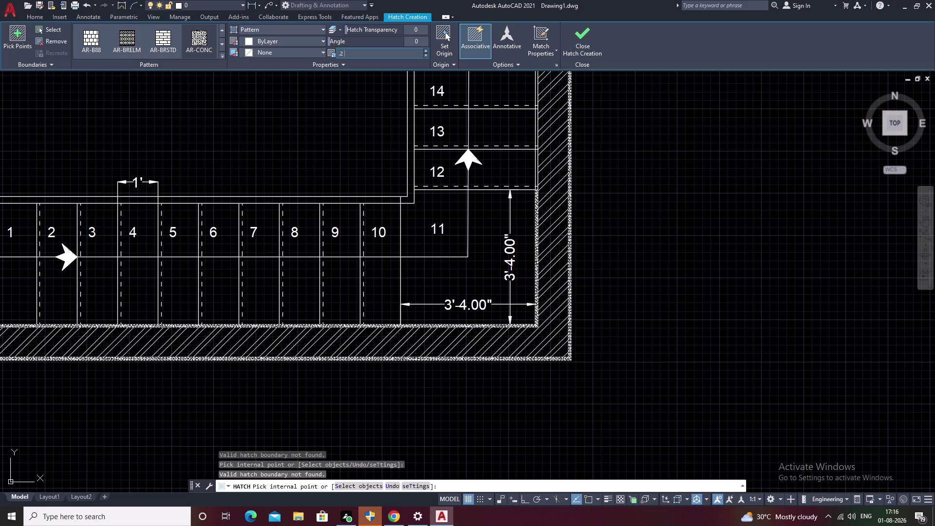
key(space)
click(361, 126)
Pick an area beside step 12, then cancel the hatch and pan to the upper steps.
scroll(up, 3)
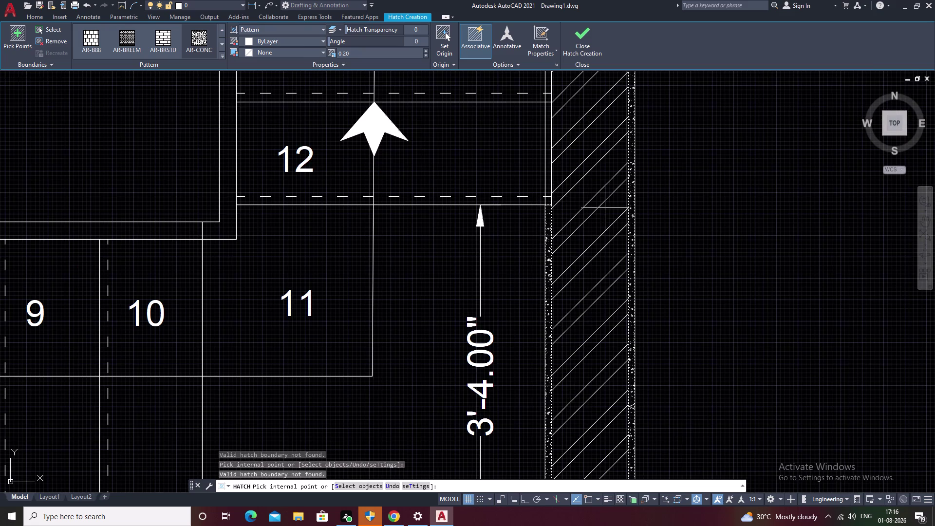
click(547, 180)
scroll(down, 3)
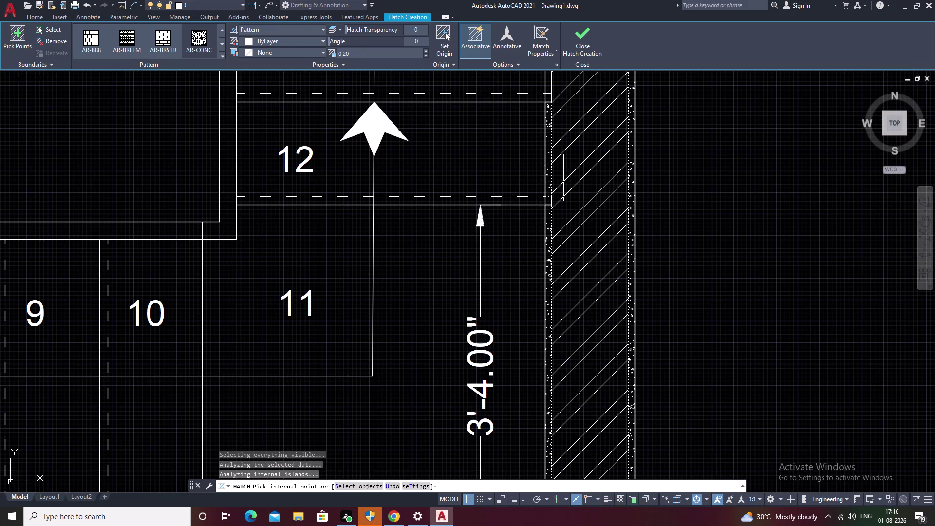
middle_drag(565, 135, 531, 263)
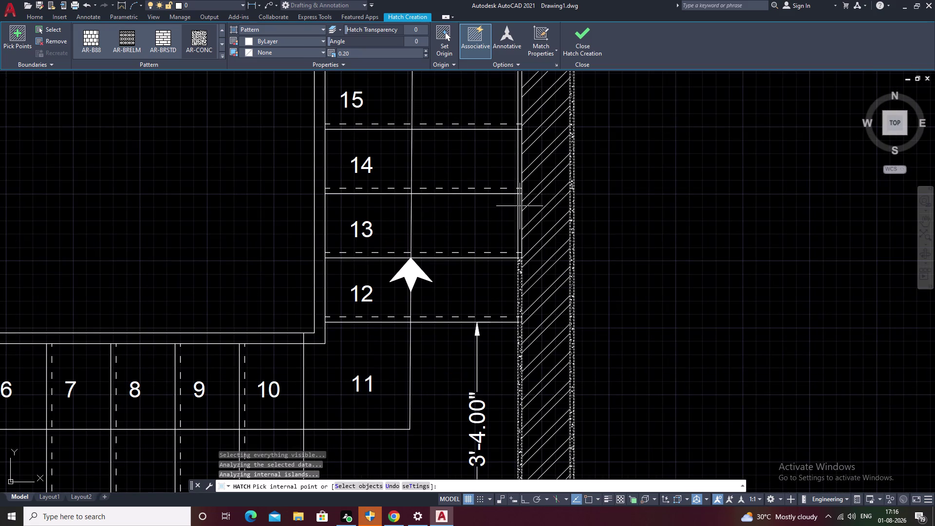
scroll(up, 3)
key(Escape)
scroll(down, 3)
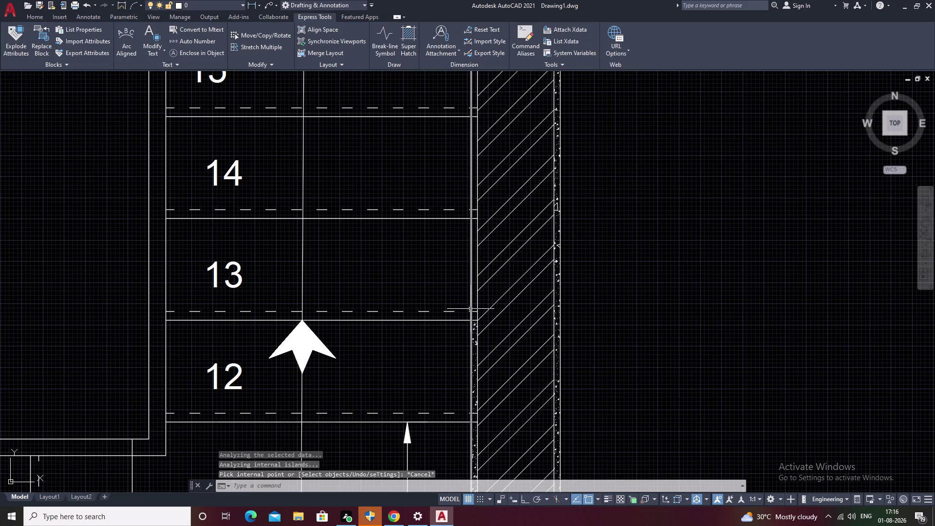
middle_drag(471, 309, 452, 342)
Trim line ends at the inner wall face using fence drags along the wall.
text(TR)
key(space)
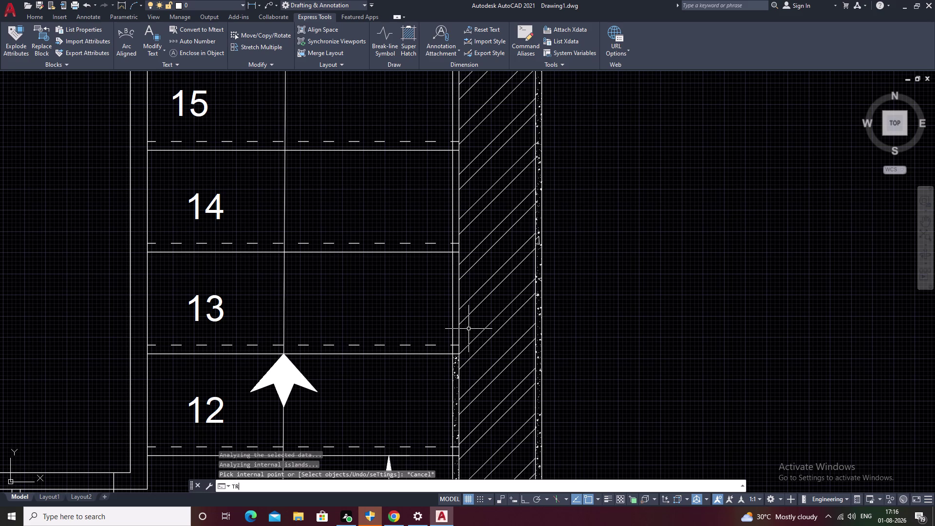
scroll(up, 3)
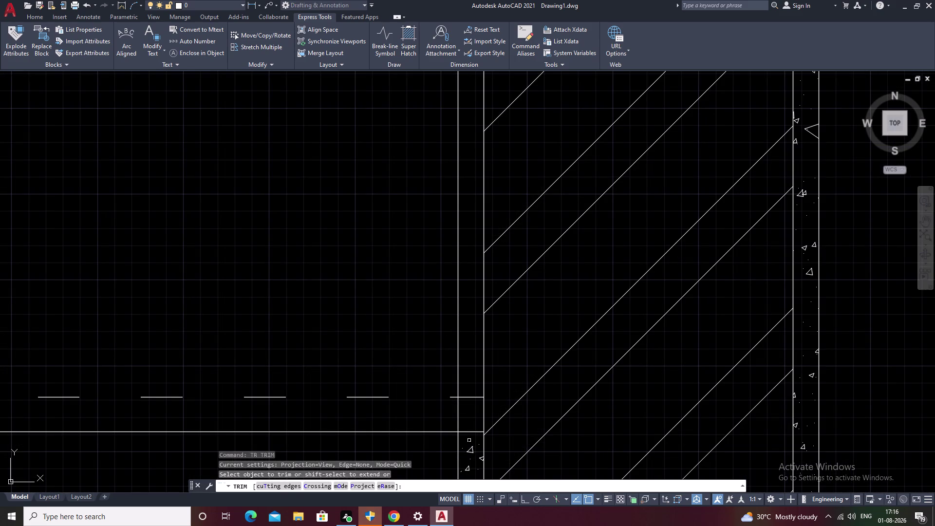
drag(469, 440, 472, 381)
middle_drag(469, 325, 463, 444)
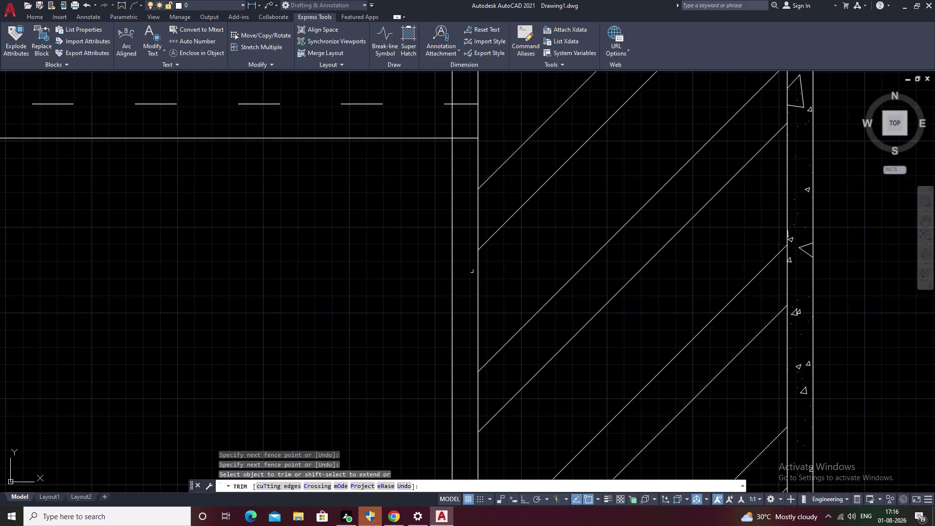
scroll(down, 3)
middle_drag(472, 218, 461, 349)
scroll(up, 3)
drag(442, 356, 450, 251)
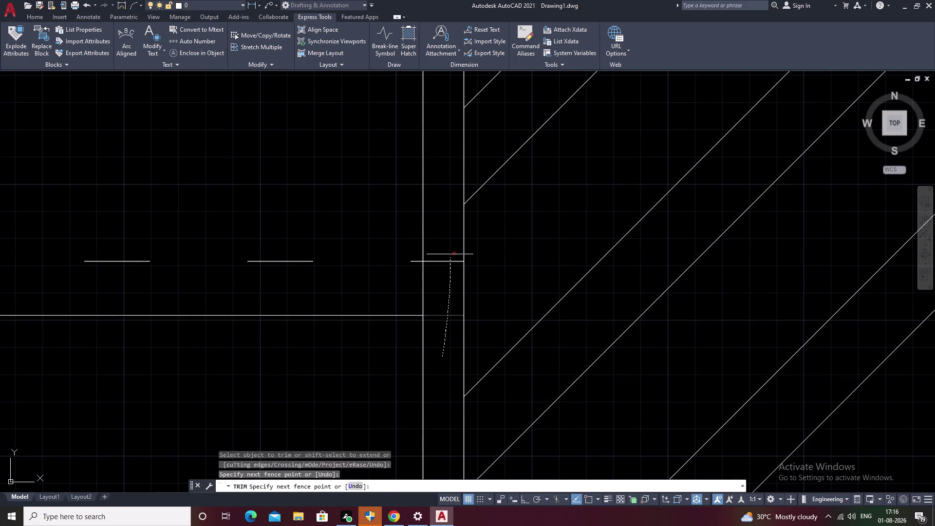
drag(450, 251, 449, 233)
scroll(down, 3)
middle_drag(441, 201, 446, 525)
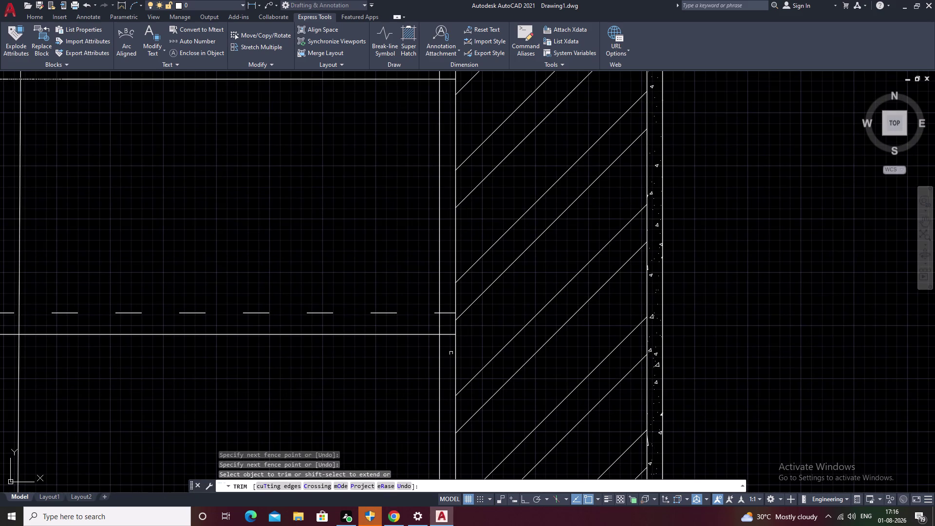
drag(447, 355, 447, 298)
scroll(down, 3)
middle_drag(448, 276, 444, 442)
scroll(up, 3)
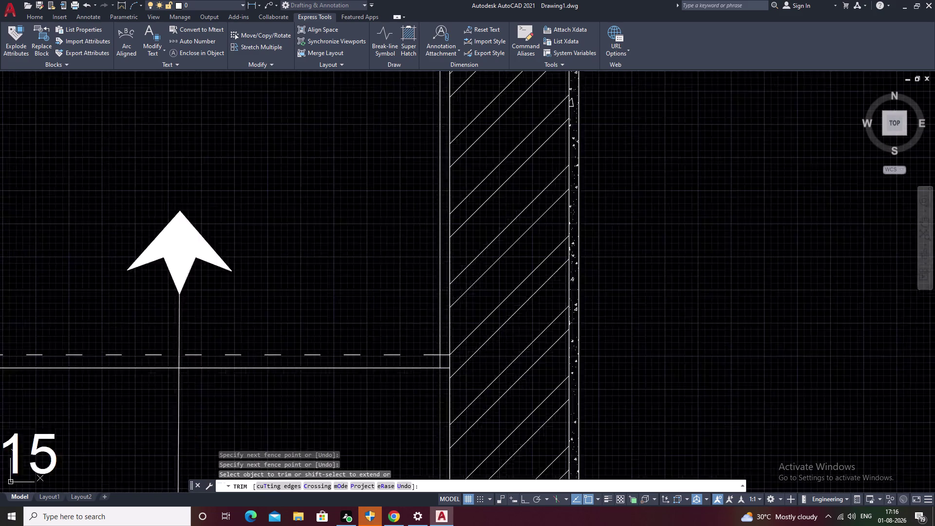
drag(443, 388, 446, 347)
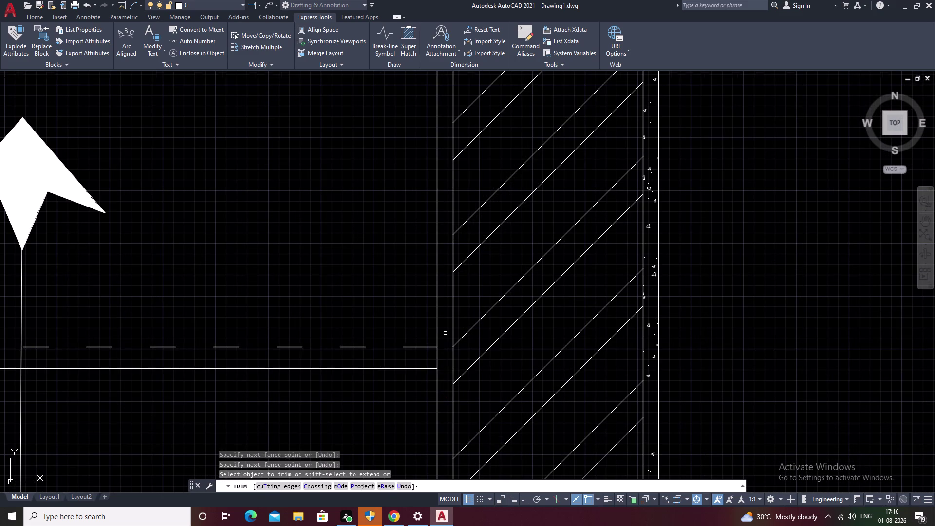
scroll(down, 3)
key(Escape)
Restart Trim over the plan and cancel it.
scroll(down, 3)
middle_drag(621, 301, 606, 275)
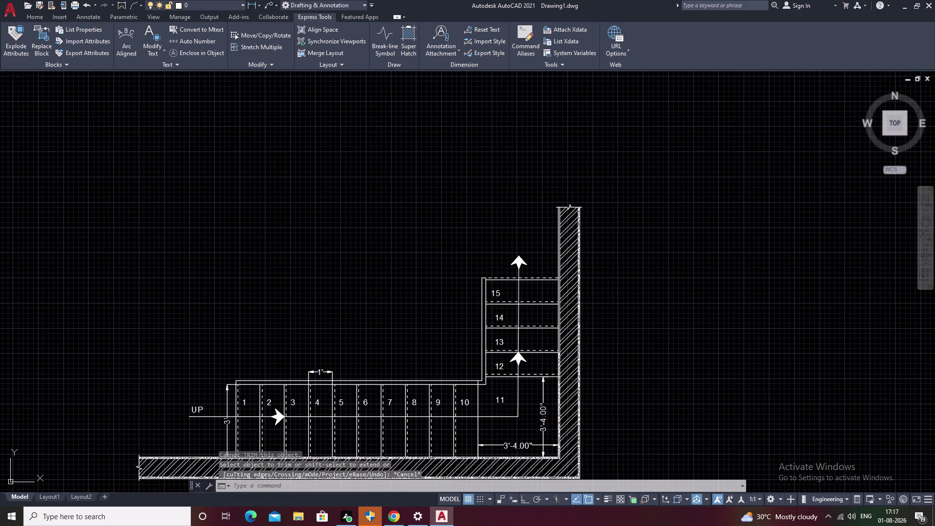
scroll(up, 3)
key(space)
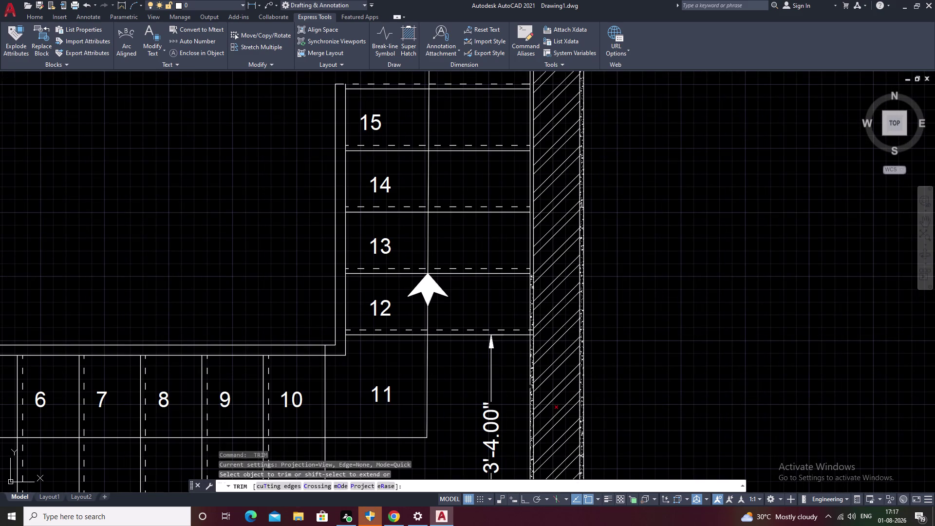
scroll(up, 3)
key(Escape)
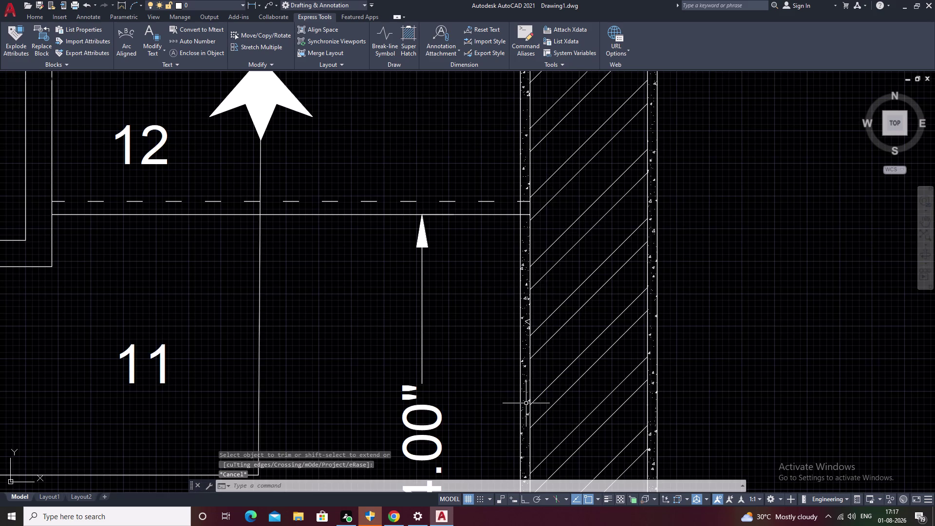
Retry hatching at the wall edge beside steps 12–14, cancel, and view the whole plan.
key(h)
key(space)
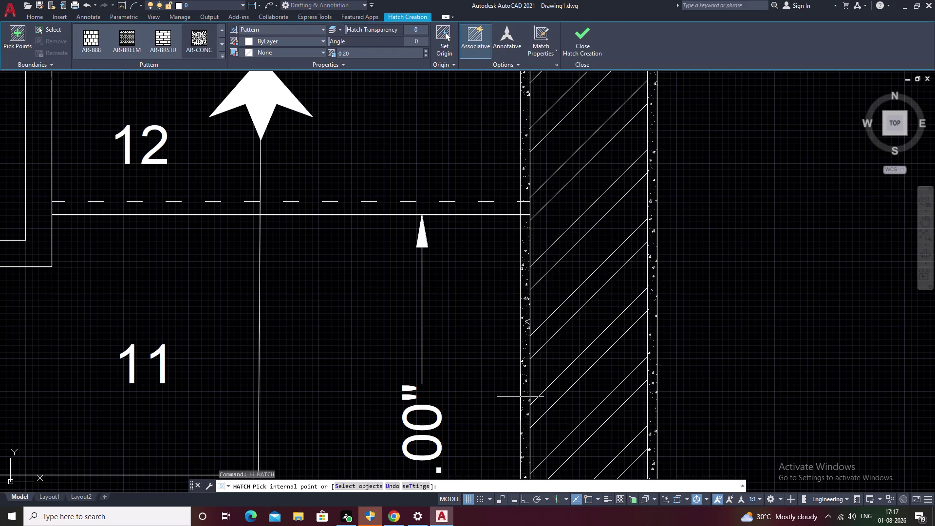
click(204, 35)
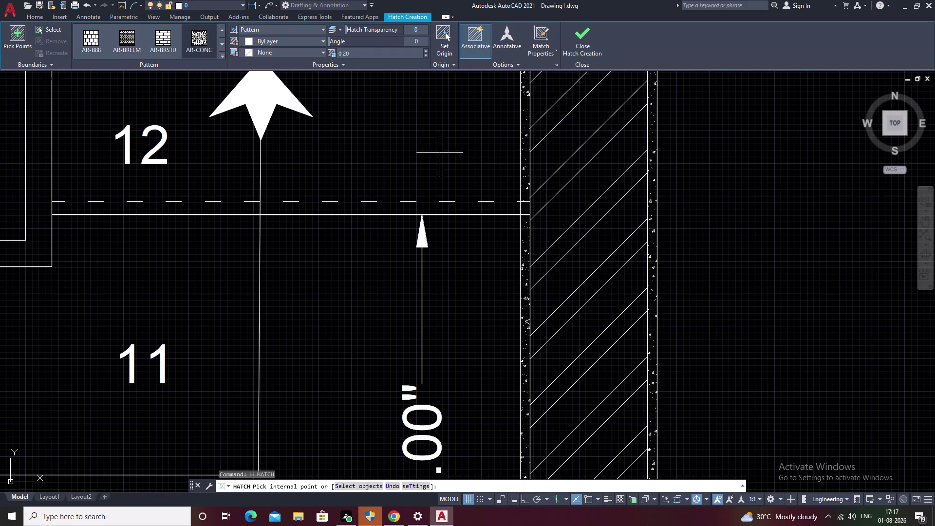
click(526, 205)
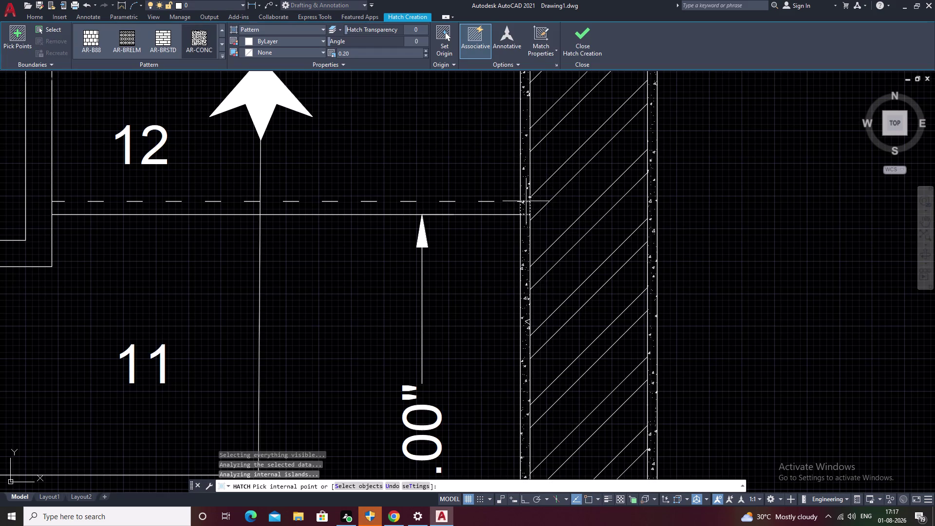
middle_drag(526, 200, 524, 438)
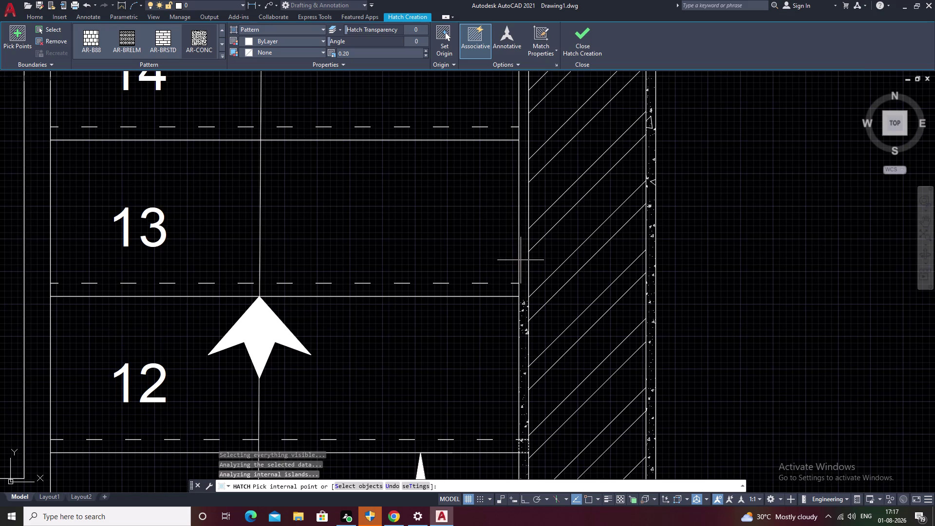
click(520, 260)
key(Escape)
scroll(down, 3)
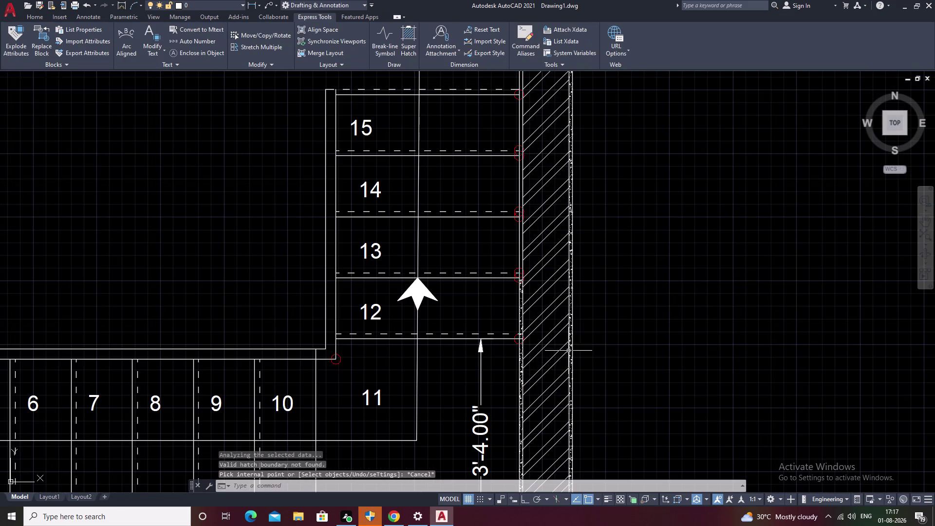
key(Escape)
scroll(down, 3)
middle_drag(371, 374, 421, 310)
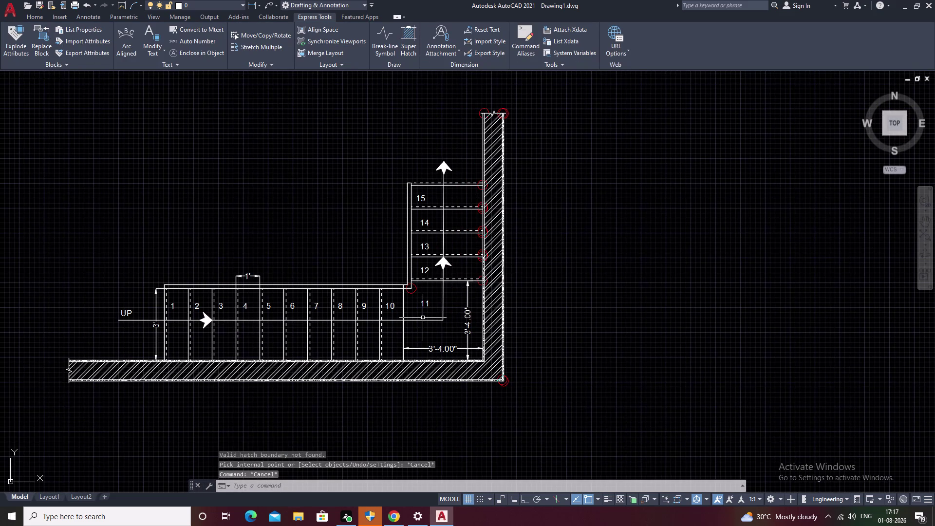
Undo the last six edits, including the earlier hatch and trim, and frame steps 12–15.
key(ctrl+z)
key(ctrl+z)
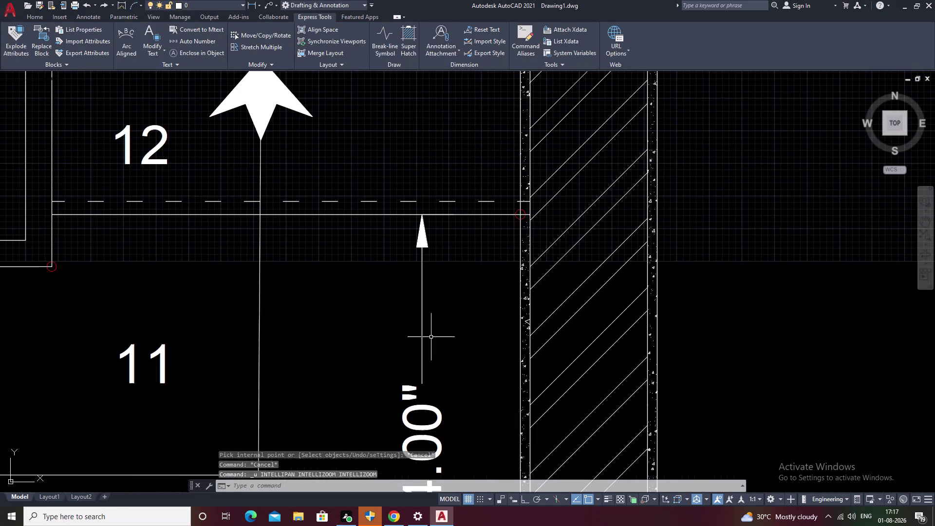
key(ctrl+z)
key(ctrl+z)
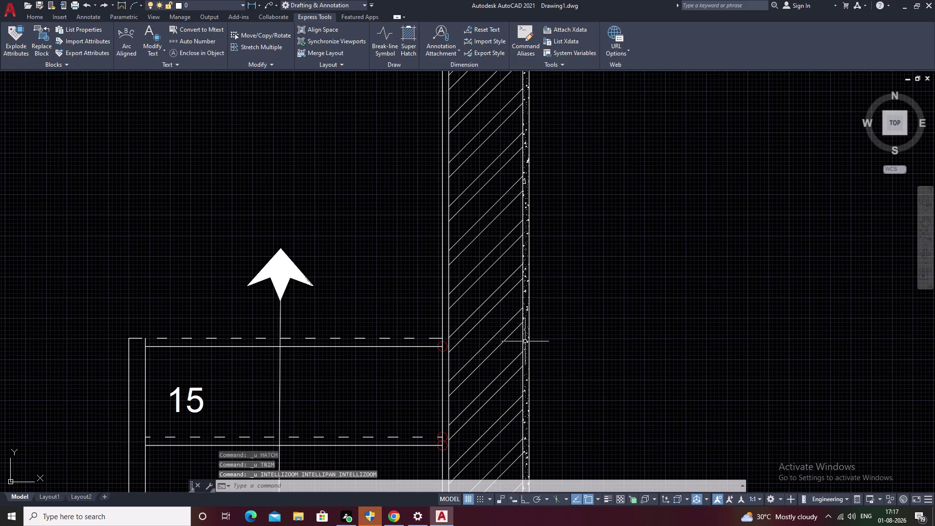
key(ctrl+z)
key(ctrl+z)
scroll(down, 3)
middle_drag(501, 369, 504, 361)
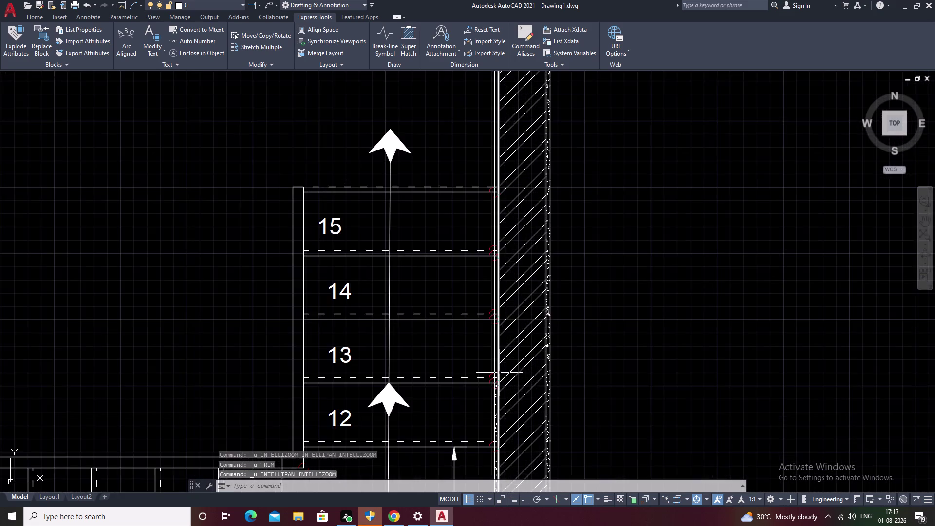
middle_drag(504, 361, 514, 297)
scroll(up, 3)
scroll(up, 3)
key(Escape)
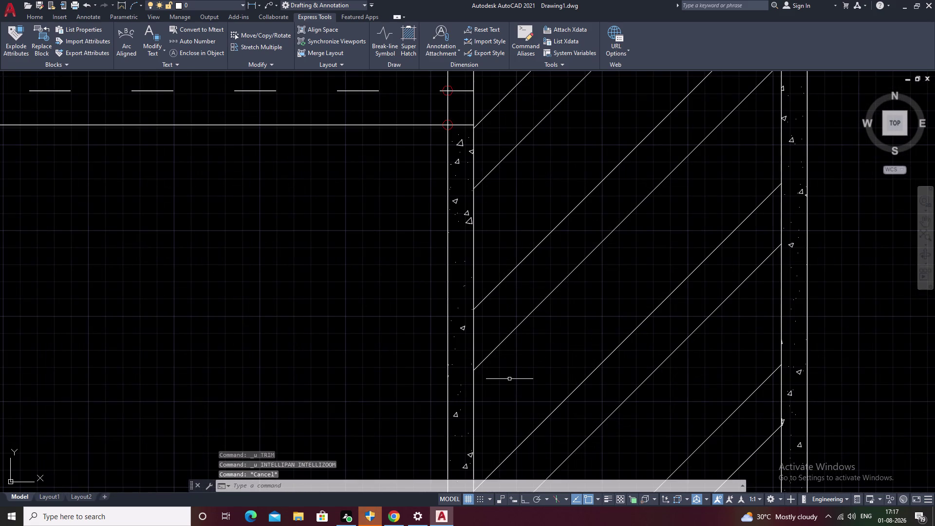
Trim the first tread line ends at the wall with fence drags.
key(t)
key(r)
key(space)
scroll(down, 3)
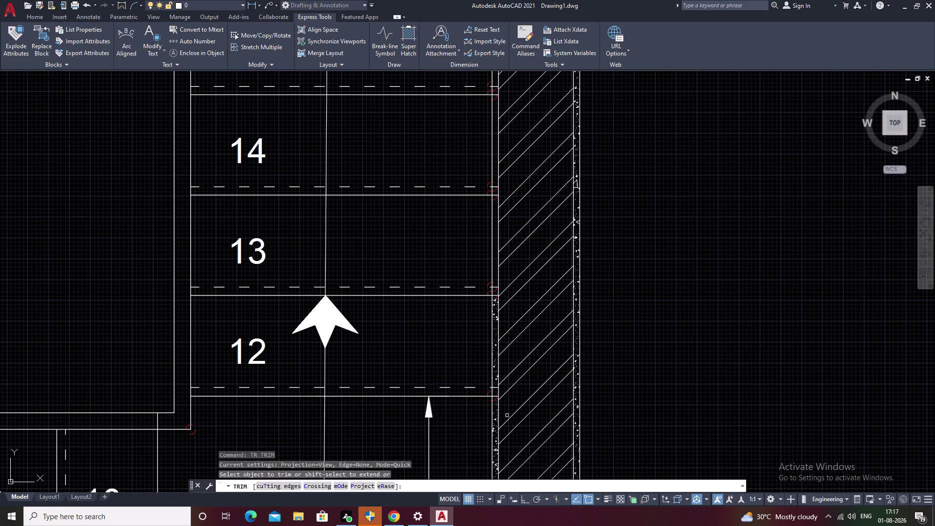
scroll(up, 3)
drag(483, 400, 484, 332)
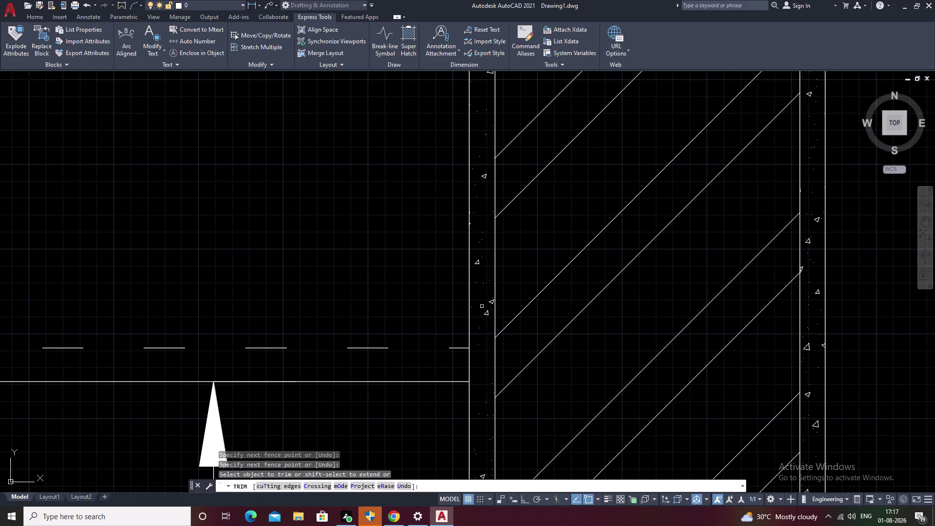
scroll(down, 3)
middle_drag(484, 295, 472, 467)
drag(471, 288, 472, 255)
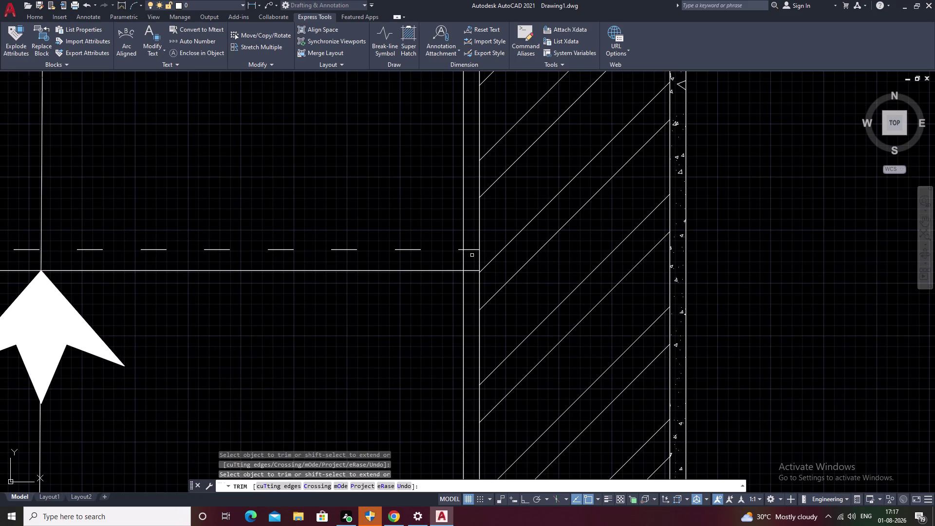
drag(471, 255, 471, 251)
key(Escape)
Trim the remaining tread line ends and the stub inside the wall beside steps 12–15.
scroll(down, 3)
middle_drag(519, 303, 517, 385)
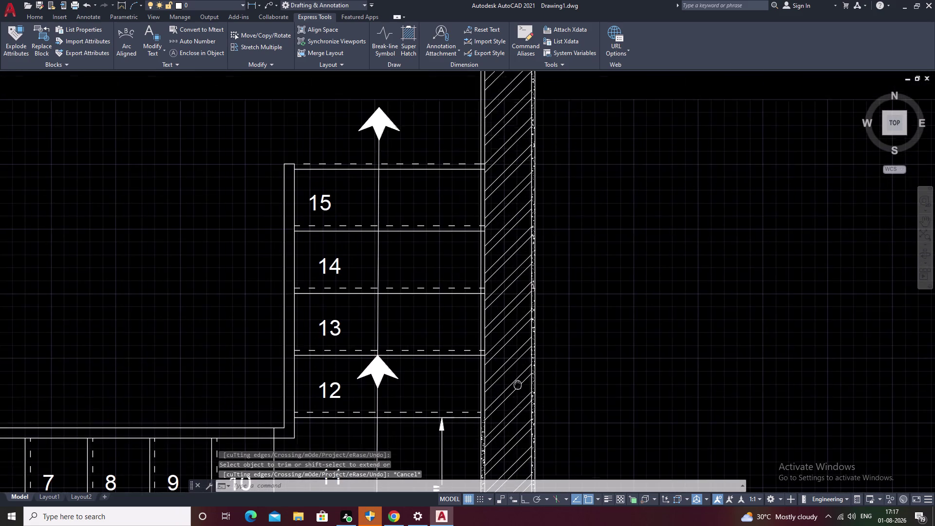
scroll(up, 3)
drag(495, 390, 496, 330)
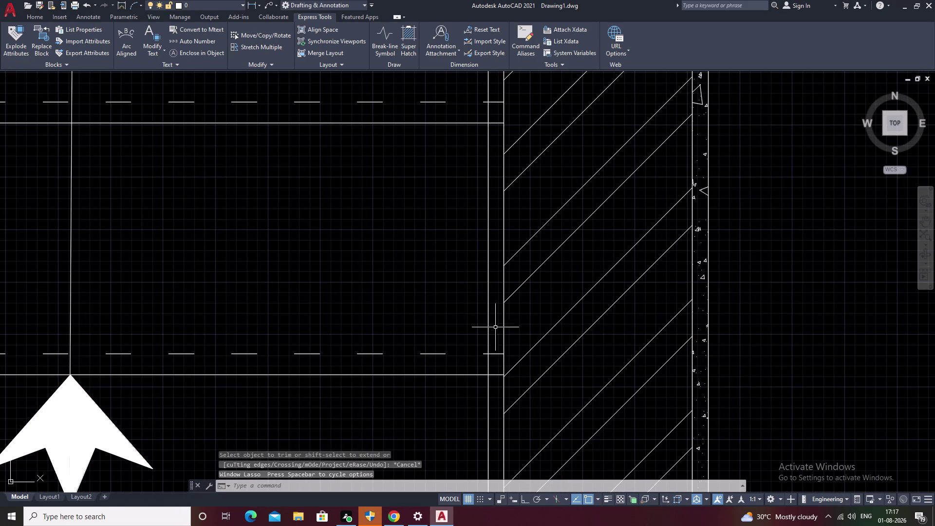
text(TR)
key(space)
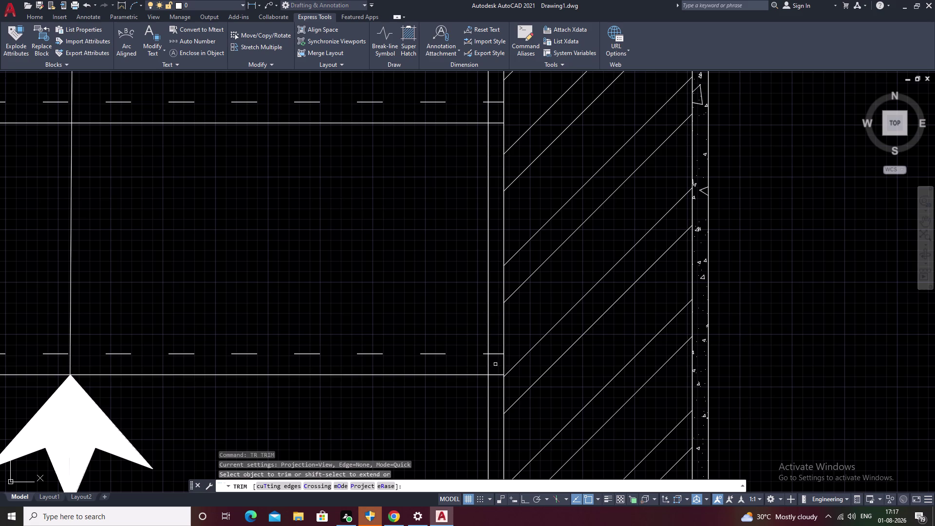
drag(494, 388, 497, 348)
middle_drag(493, 334, 513, 508)
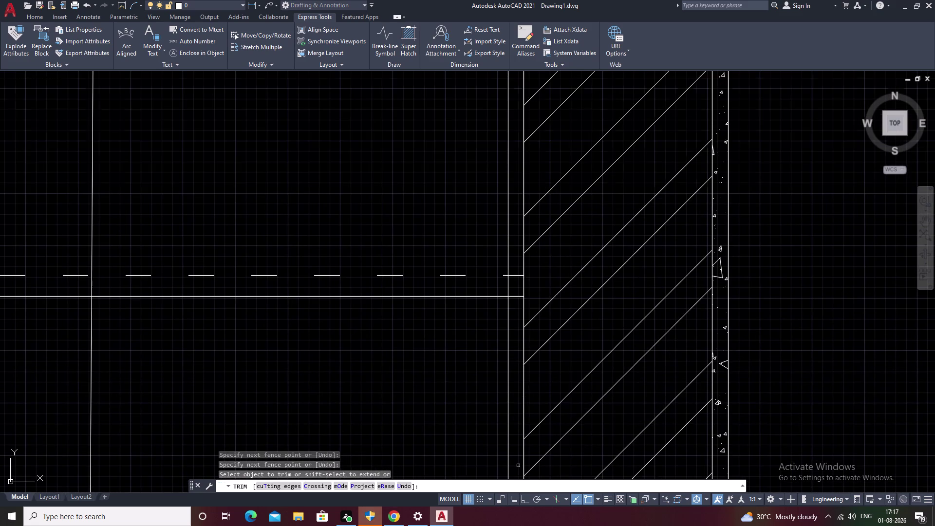
drag(514, 308, 514, 271)
middle_drag(515, 265, 514, 425)
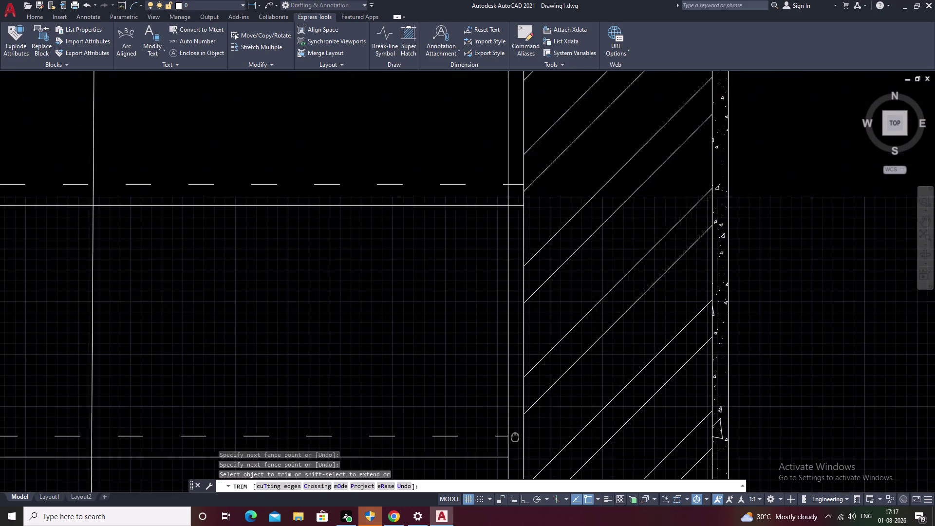
middle_drag(515, 425, 506, 513)
drag(506, 300, 506, 263)
scroll(down, 3)
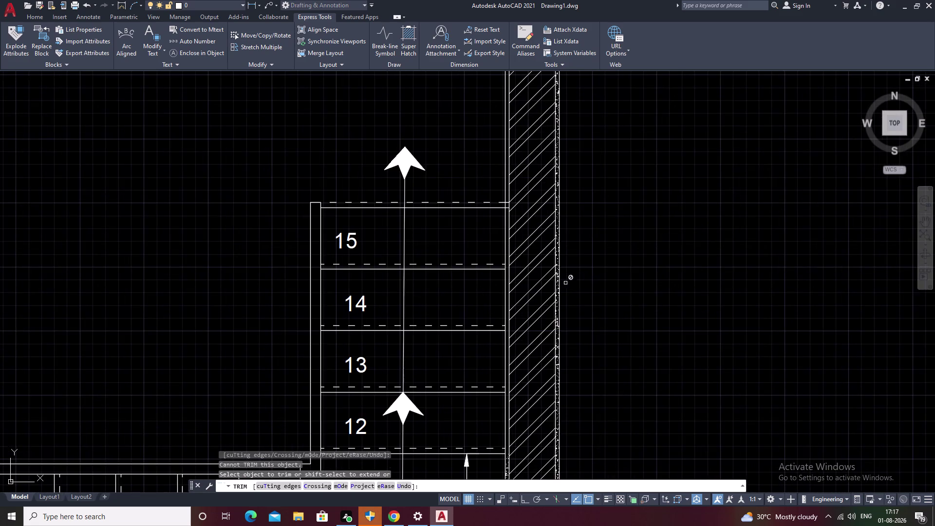
middle_drag(649, 240, 622, 309)
scroll(up, 3)
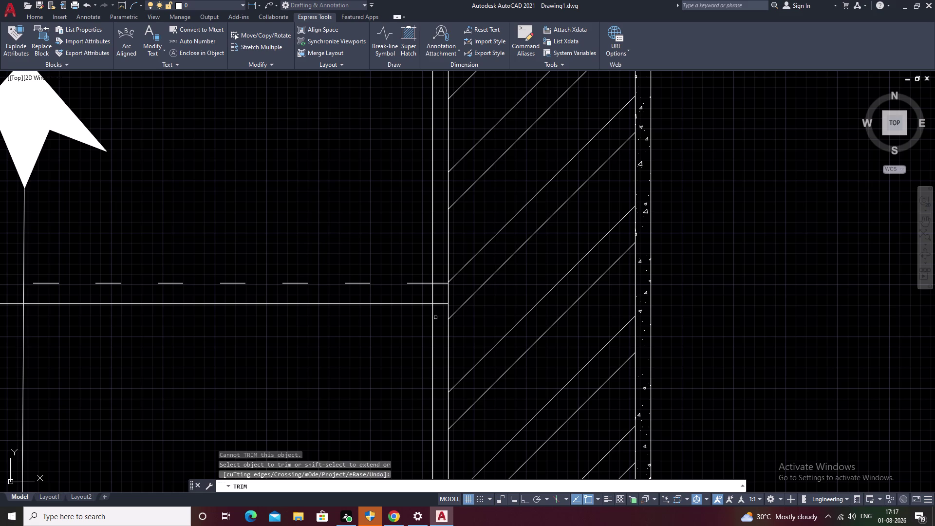
drag(439, 313, 443, 268)
key(Escape)
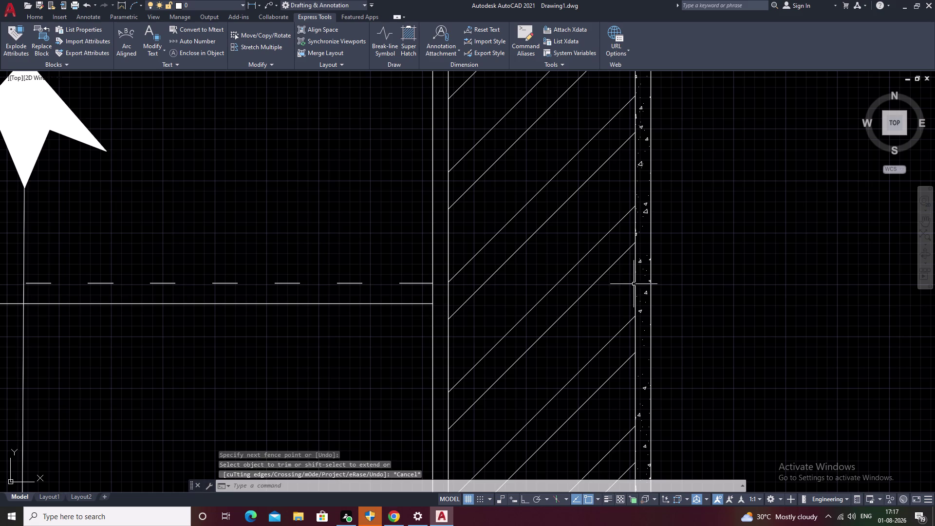
Pick an area near the top of the wall to hatch, cancel, and view the whole plan.
scroll(down, 3)
middle_drag(613, 285, 554, 318)
text(H)
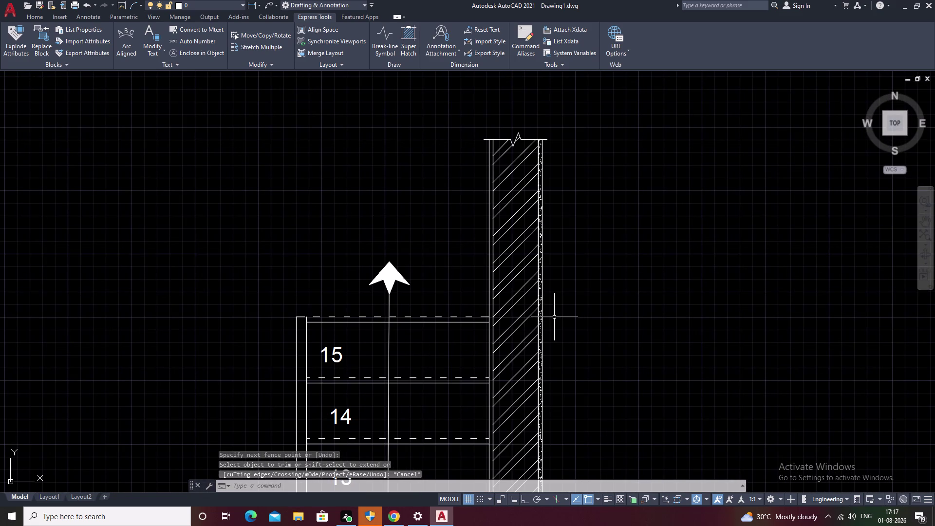
key(space)
click(197, 37)
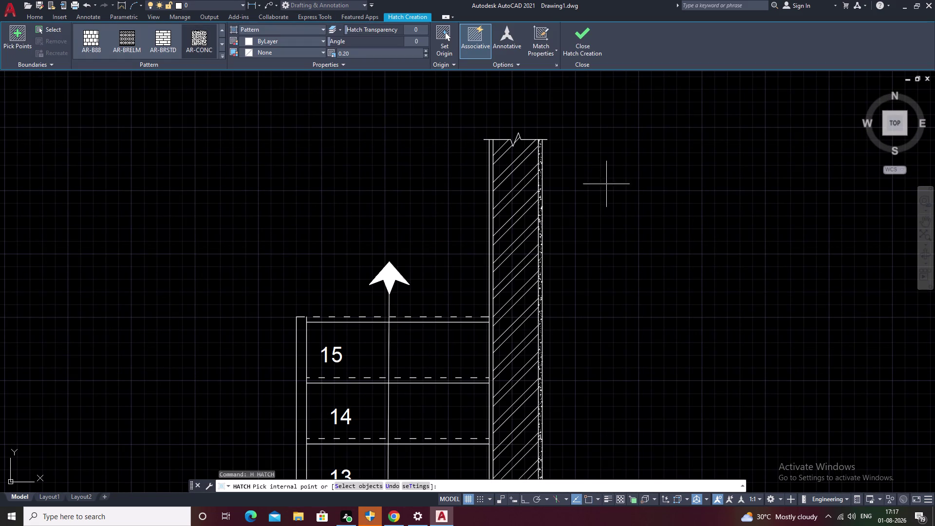
click(490, 208)
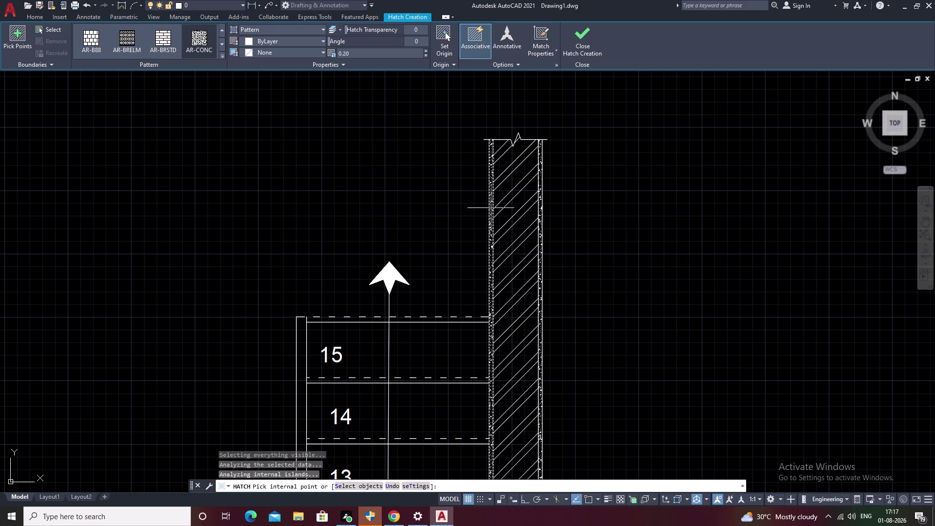
scroll(down, 3)
middle_drag(634, 275, 617, 145)
key(grave)
key(Escape)
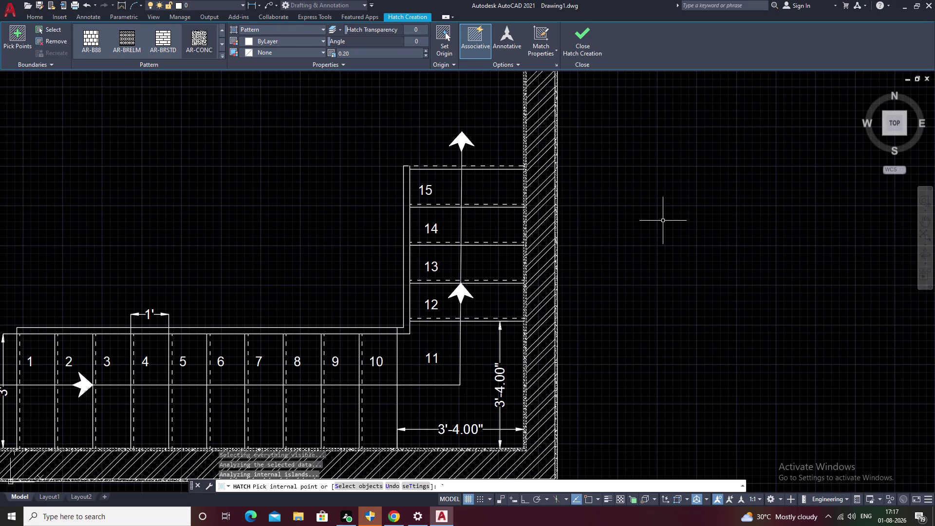
key(Escape)
middle_drag(599, 262, 672, 181)
middle_drag(382, 331, 533, 300)
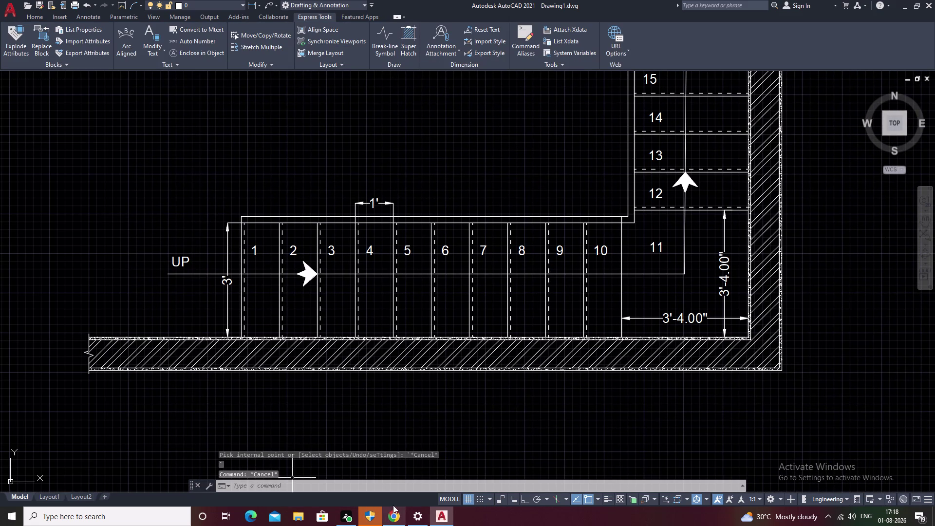
middle_drag(396, 501, 312, 525)
middle_drag(565, 322, 371, 398)
scroll(down, 3)
scroll(up, 3)
middle_drag(527, 284, 465, 334)
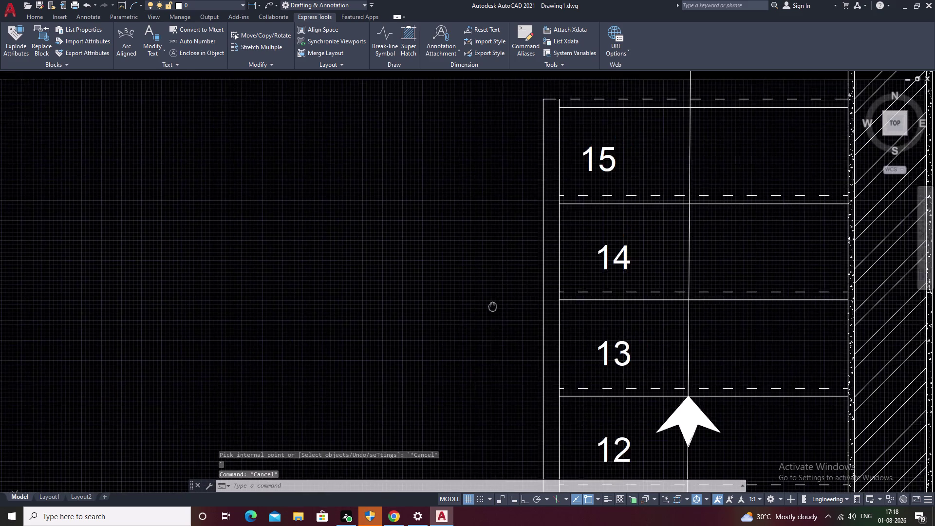
middle_drag(465, 334, 464, 338)
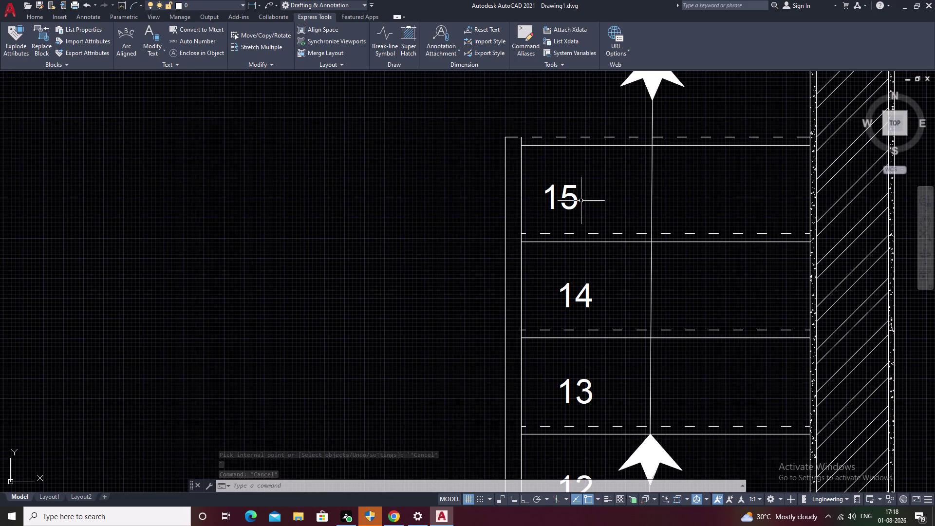
scroll(up, 3)
scroll(down, 3)
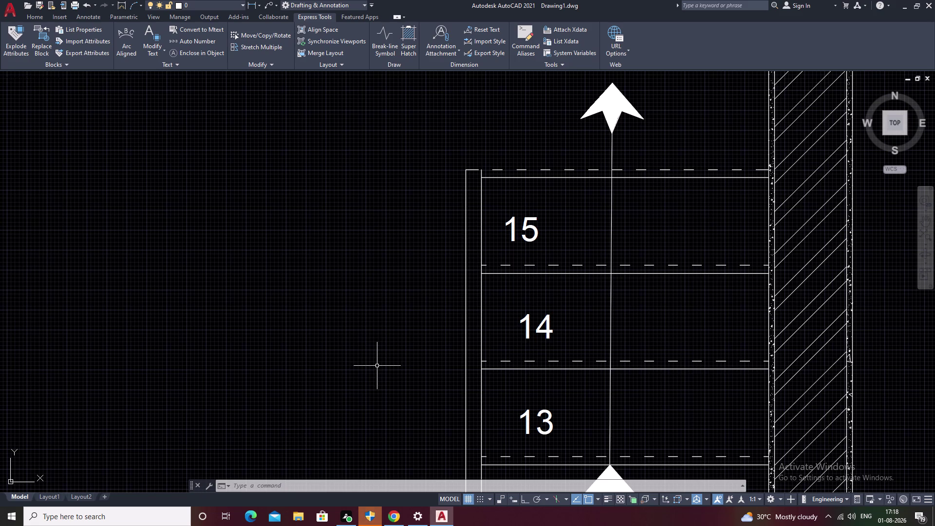
middle_drag(294, 396, 354, 356)
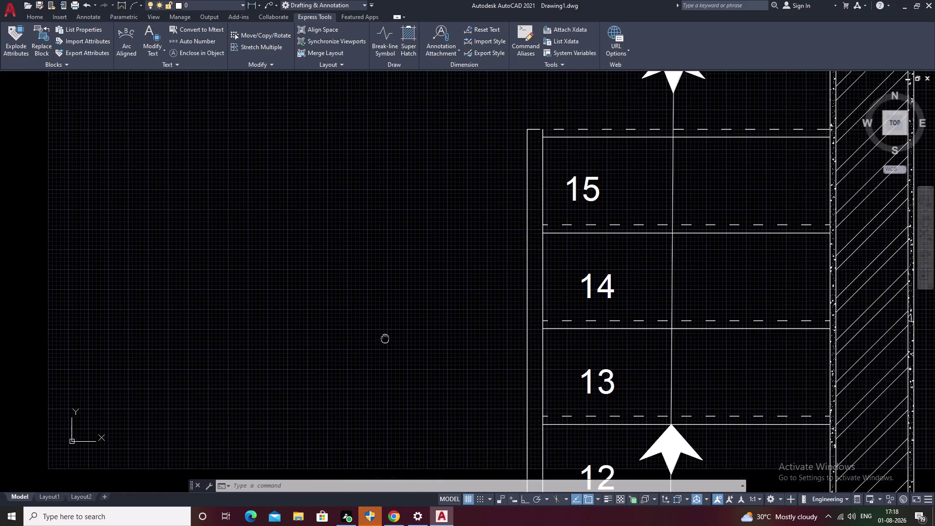
middle_drag(354, 356, 407, 318)
scroll(down, 3)
middle_drag(457, 359, 524, 246)
middle_drag(403, 317, 491, 272)
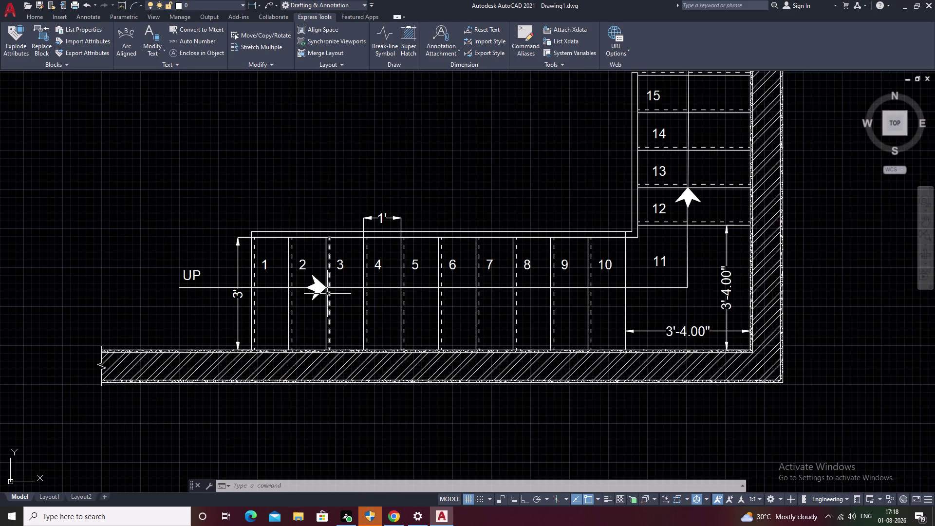
scroll(up, 3)
scroll(down, 3)
middle_drag(329, 307, 330, 319)
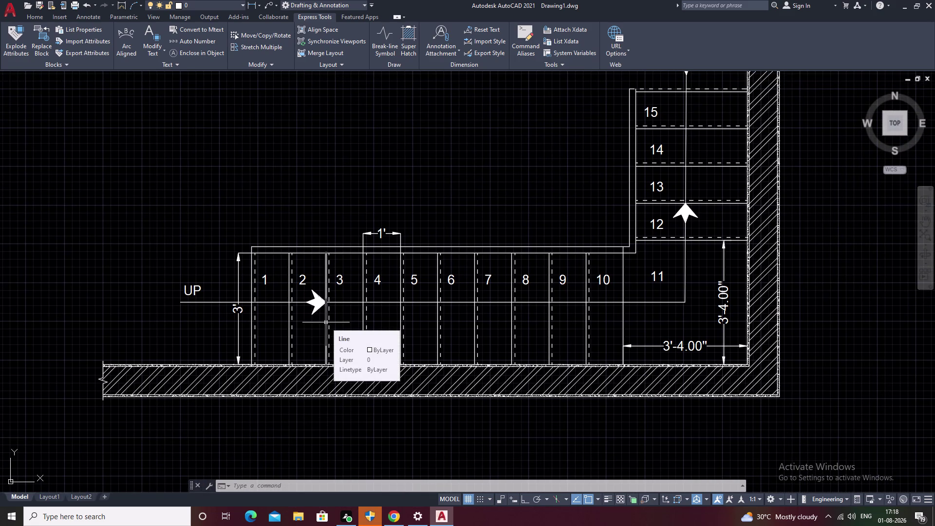
key(o)
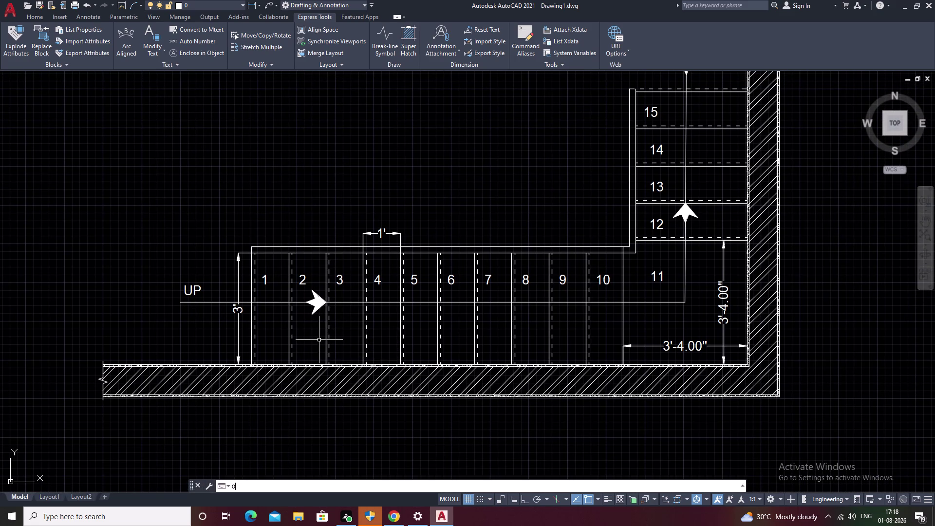
Draw the long horizontal construction line across the steps with ortho on.
key(space)
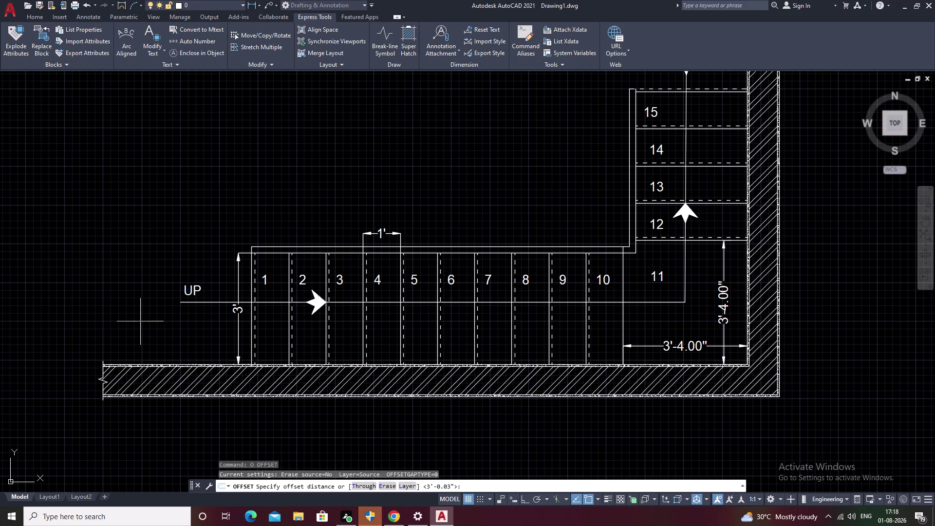
click(141, 321)
key(Escape)
text(L)
key(space)
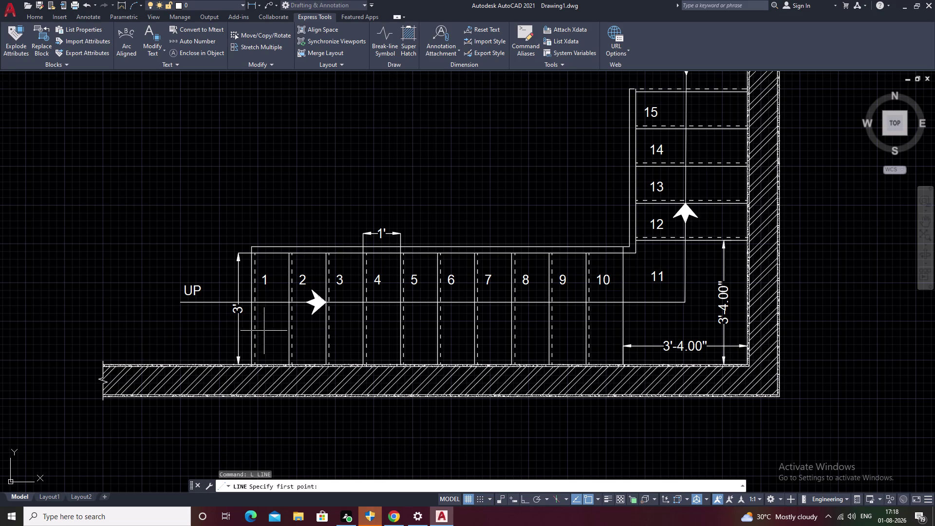
click(199, 332)
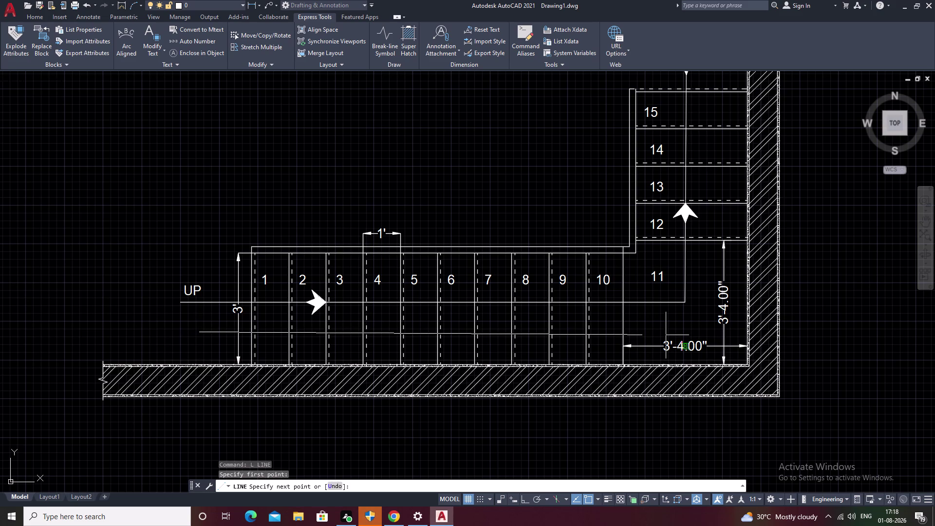
key(F8)
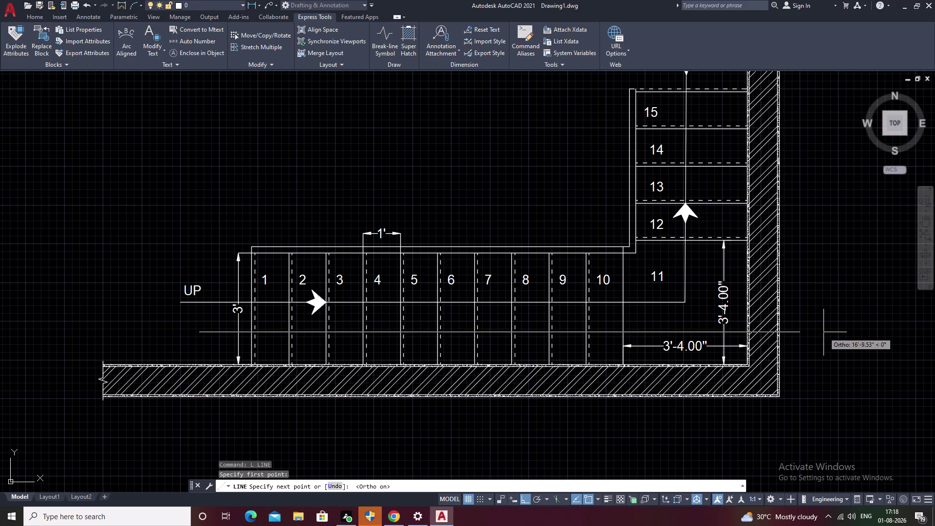
middle_drag(823, 332, 655, 345)
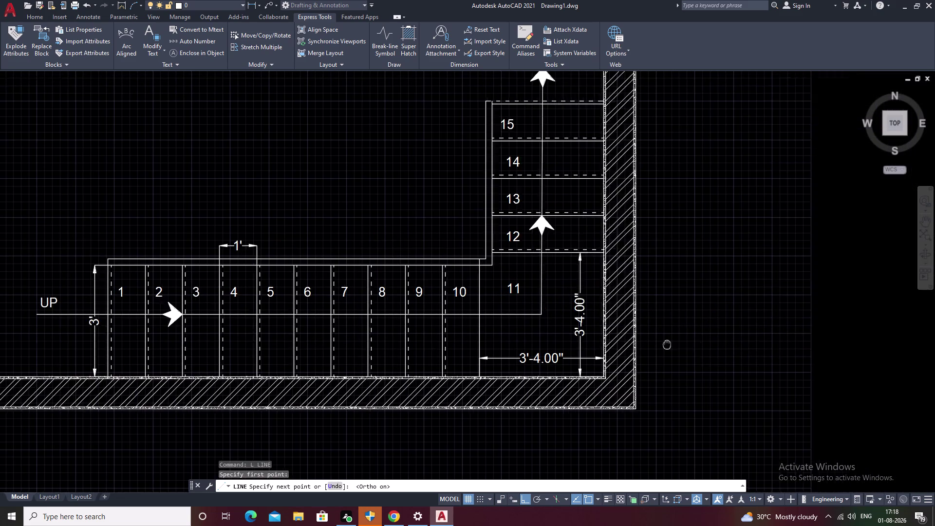
middle_drag(655, 344, 639, 344)
click(664, 348)
key(Escape)
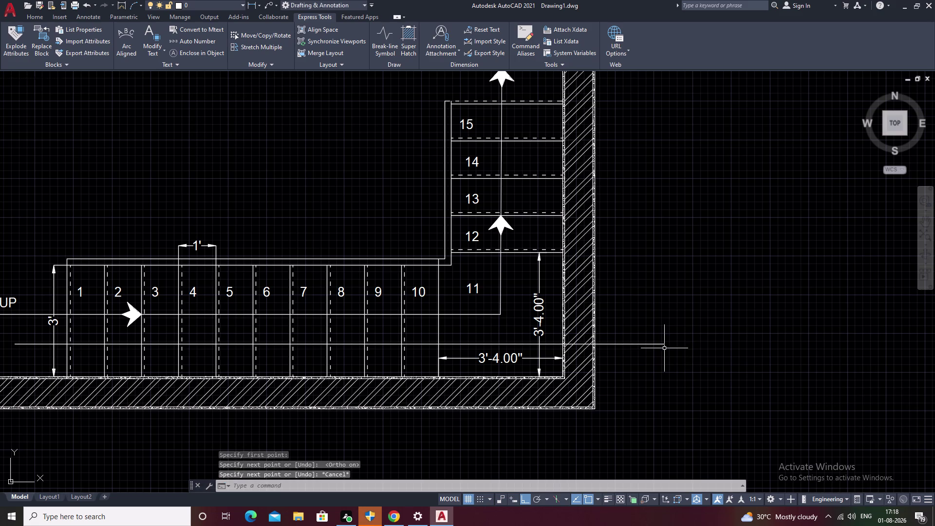
Attempt to stretch the horizontal line's left end, then cancel the stretch.
middle_drag(408, 326, 732, 304)
click(353, 323)
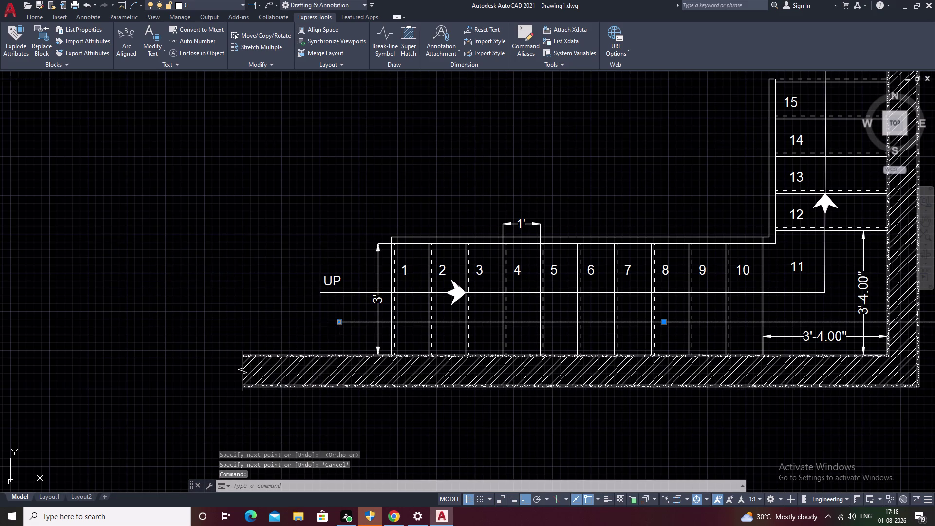
click(341, 324)
click(220, 322)
key(Escape)
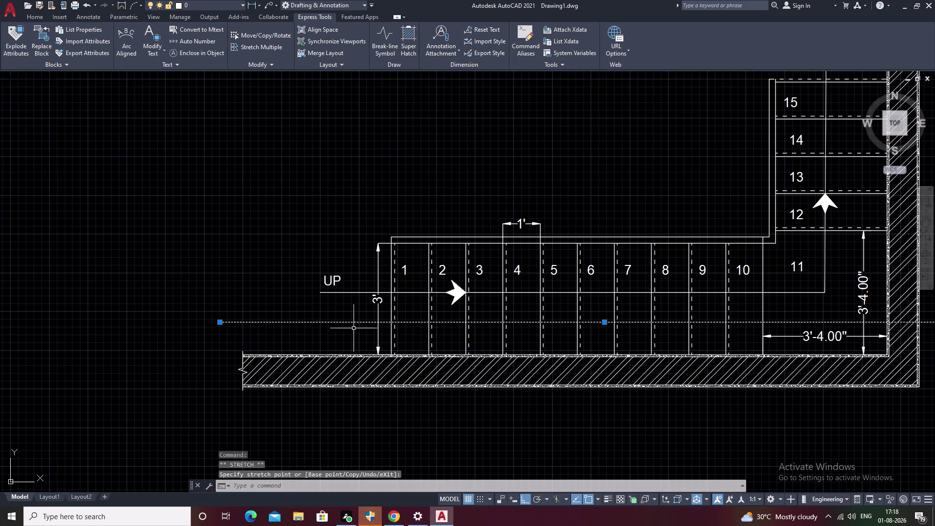
middle_drag(353, 329, 351, 319)
key(Escape)
middle_drag(376, 327, 450, 319)
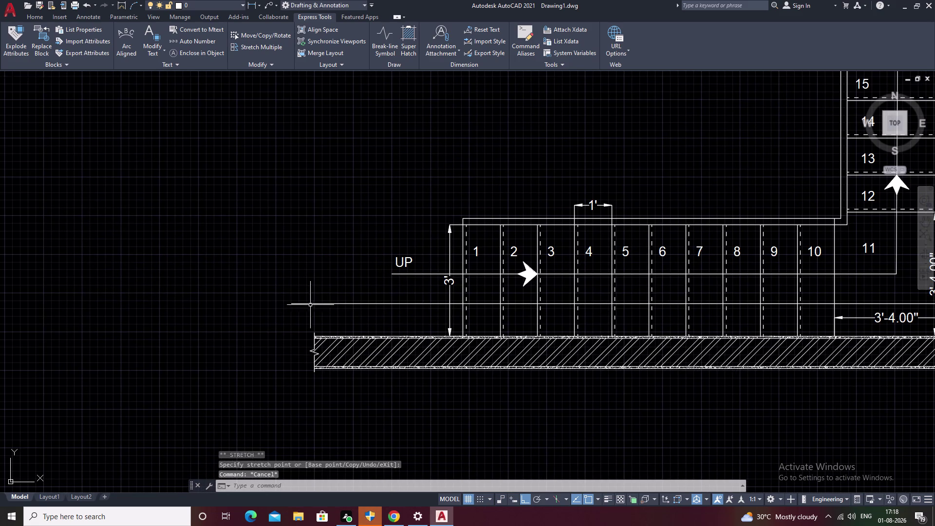
Draw a short vertical line up from the horizontal line's left end.
key(l)
key(space)
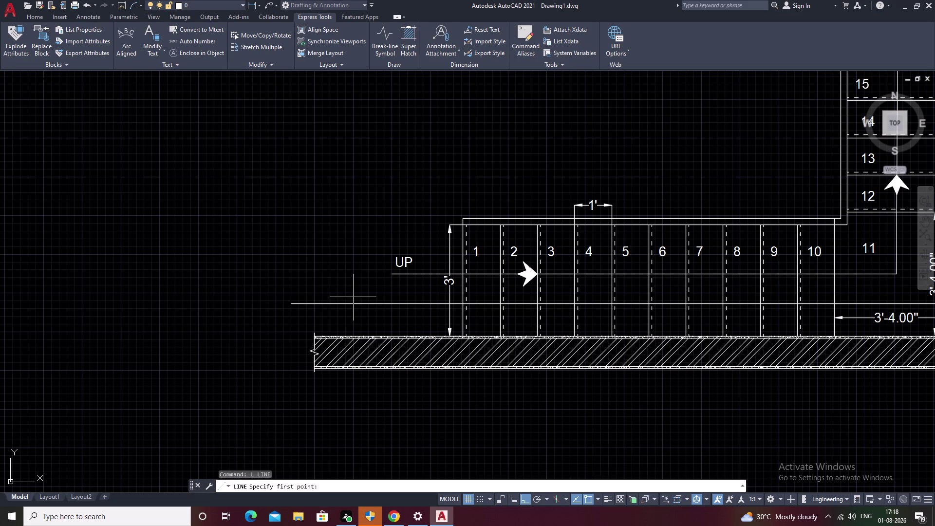
click(354, 304)
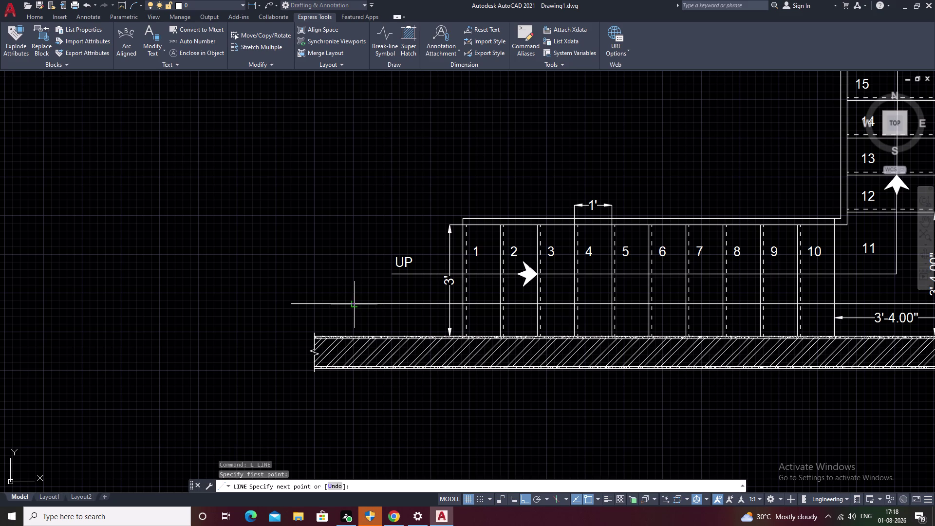
click(355, 251)
key(Escape)
middle_drag(430, 285, 146, 298)
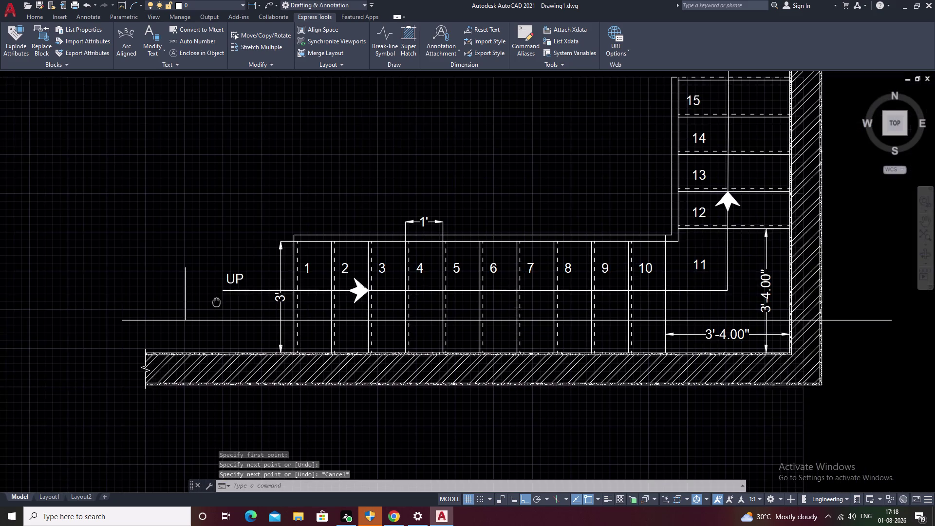
scroll(down, 3)
Draw a matching short vertical line at the horizontal line's right end.
key(space)
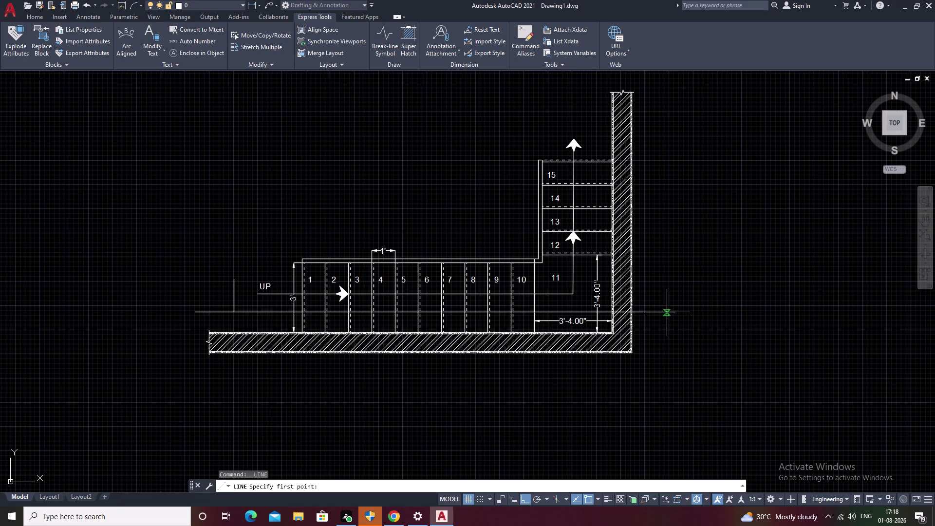
scroll(up, 3)
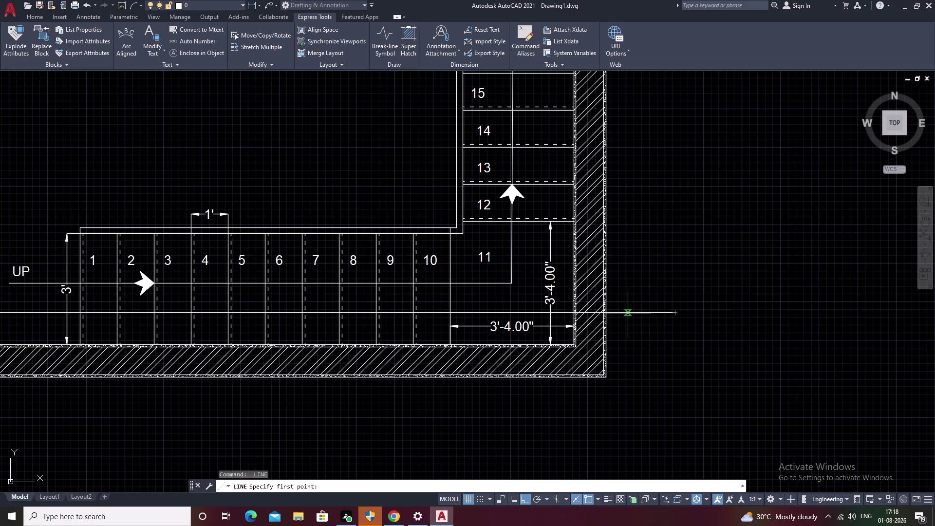
click(653, 313)
click(654, 262)
key(Escape)
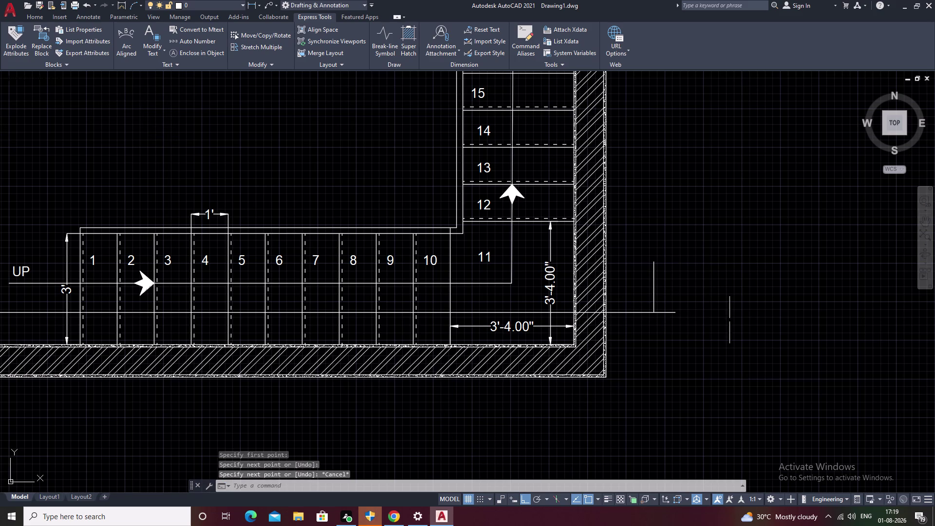
text(TR)
key(space)
Fence-trim the horizontal line's overhangs past the right and left verticals.
drag(675, 279, 676, 293)
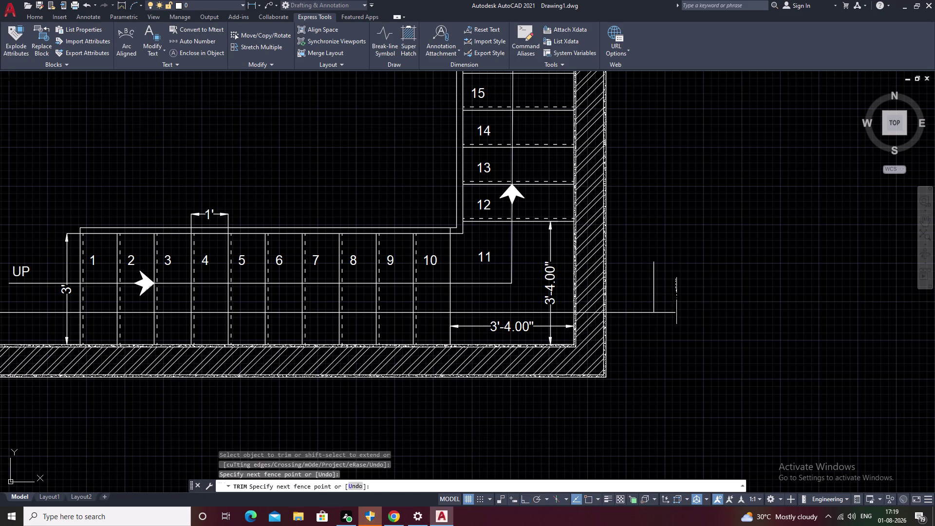
drag(676, 293, 659, 345)
drag(667, 294, 653, 340)
middle_drag(793, 334, 774, 341)
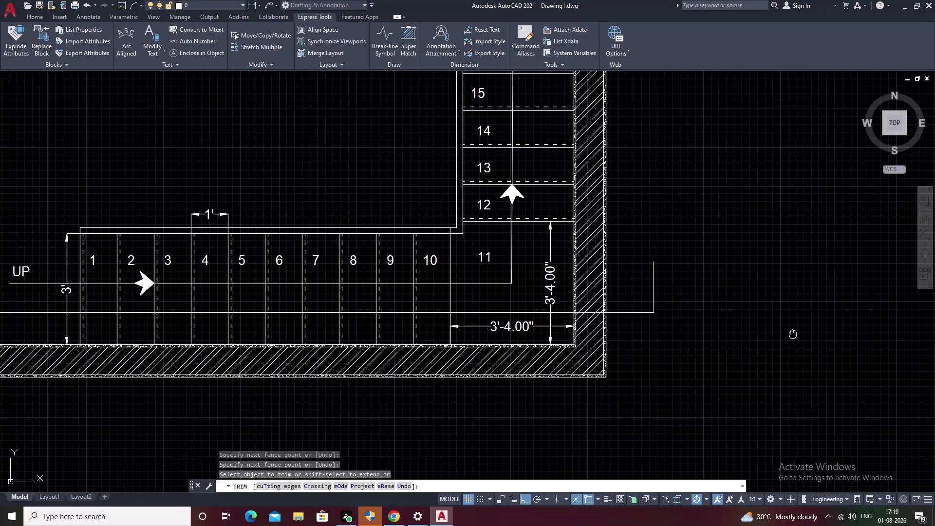
middle_drag(744, 349, 822, 333)
middle_drag(153, 227, 483, 224)
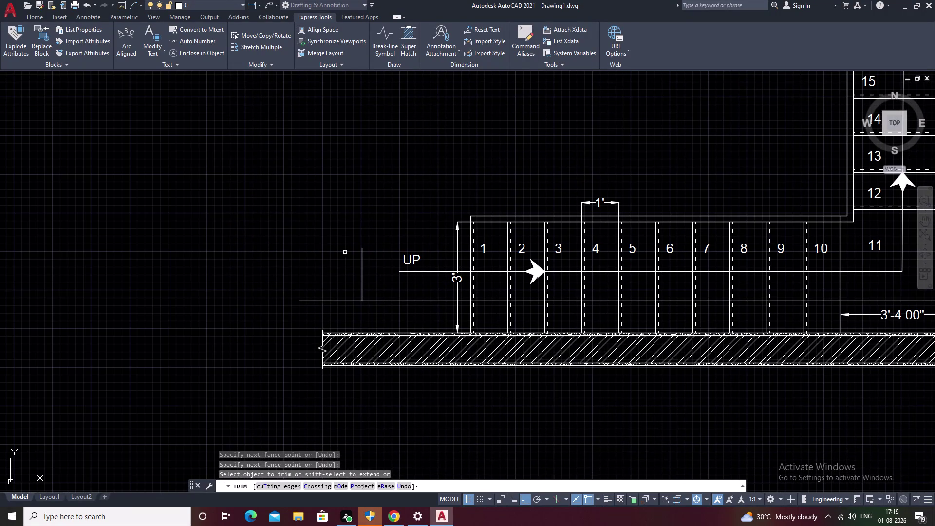
drag(318, 261, 367, 315)
key(Escape)
Erase the short vertical line at the left end.
middle_drag(387, 230, 388, 228)
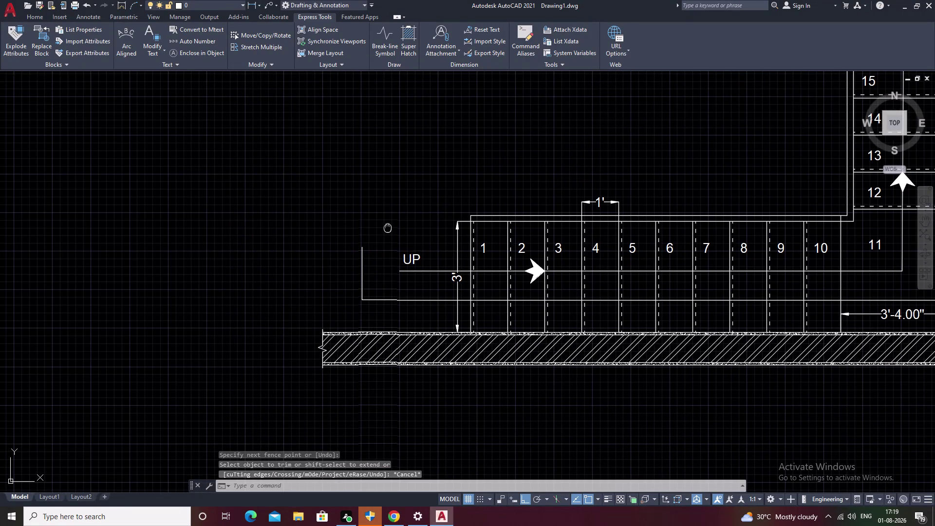
middle_drag(388, 227, 228, 242)
scroll(down, 3)
scroll(up, 3)
middle_drag(240, 233, 291, 208)
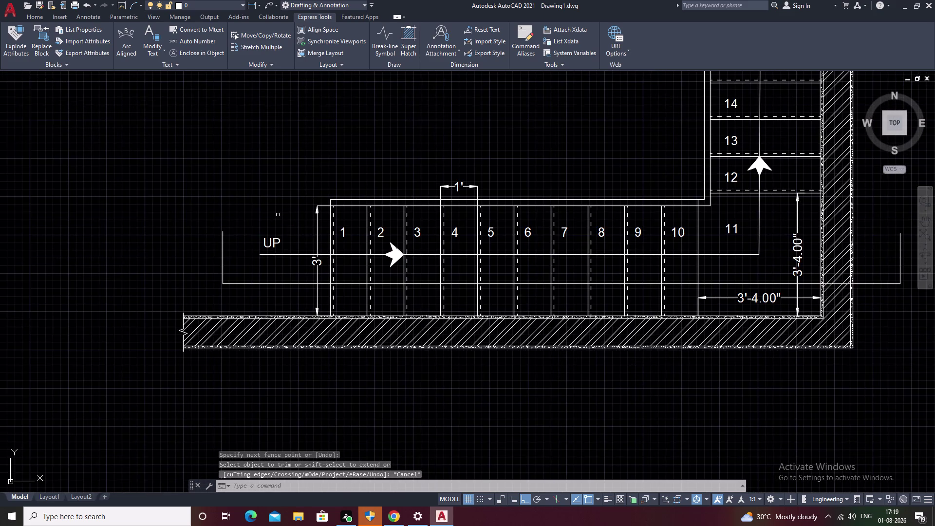
scroll(up, 3)
key(Escape)
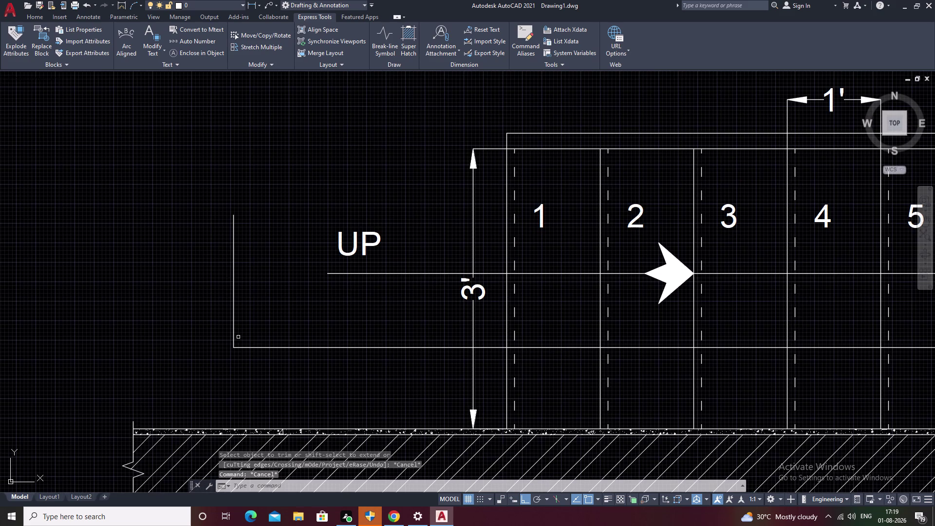
click(232, 322)
text(E)
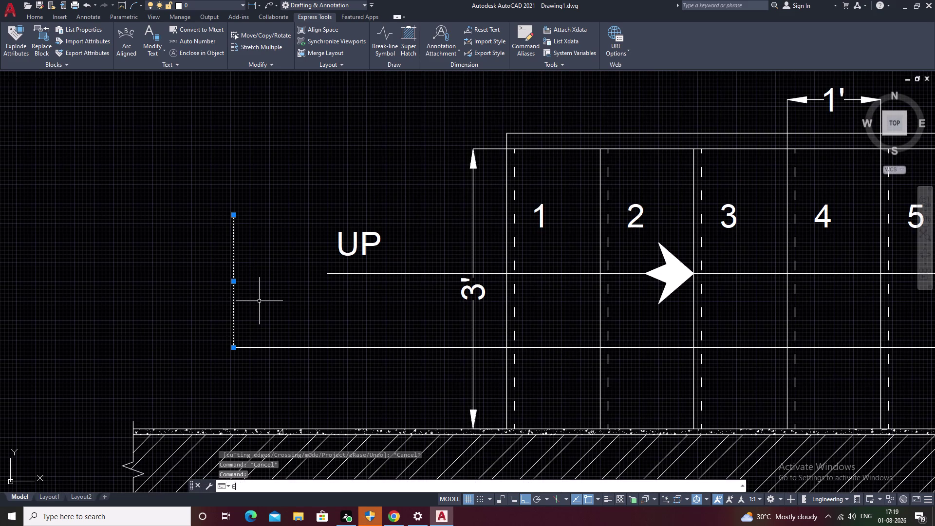
key(space)
Erase the short vertical line at the right end.
middle_drag(271, 306, 0, 304)
scroll(down, 3)
middle_drag(628, 330, 251, 316)
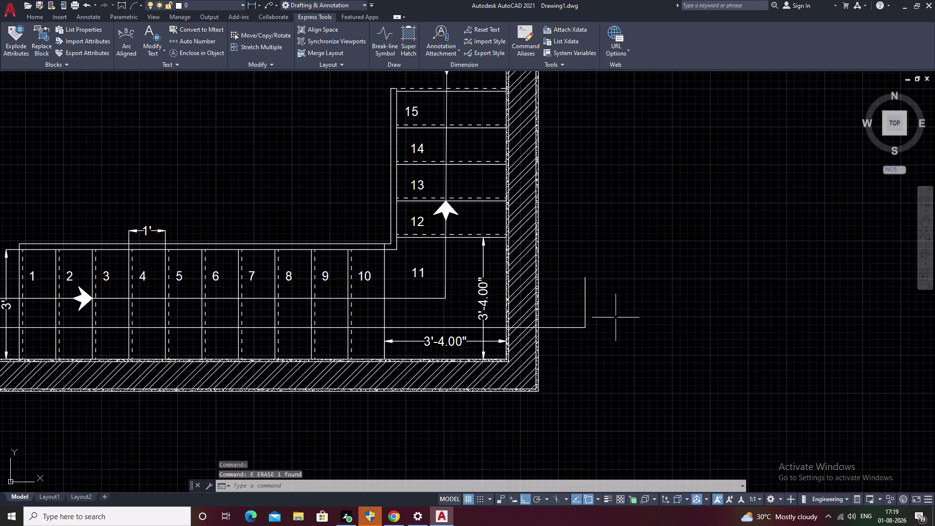
click(582, 305)
click(585, 302)
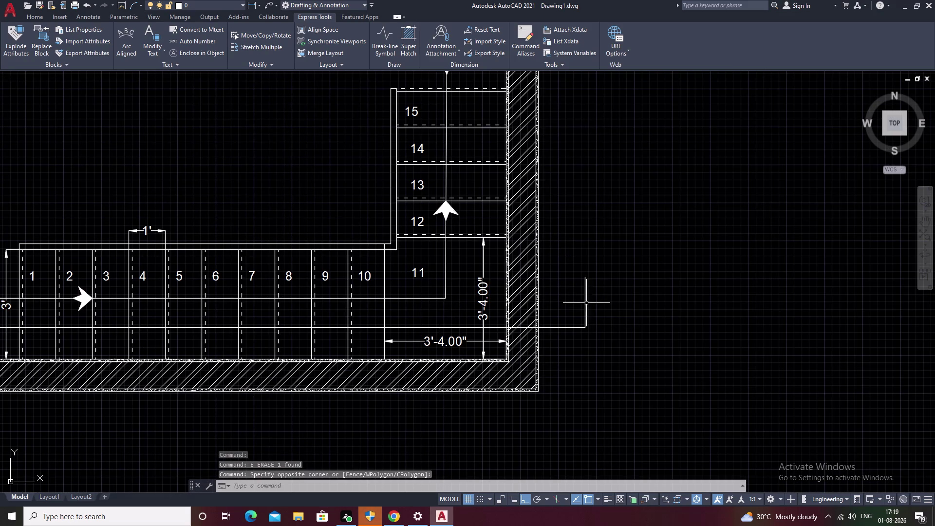
click(585, 300)
text(E)
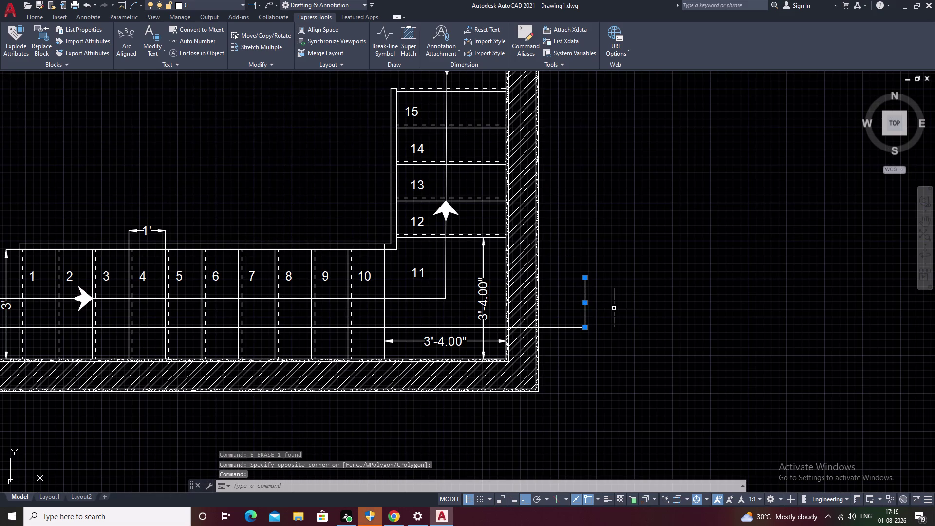
key(space)
key(l)
key(space)
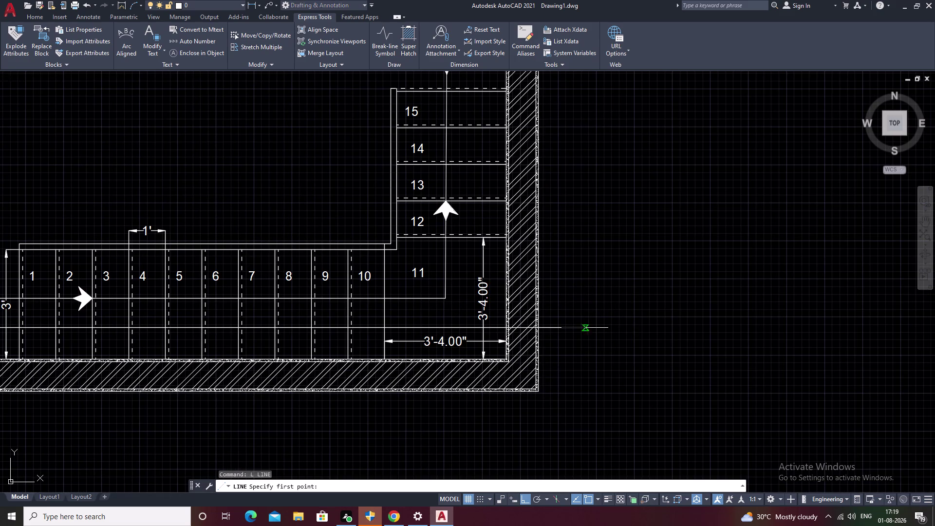
Draw a 9-inch vertical line up from the horizontal line's right end.
scroll(up, 3)
click(585, 326)
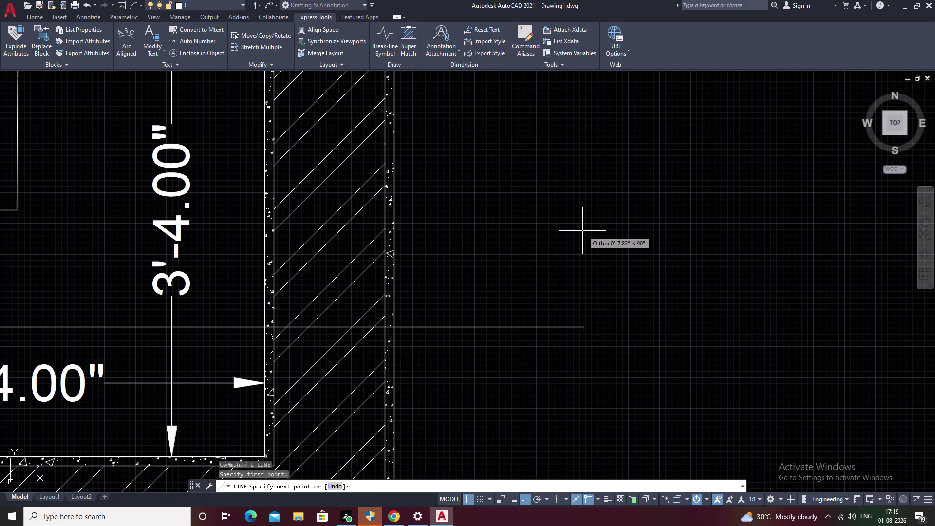
text(2)
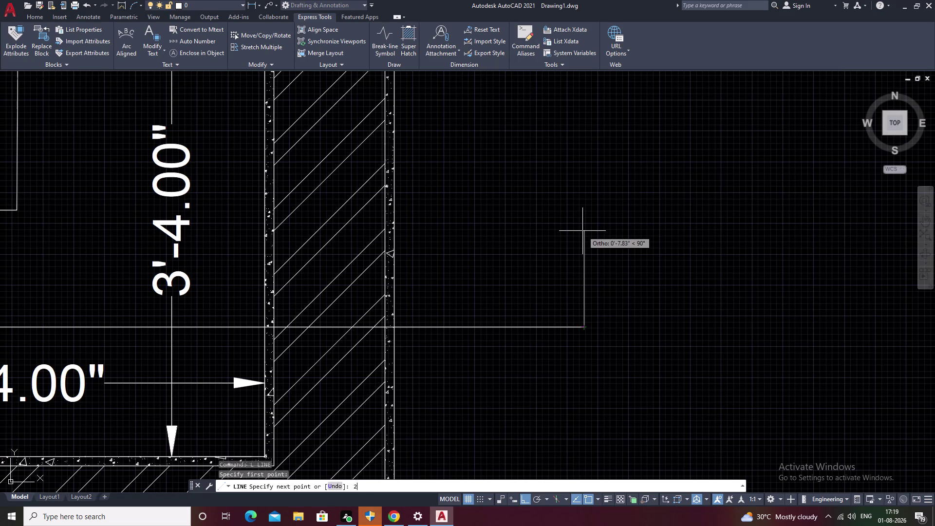
text(')
key(space)
scroll(down, 3)
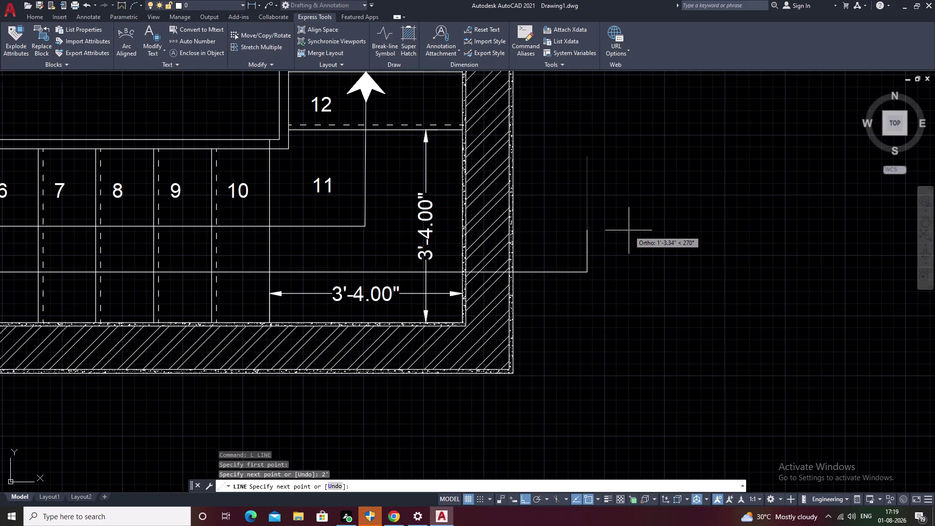
key(ctrl+z)
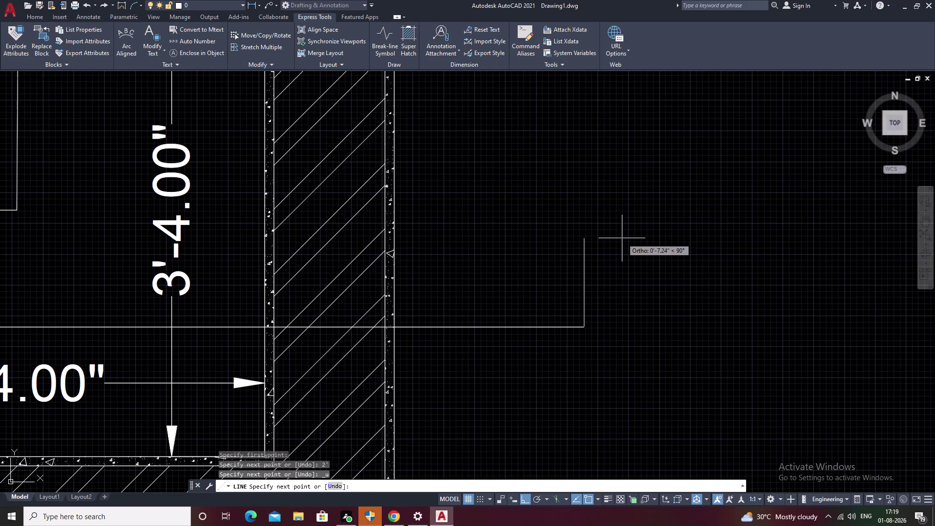
text(9)
key(space)
key(Escape)
scroll(down, 3)
Draw a 9-inch vertical line up from the horizontal line's left end.
middle_drag(417, 257, 868, 267)
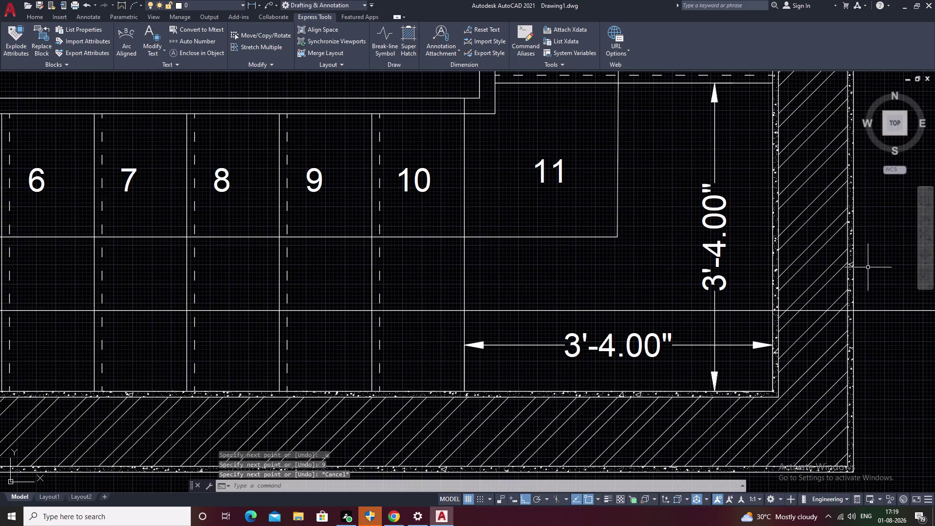
middle_drag(516, 288, 716, 272)
middle_drag(238, 271, 665, 267)
scroll(down, 3)
middle_drag(145, 283, 313, 294)
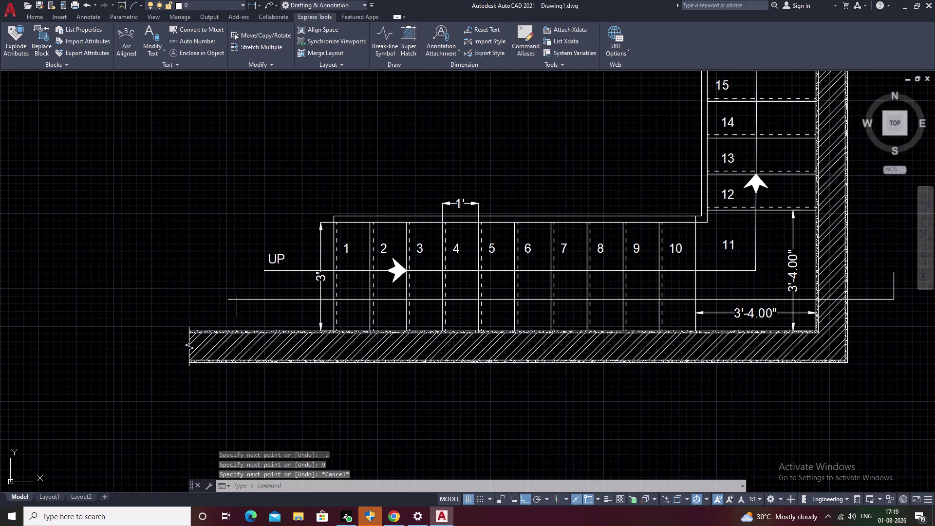
key(l)
key(space)
scroll(up, 3)
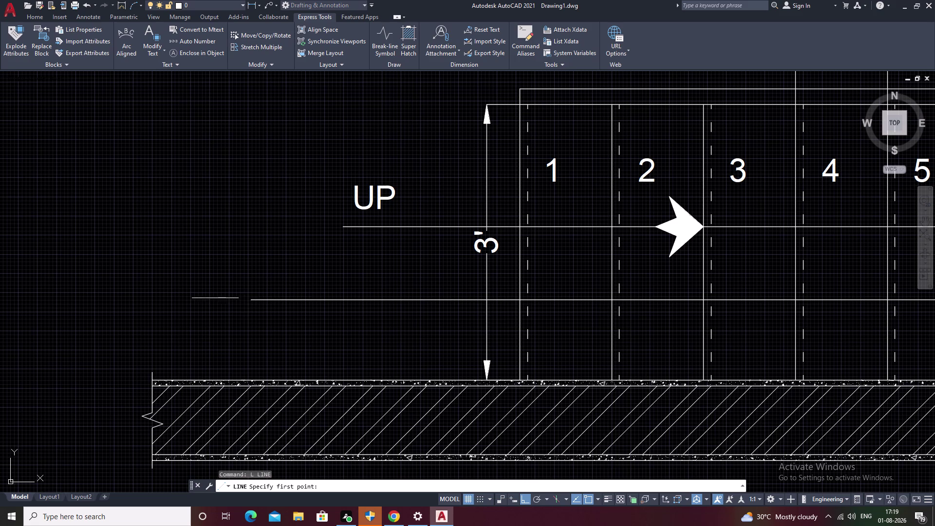
click(251, 297)
text(9)
key(space)
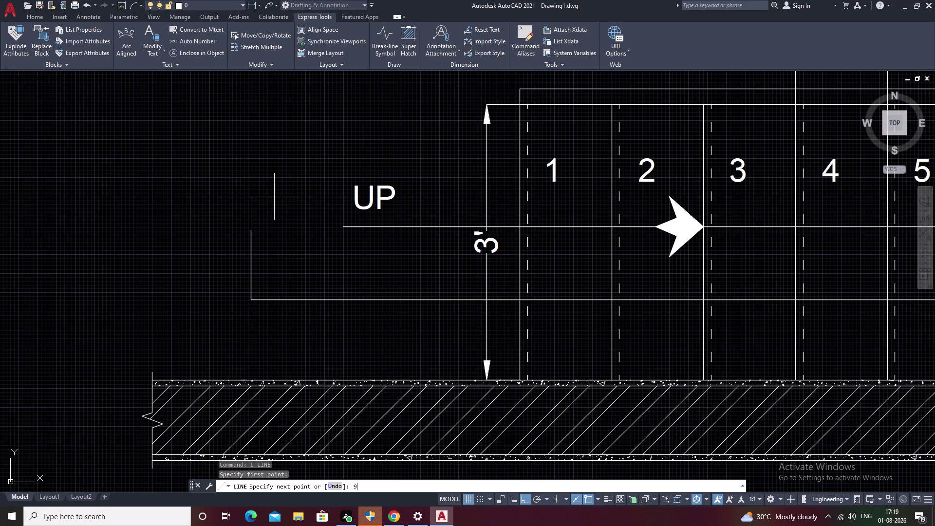
key(Escape)
scroll(down, 3)
Start and cancel OFFSET, then begin the CIRCLE command.
middle_drag(334, 245, 281, 287)
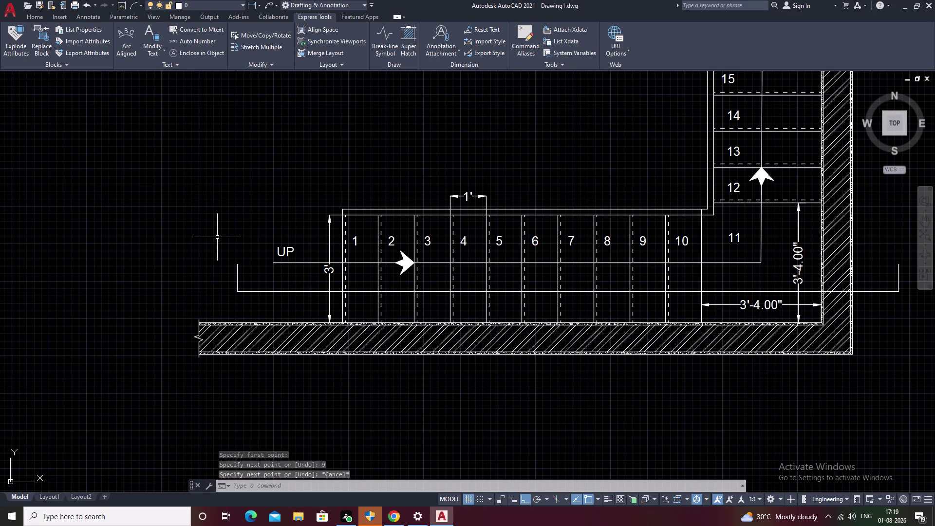
key(o)
key(space)
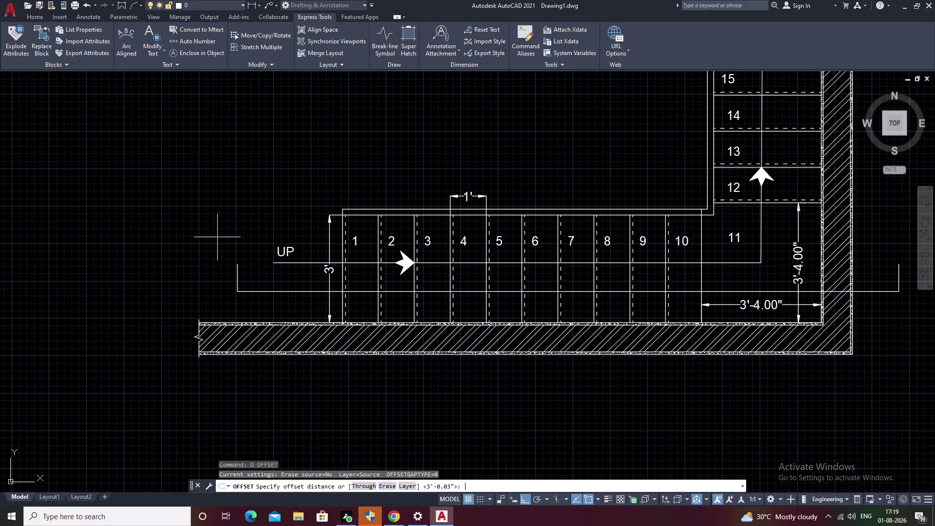
key(Escape)
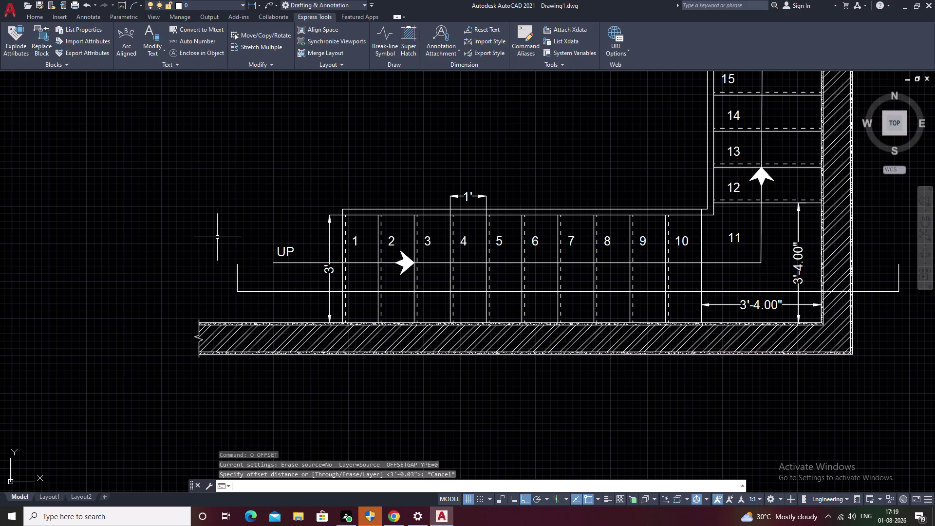
text(C)
key(space)
scroll(up, 3)
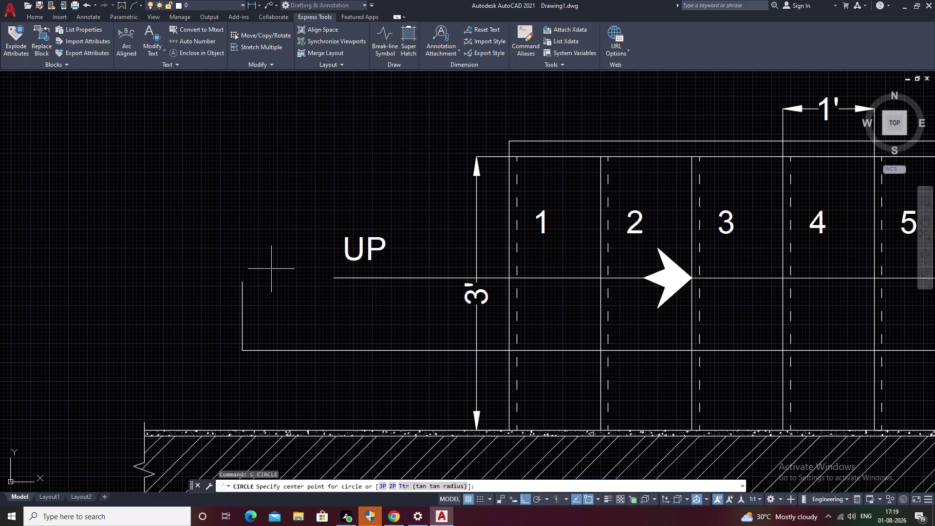
Draw a small circle and move it onto the top of the left vertical line.
click(242, 282)
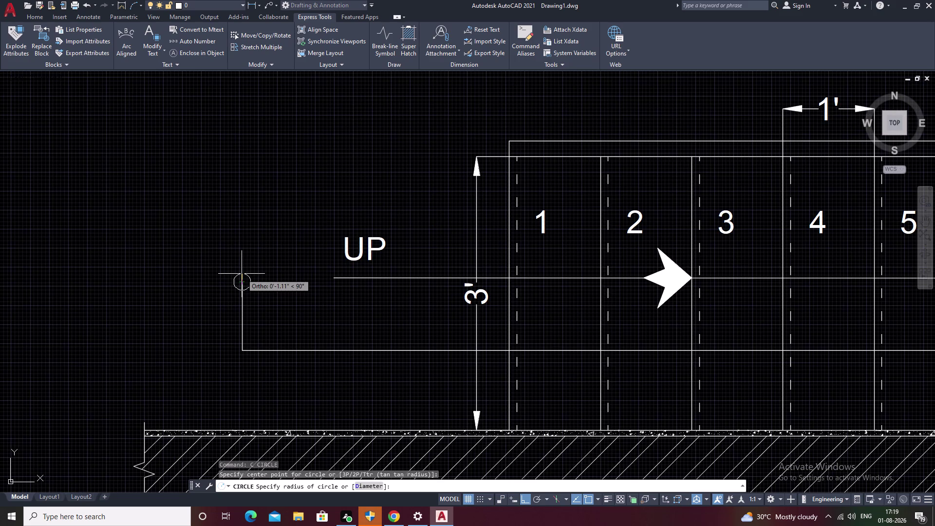
click(241, 274)
middle_click(301, 292)
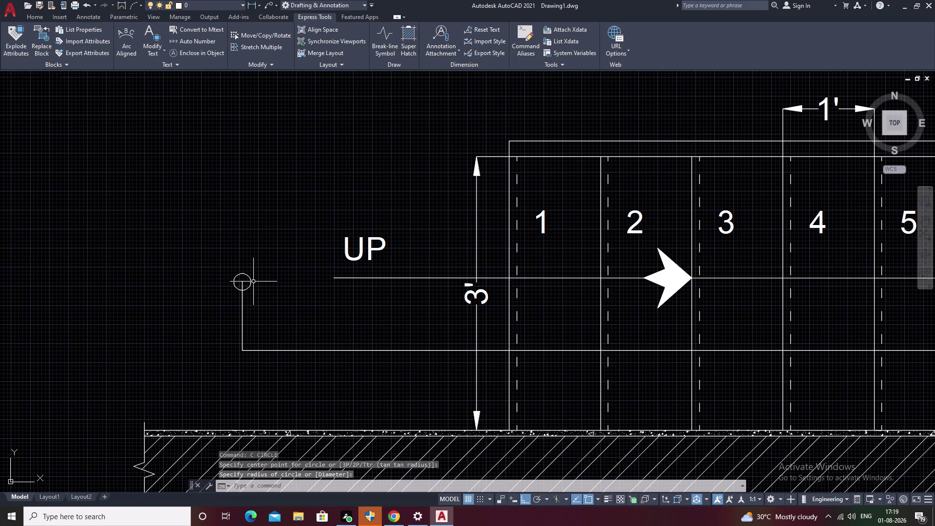
click(251, 282)
text(M)
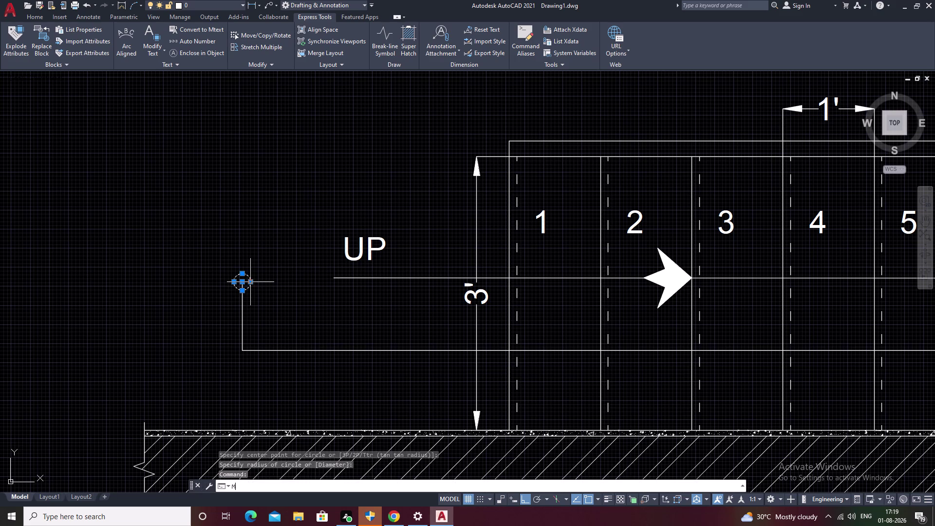
key(space)
click(243, 293)
click(242, 281)
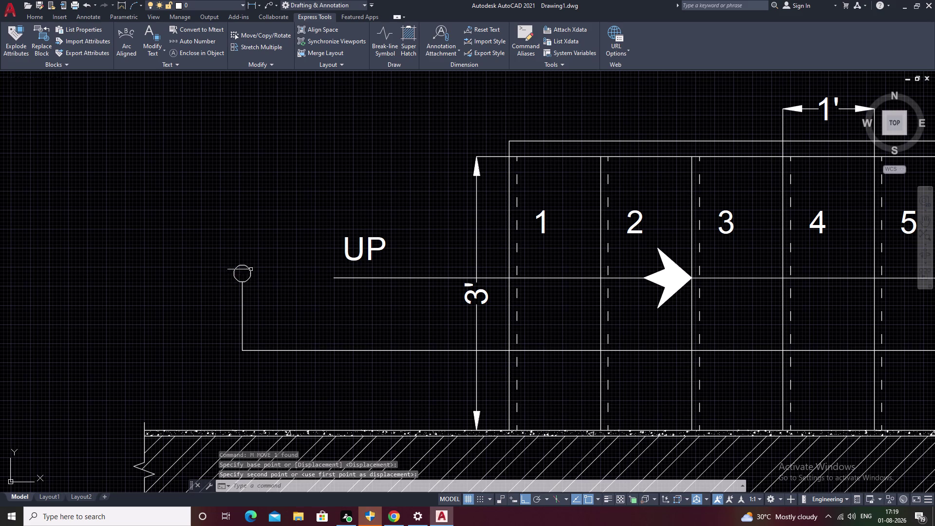
middle_drag(284, 238, 211, 305)
middle_drag(438, 310, 200, 297)
key(Escape)
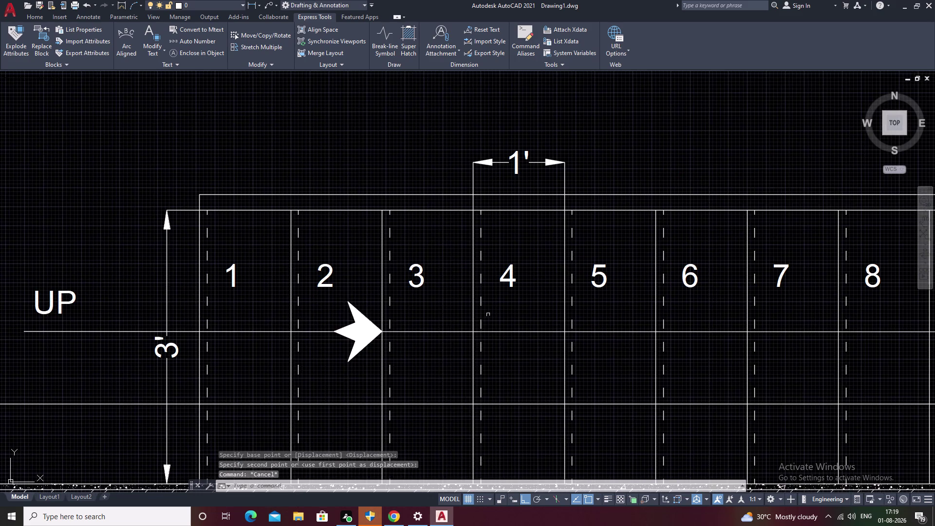
Start a second circle atop the right-end vertical line, then cancel it.
middle_drag(490, 316, 0, 264)
middle_drag(430, 297, 79, 298)
middle_drag(516, 311, 301, 309)
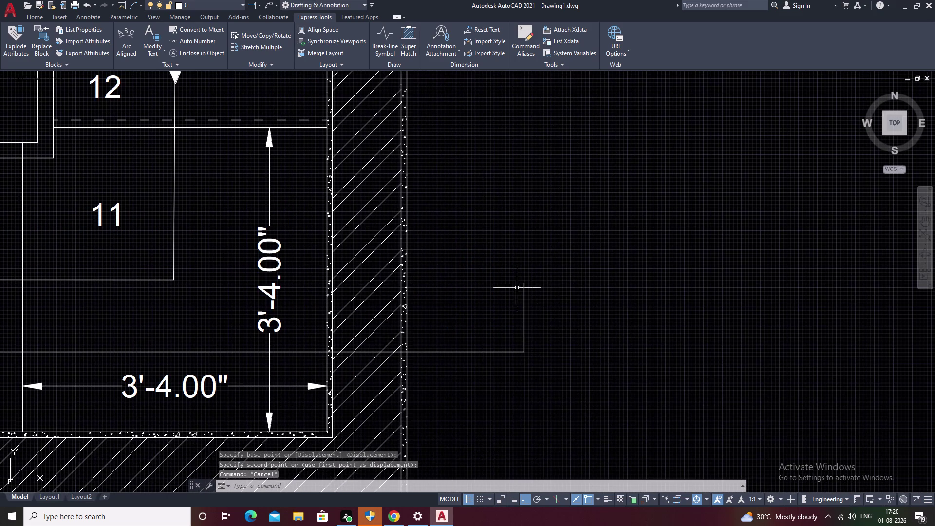
text(C)
key(space)
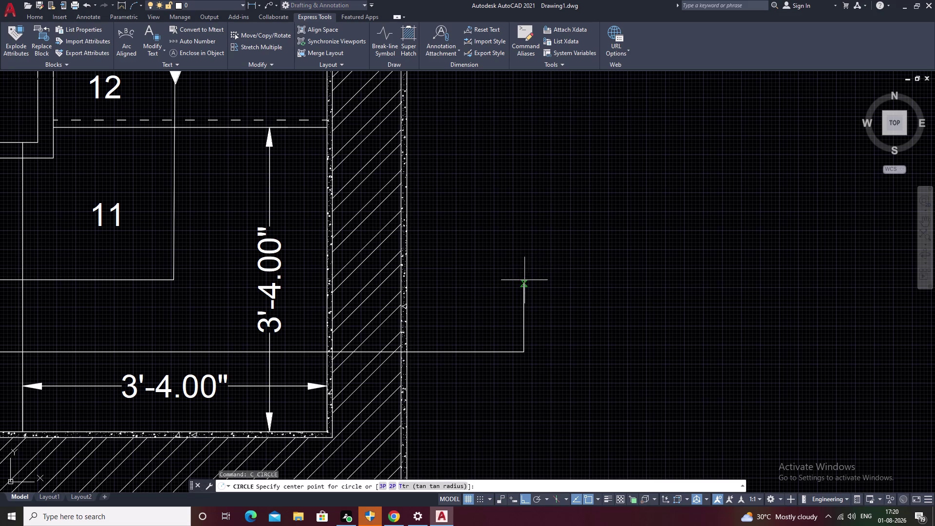
scroll(up, 3)
click(522, 283)
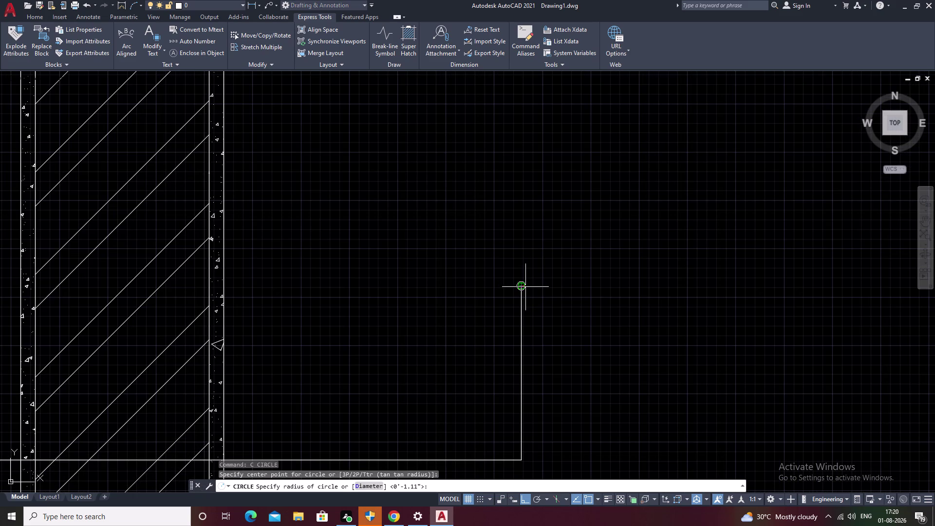
key(Escape)
Pan and zoom back to the left end of the stair.
middle_drag(444, 292, 686, 296)
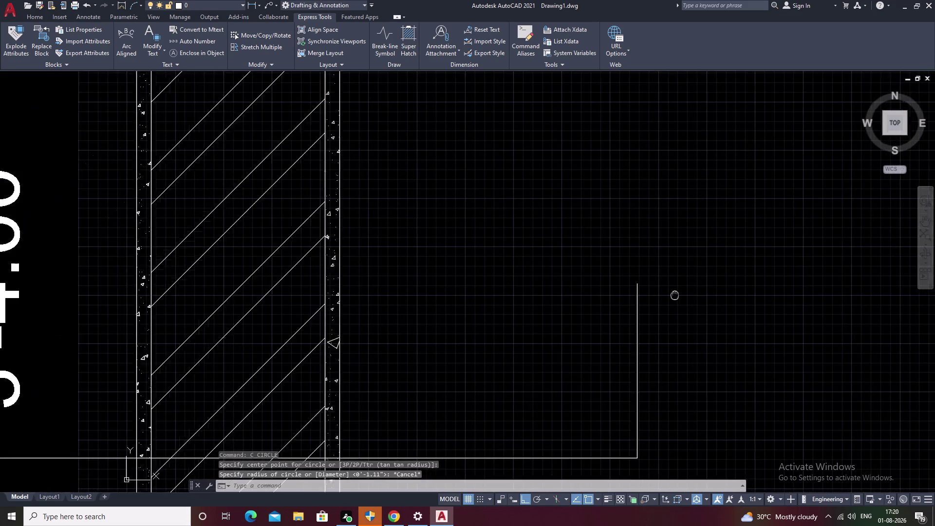
middle_drag(360, 292, 663, 310)
middle_drag(98, 242, 482, 267)
scroll(down, 3)
middle_drag(144, 262, 537, 310)
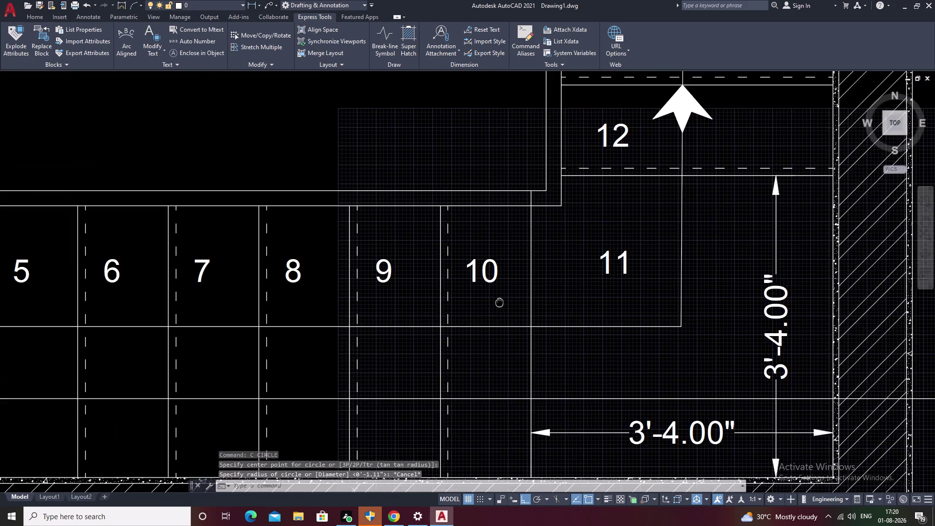
middle_drag(130, 278, 455, 303)
middle_drag(95, 287, 506, 307)
middle_drag(100, 292, 421, 315)
scroll(up, 3)
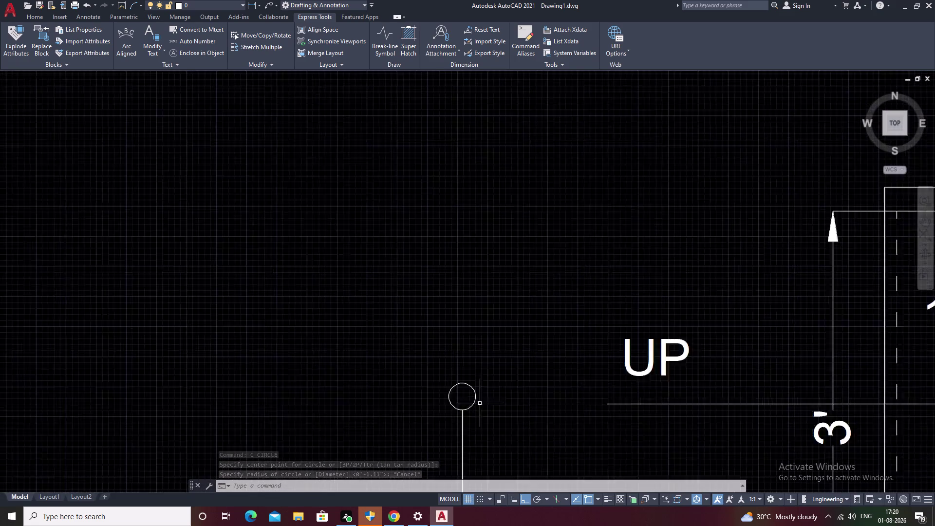
scroll(up, 3)
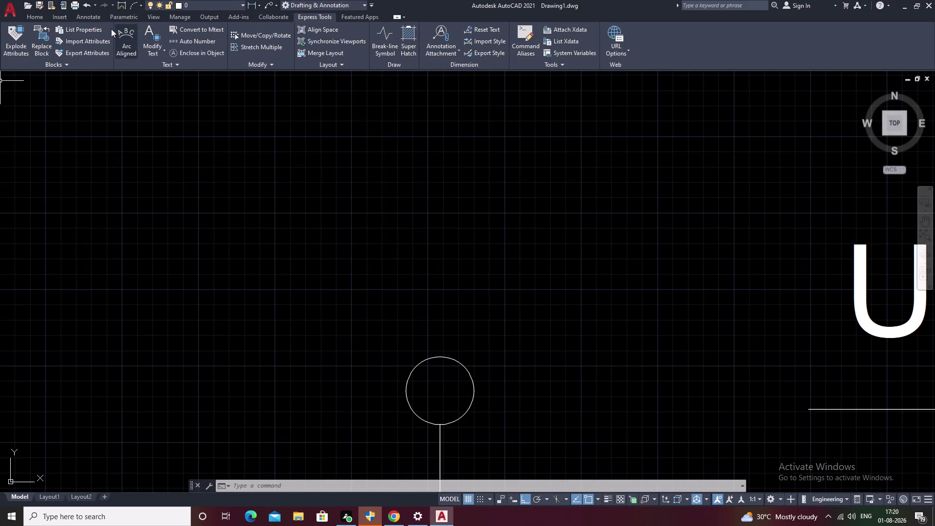
Switch to the Home tab and choose Linear, then Angular, from the Dimension dropdown.
click(96, 14)
click(53, 15)
click(34, 15)
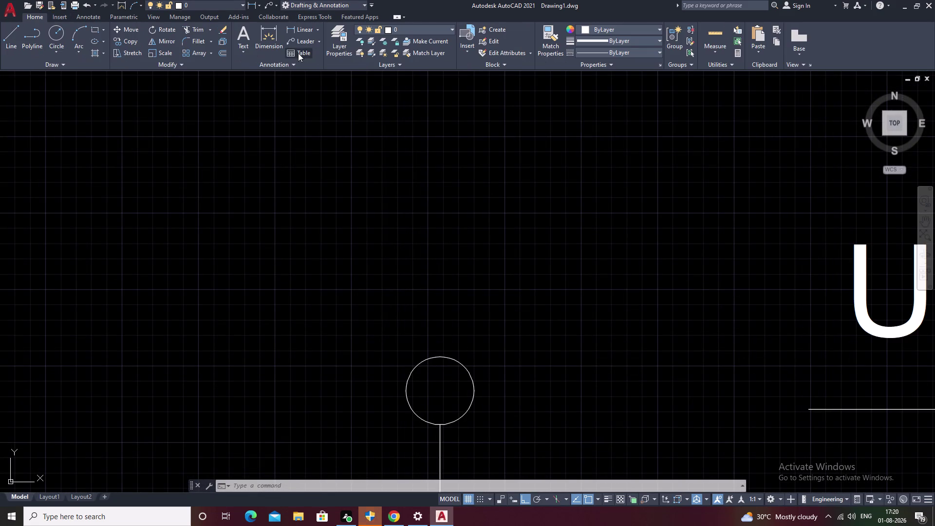
click(299, 26)
click(288, 23)
click(316, 30)
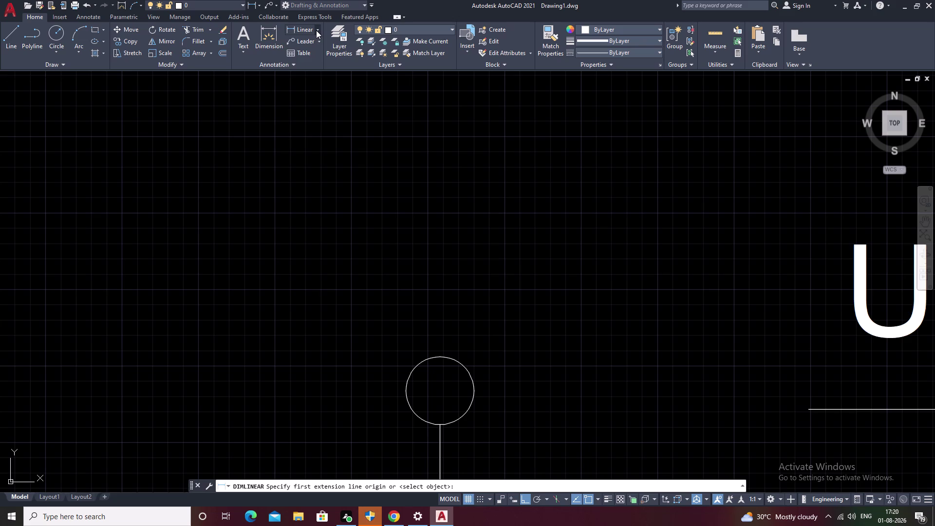
click(318, 85)
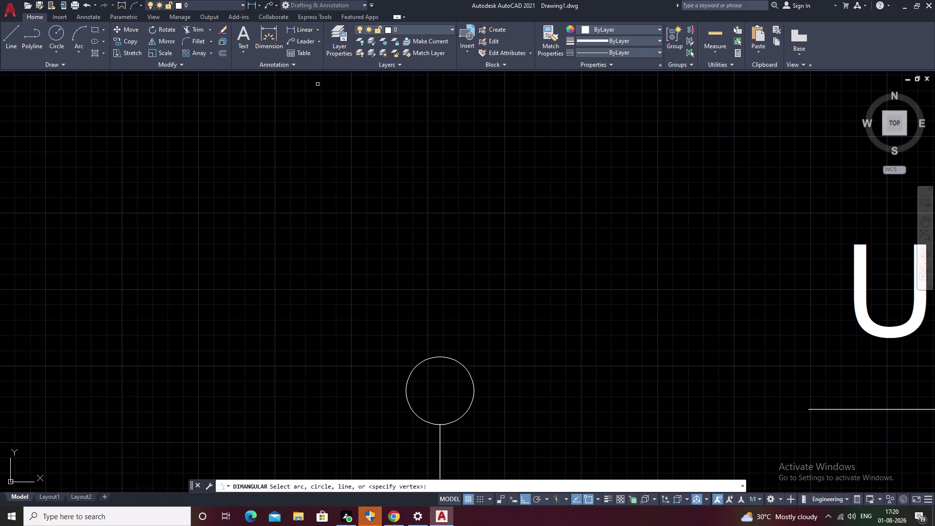
click(320, 29)
click(324, 30)
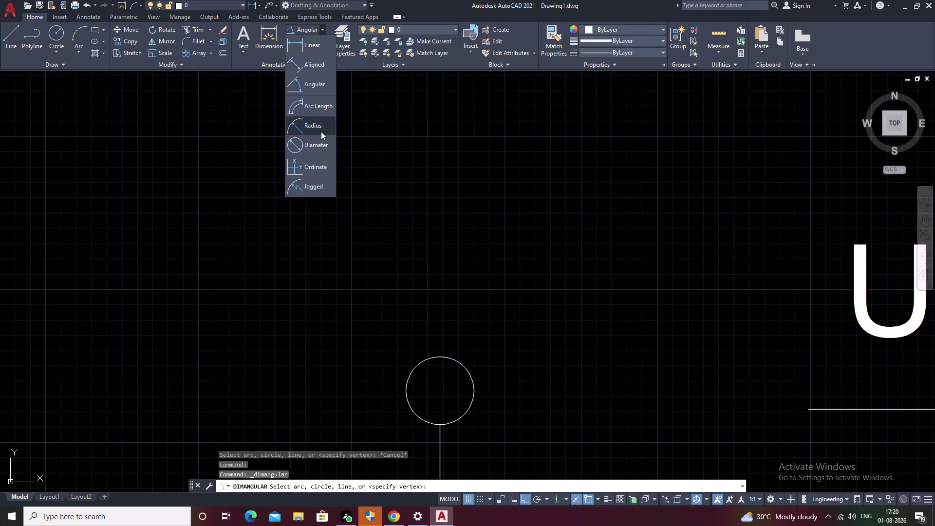
click(321, 130)
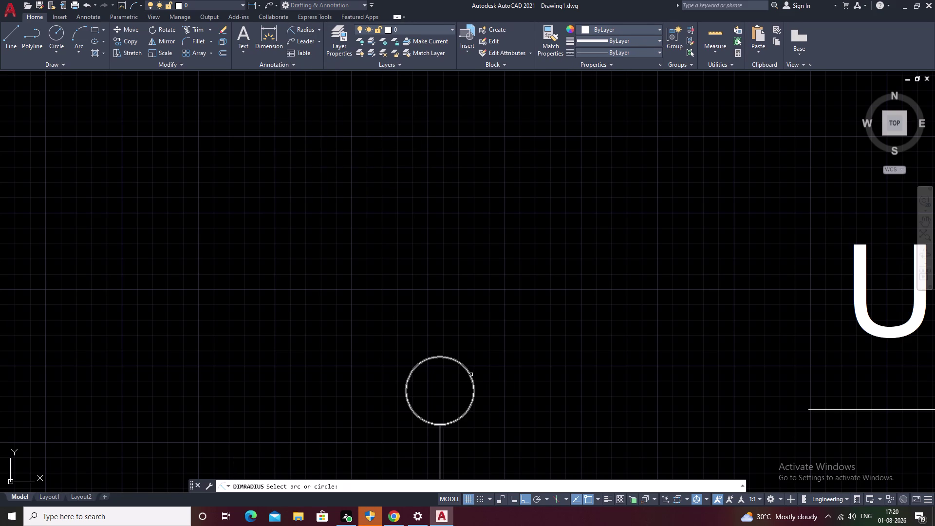
click(470, 374)
scroll(down, 3)
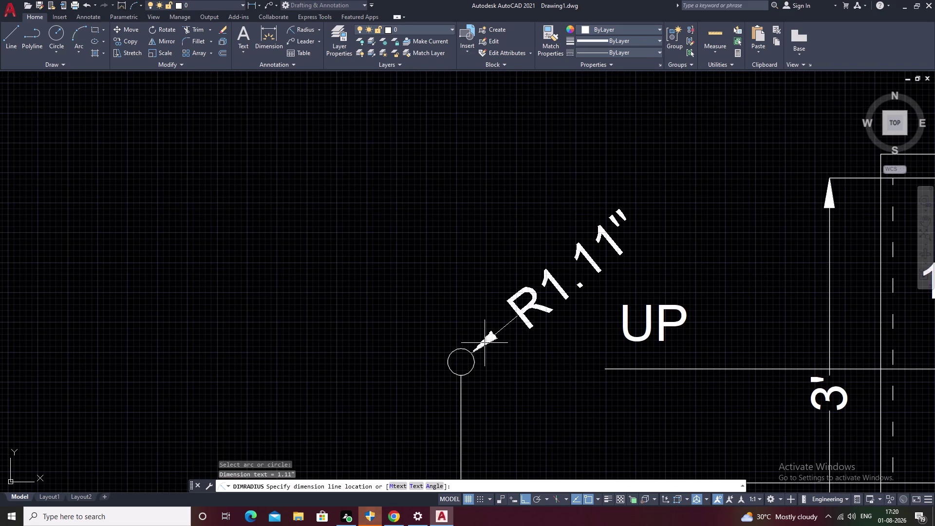
key(Escape)
scroll(down, 3)
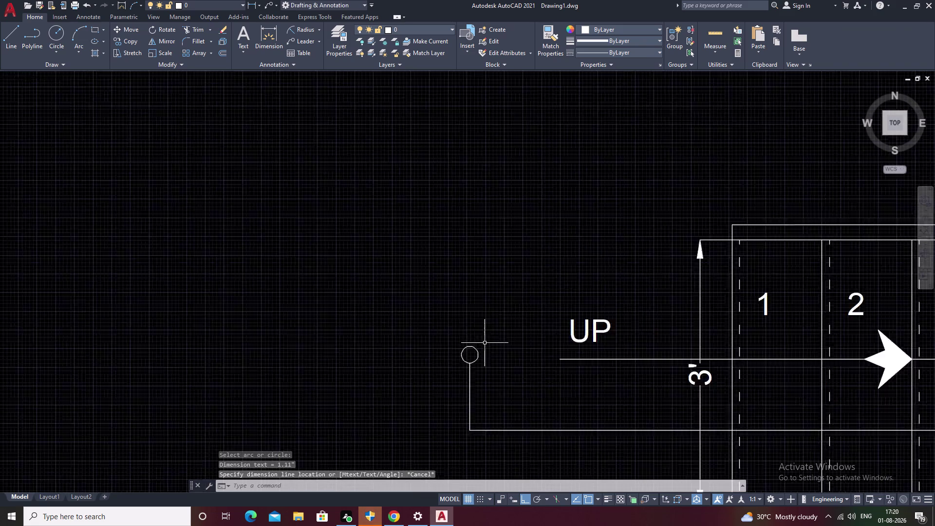
middle_drag(487, 342, 160, 304)
middle_drag(583, 352, 272, 304)
middle_drag(763, 347, 444, 326)
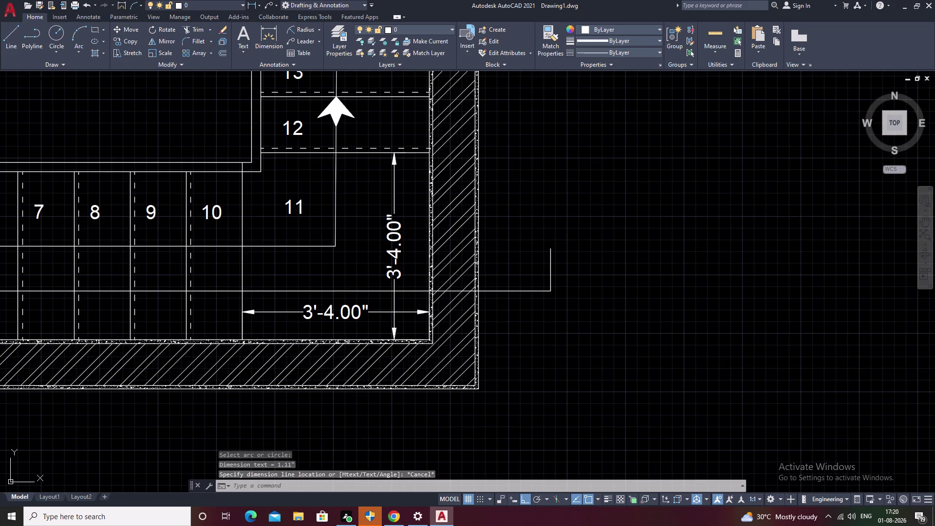
scroll(up, 3)
text(C)
key(space)
scroll(up, 3)
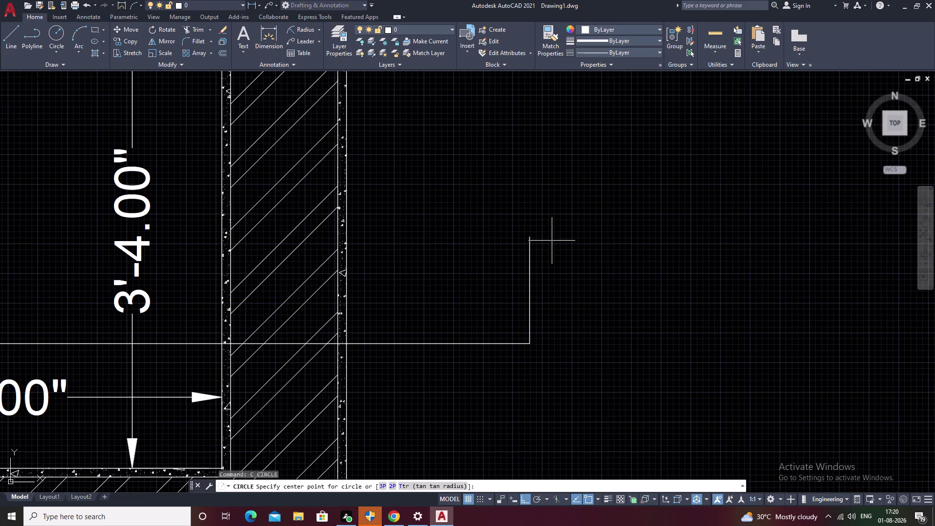
click(531, 235)
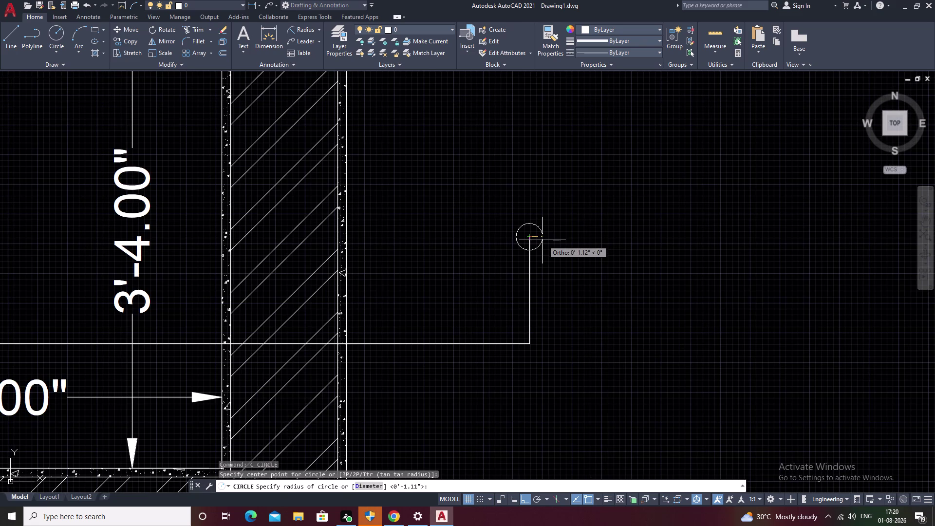
text(1')
key(1)
key(1)
text(")
key(space)
key(ctrl+z)
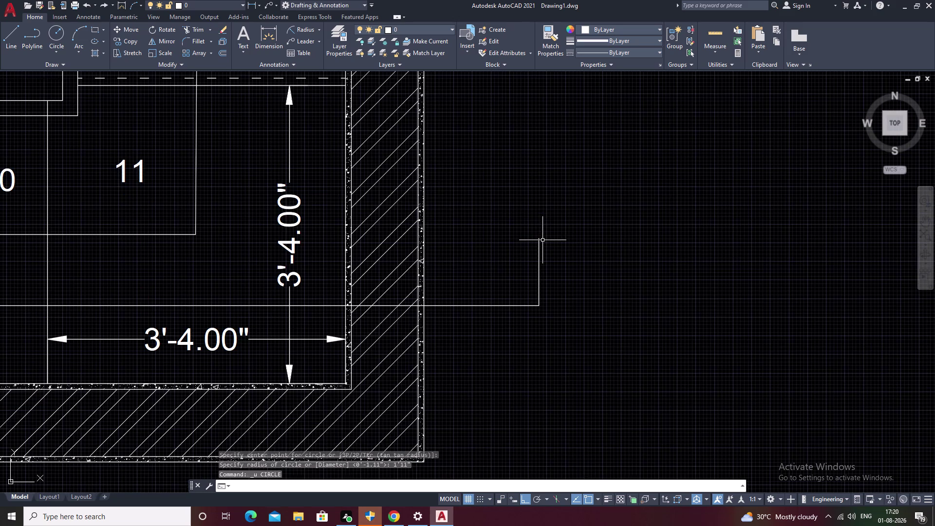
scroll(down, 3)
middle_drag(330, 201, 702, 292)
middle_drag(376, 252, 502, 280)
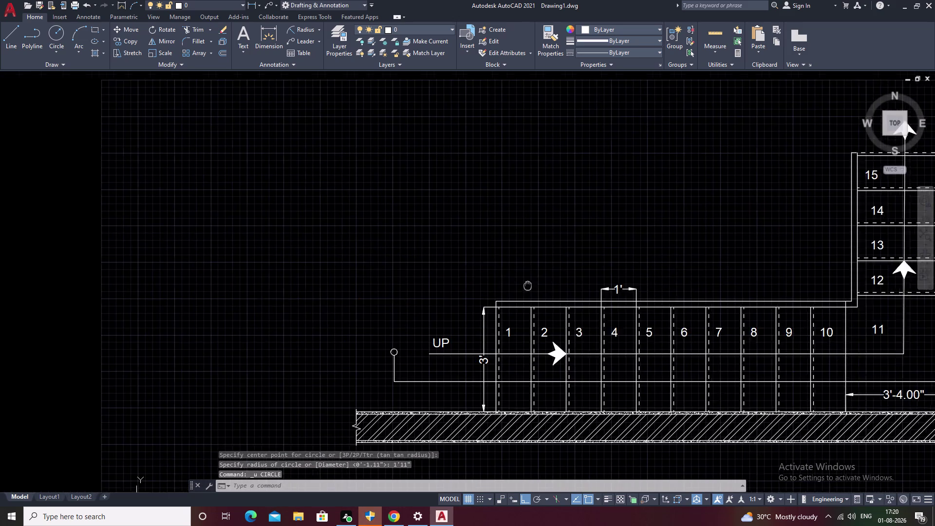
middle_drag(503, 279, 534, 286)
scroll(up, 3)
click(403, 343)
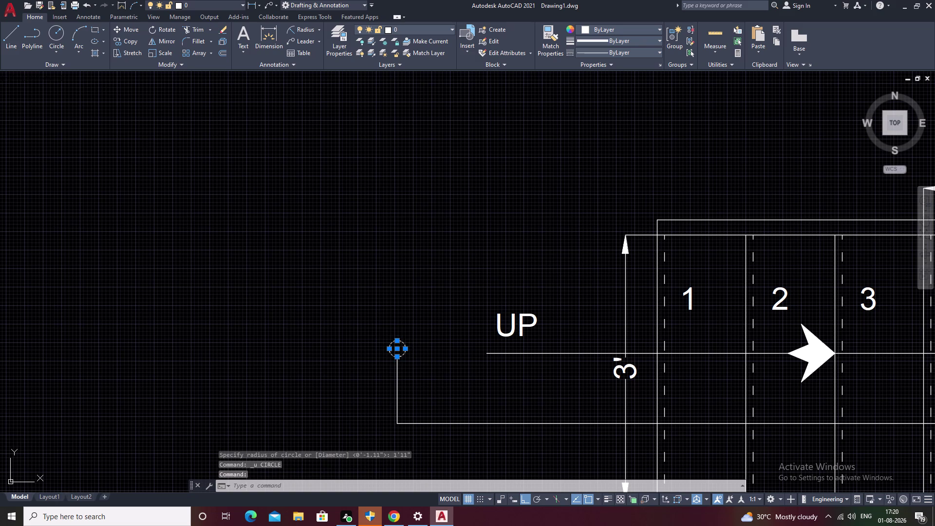
Copy the circle (CO) onto the right-end vertical line of the walk line.
text(CO)
key(space)
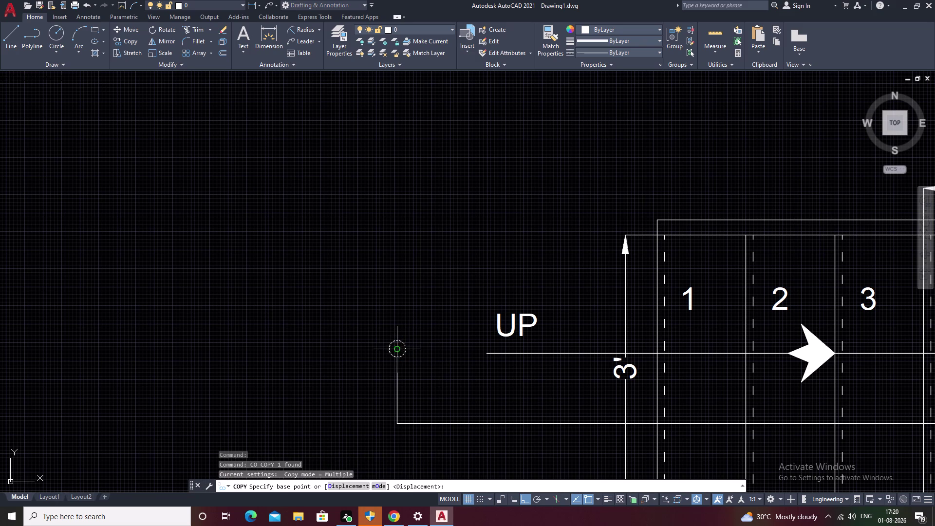
click(400, 350)
middle_drag(542, 360, 87, 390)
scroll(down, 3)
middle_drag(637, 396, 106, 374)
middle_drag(480, 394, 342, 390)
scroll(up, 3)
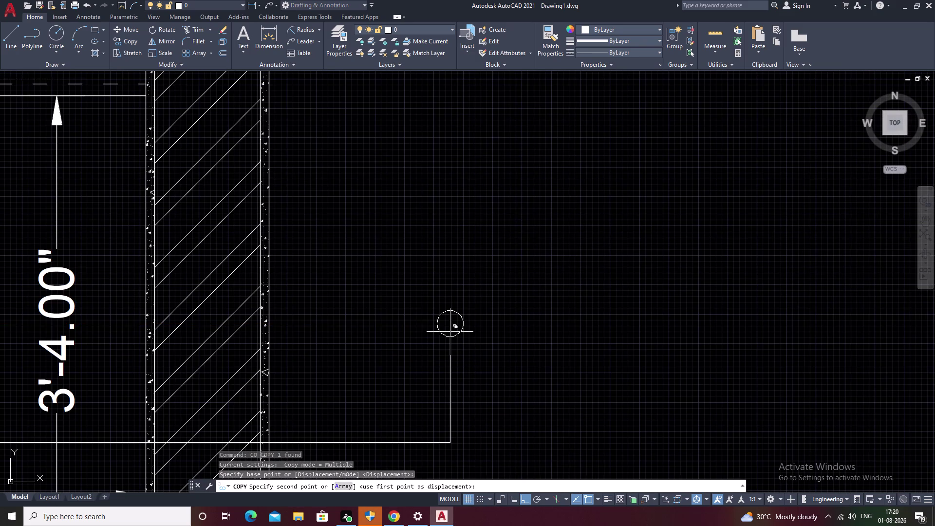
click(450, 339)
key(Escape)
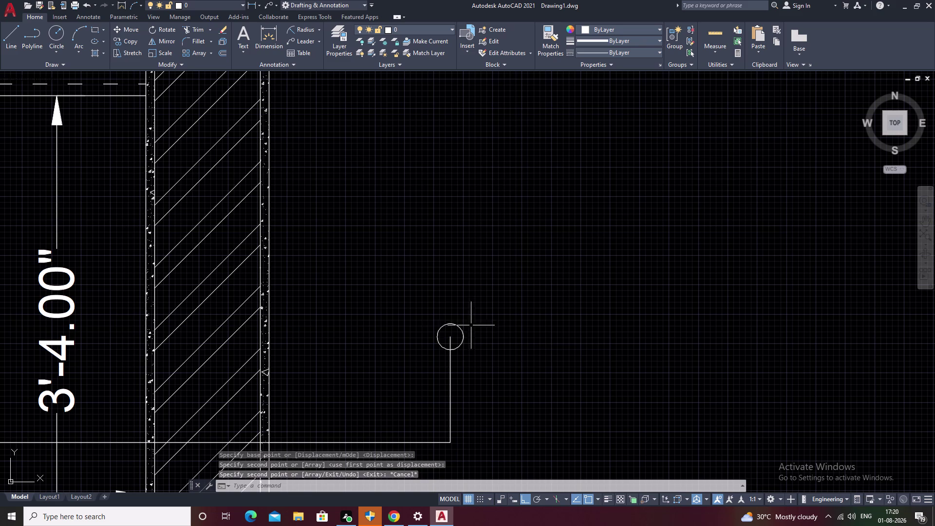
Move the copied circle to sit on top of the right-end line, then view the stair plan.
click(458, 325)
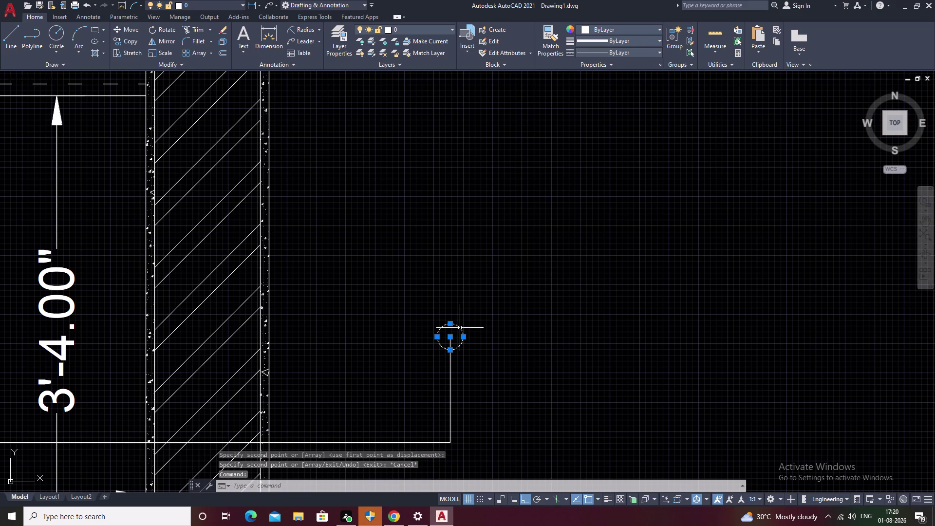
key(m)
key(space)
click(448, 350)
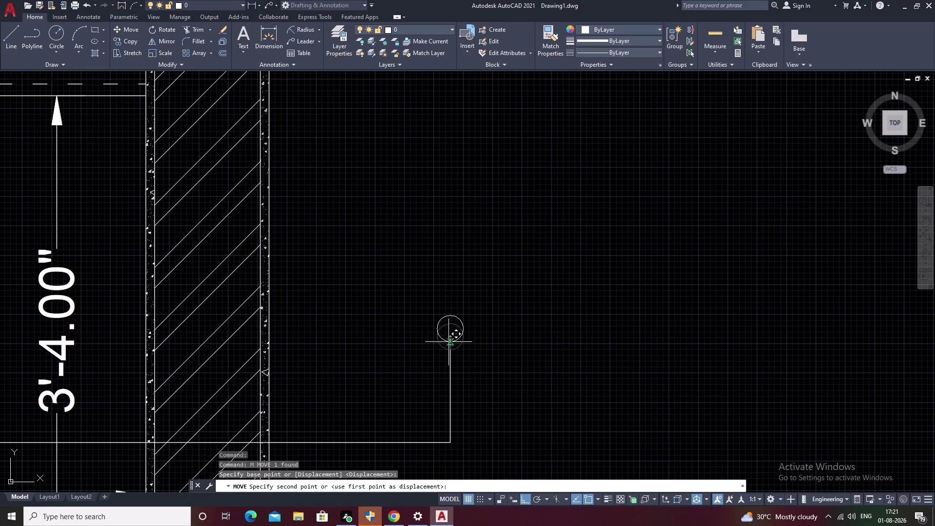
click(448, 338)
key(Escape)
scroll(down, 3)
middle_drag(494, 364, 739, 399)
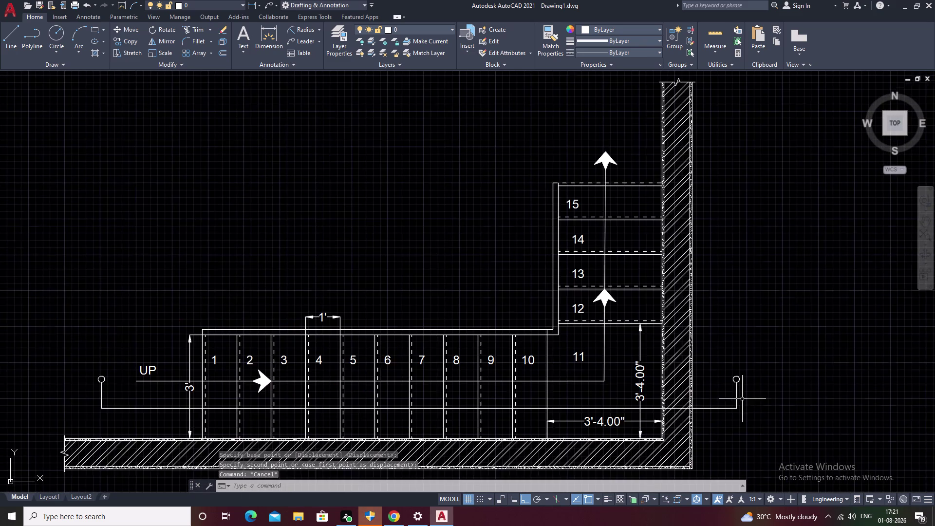
middle_drag(377, 362, 538, 354)
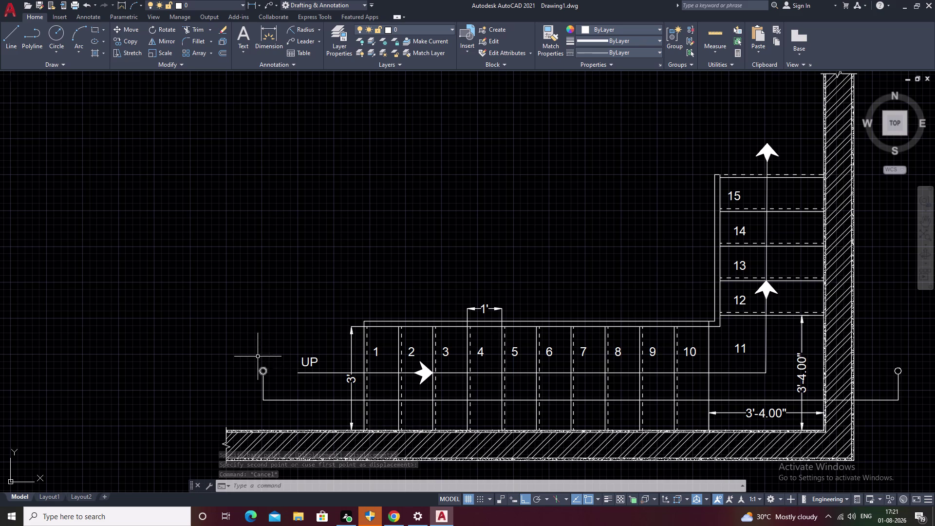
scroll(up, 3)
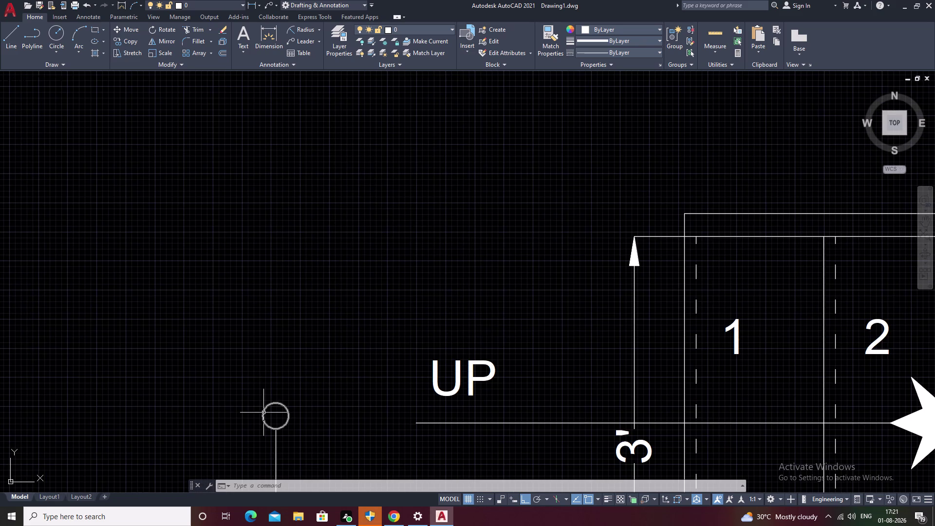
Draw two one-unit lines from the sides of the circle.
key(l)
key(space)
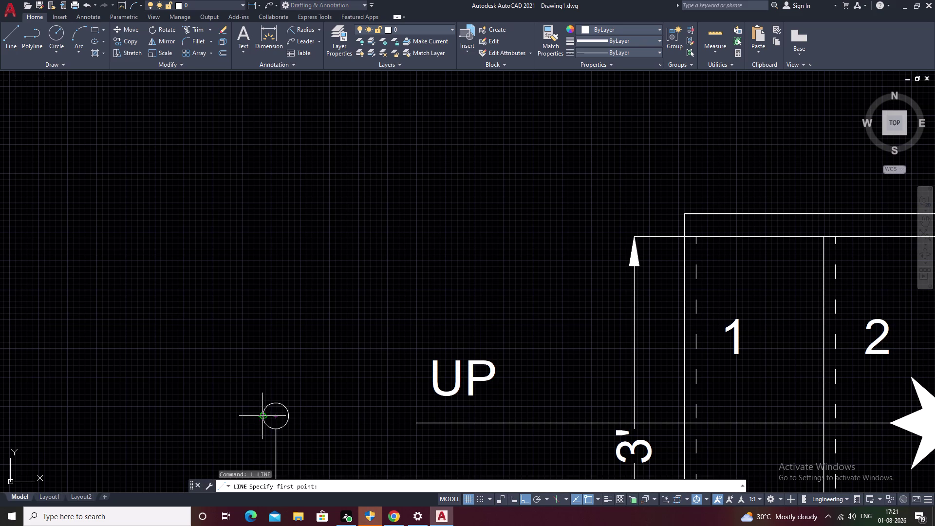
click(264, 418)
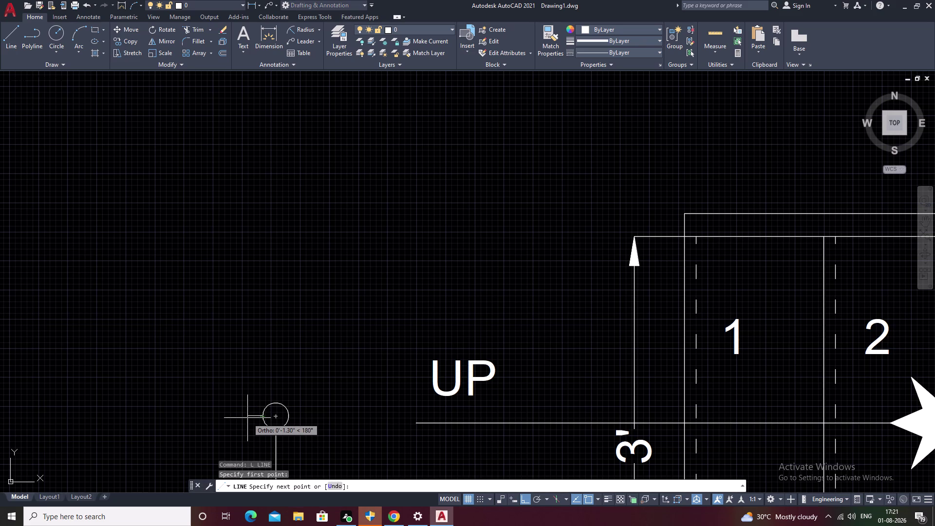
text(1)
key(space)
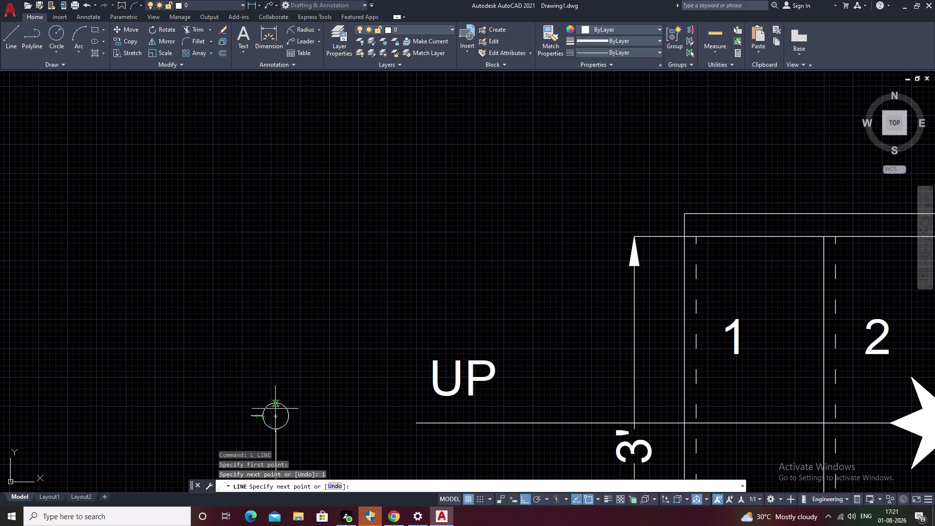
key(Escape)
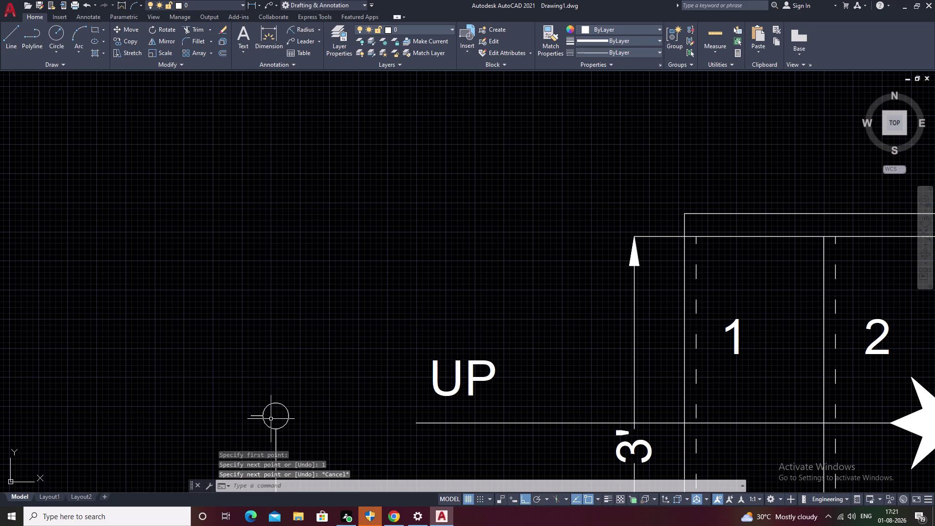
key(l)
key(space)
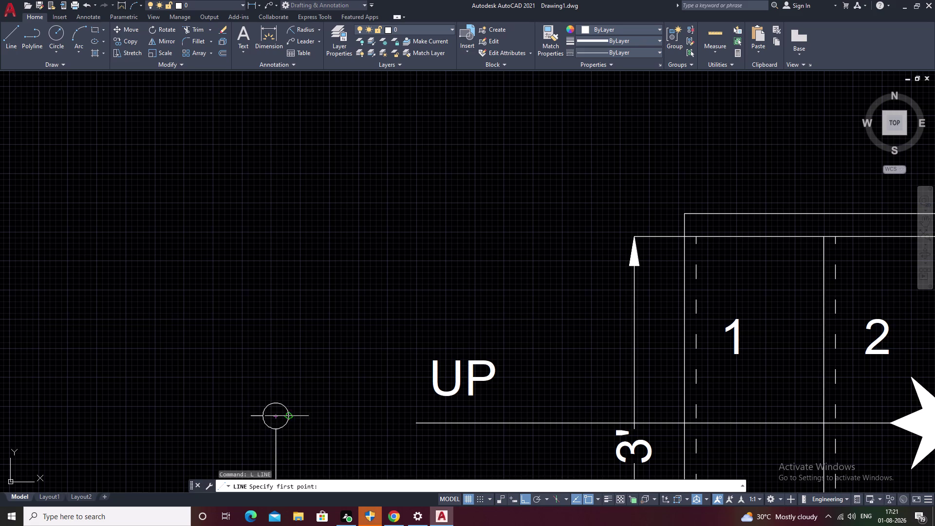
click(287, 419)
text(1)
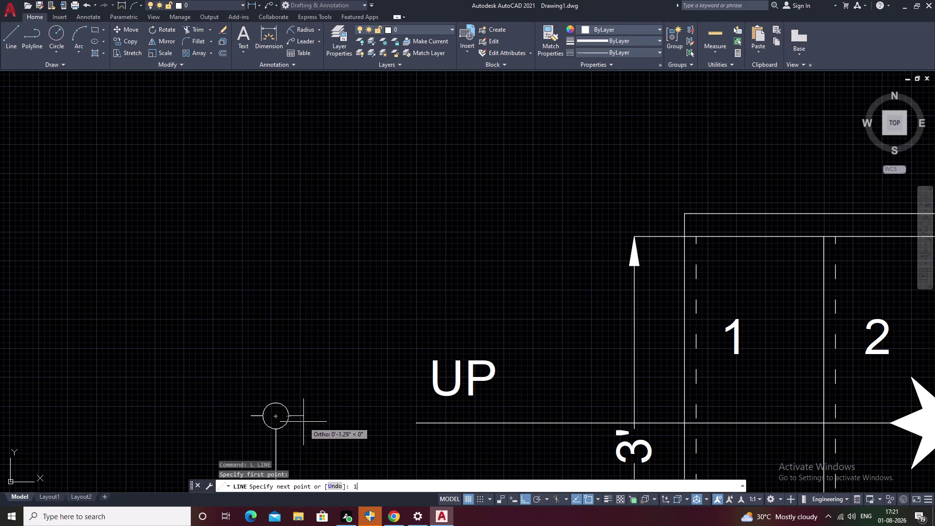
key(space)
key(Escape)
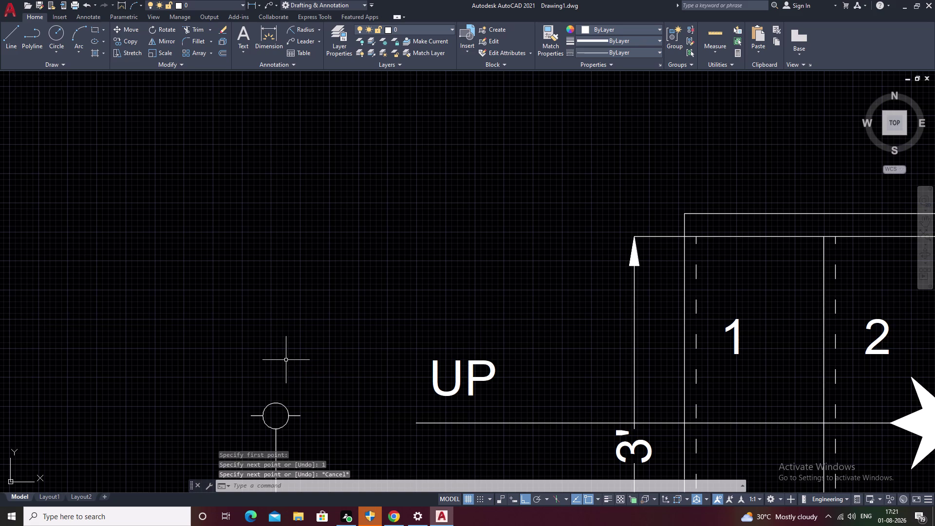
With Ortho off, draw the triangle's two slanted sides up to a common apex.
key(l)
key(space)
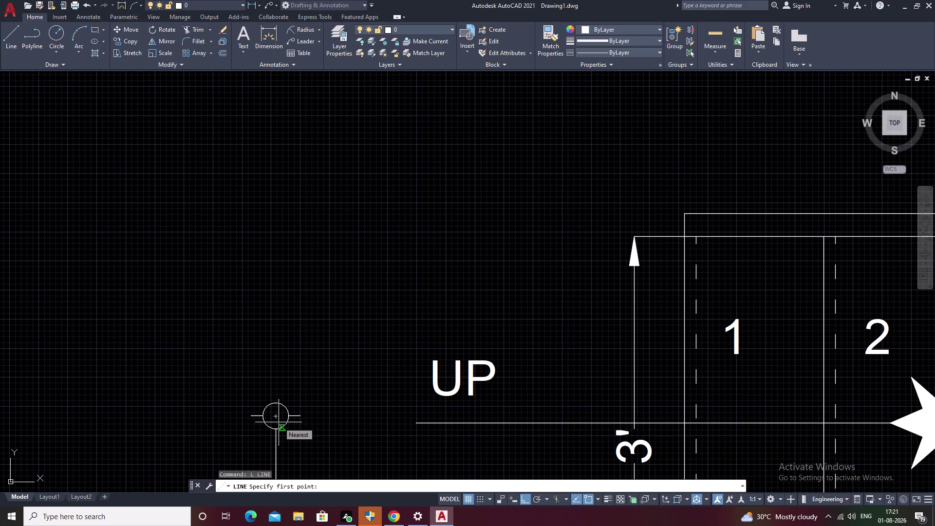
click(250, 414)
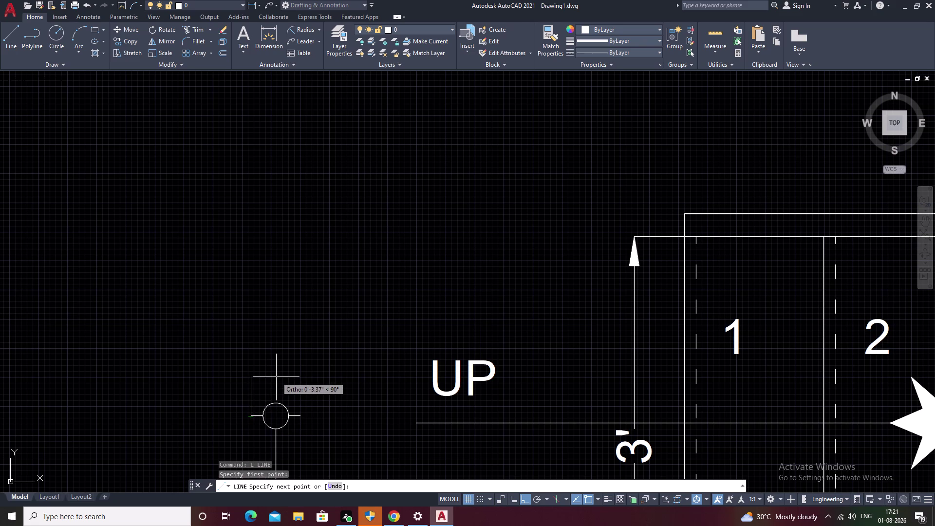
key(F8)
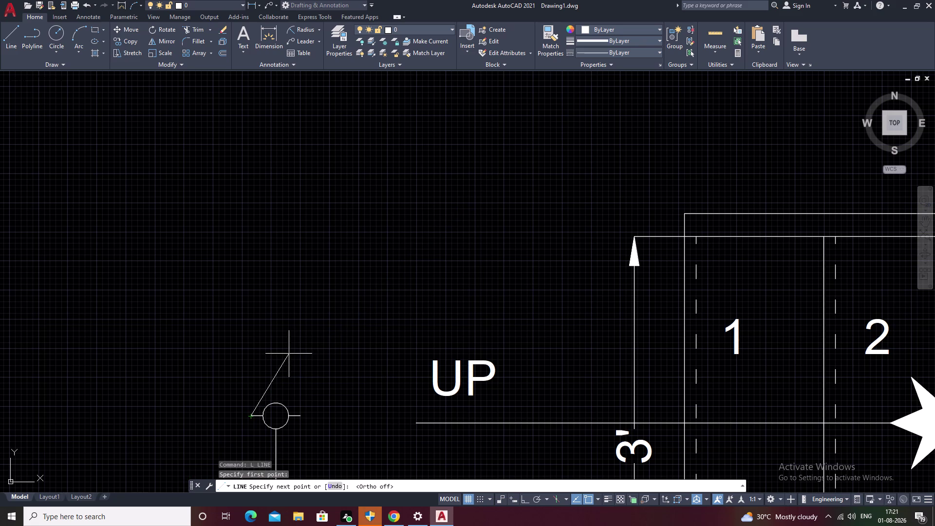
click(288, 354)
key(Escape)
key(space)
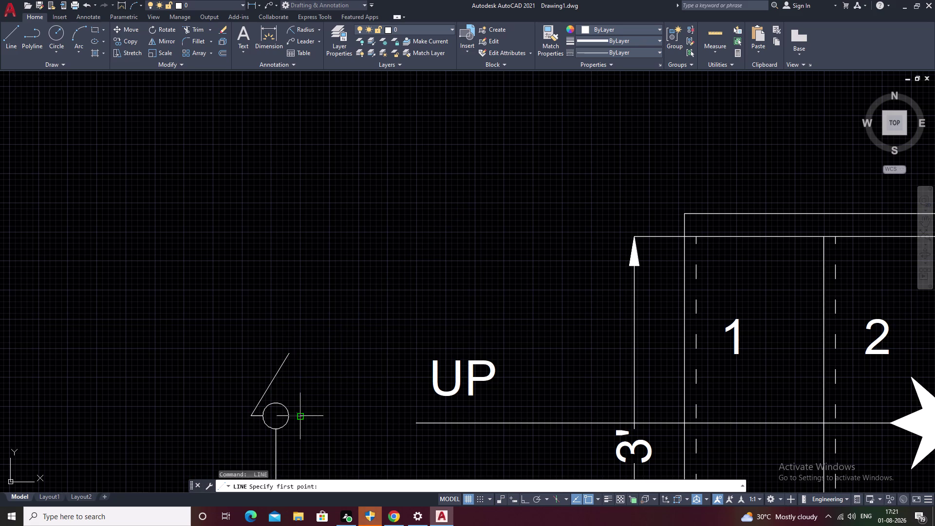
click(299, 417)
right_click(298, 417)
click(298, 416)
click(287, 405)
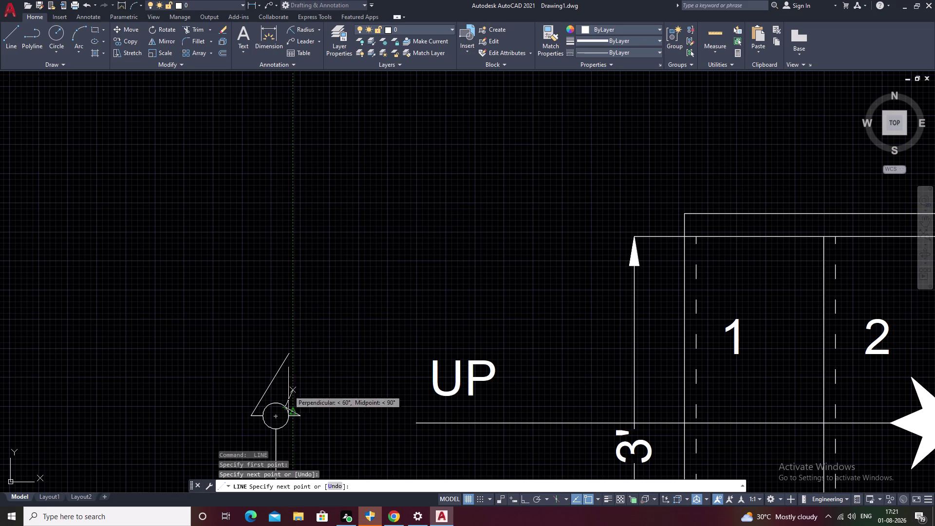
key(ctrl+z)
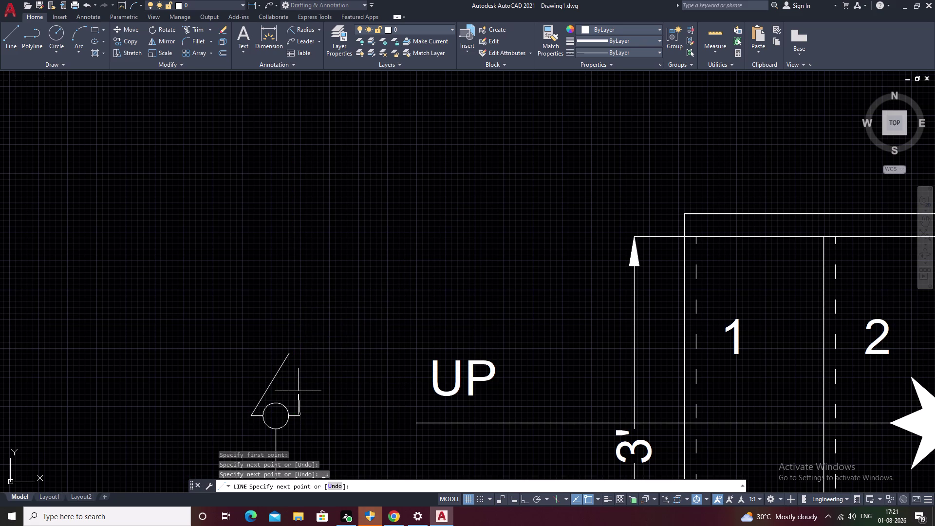
click(273, 371)
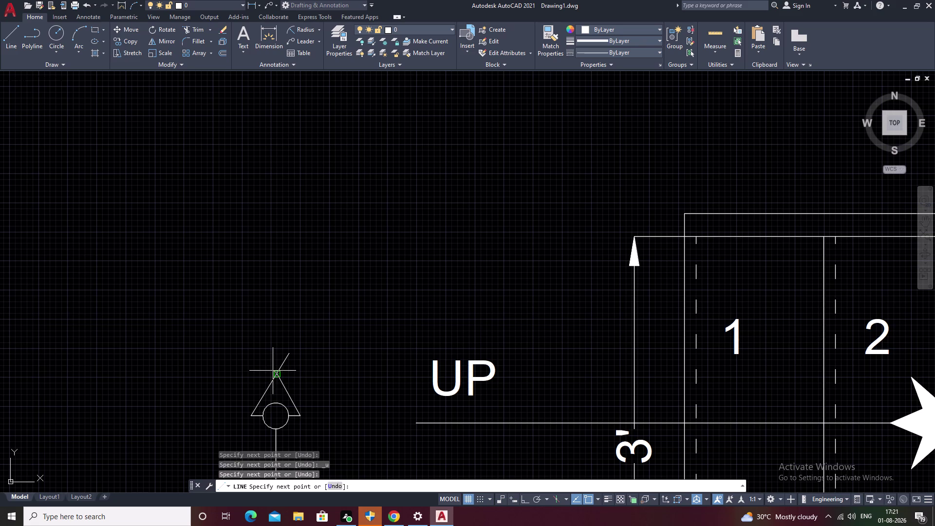
key(Escape)
Trim the extra lines with a fence using TR.
text(T)
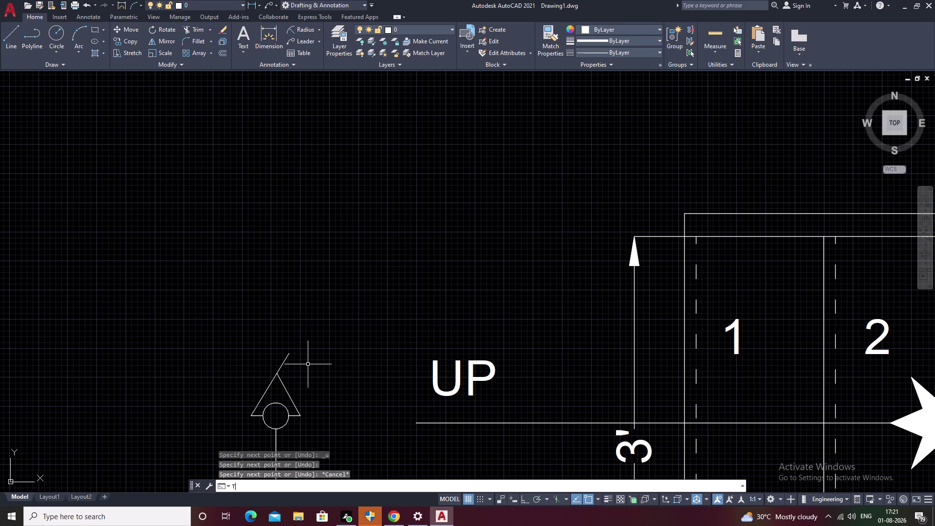
text(R)
key(space)
drag(315, 358, 225, 373)
Select the triangle's sides and both base segments and join them (J).
scroll(down, 3)
middle_drag(381, 326, 177, 294)
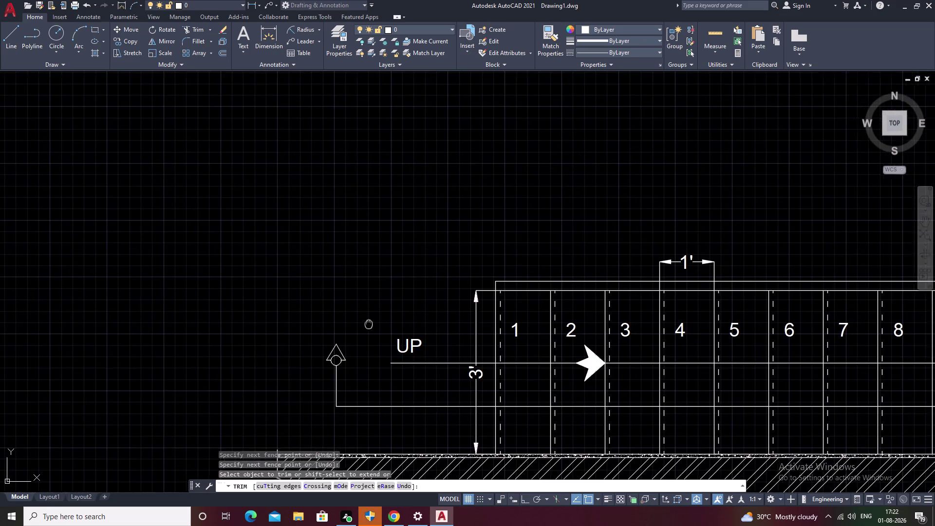
middle_drag(176, 294, 127, 286)
key(Escape)
scroll(up, 3)
click(82, 315)
click(63, 323)
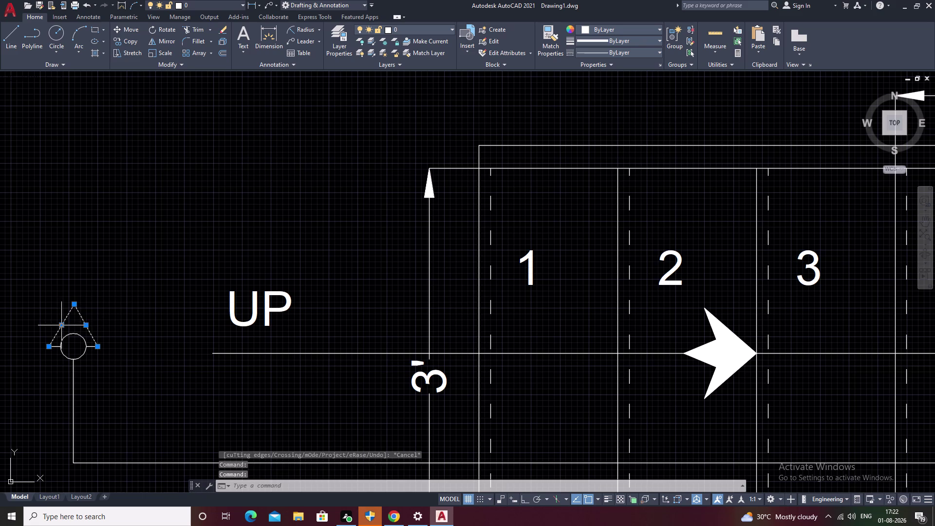
scroll(up, 3)
click(94, 341)
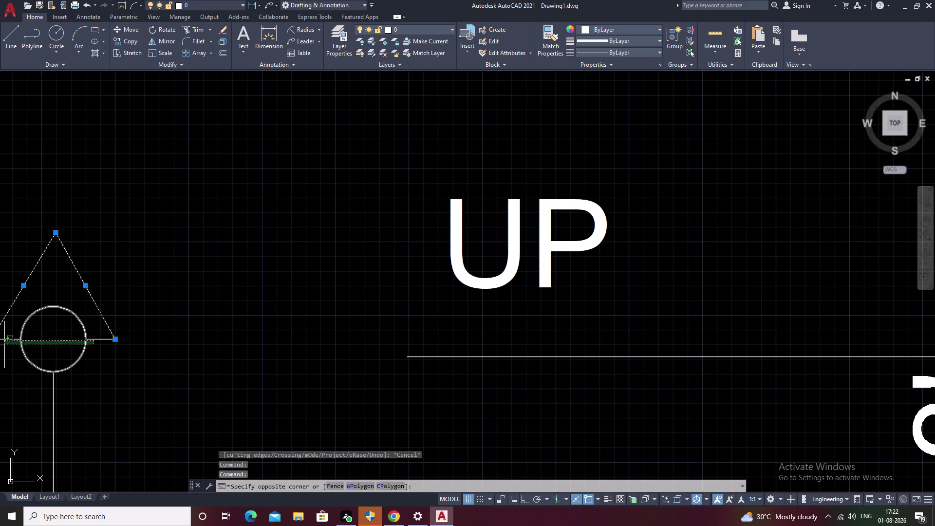
key(Escape)
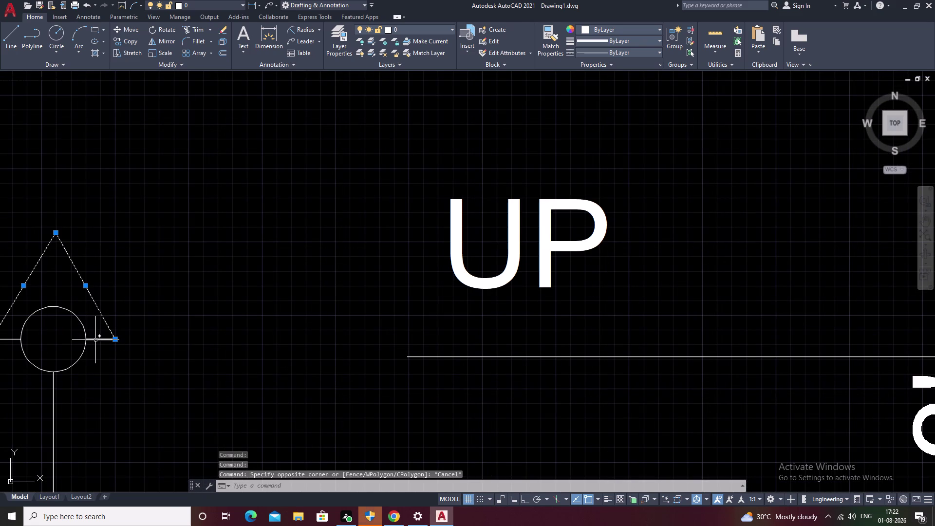
click(96, 339)
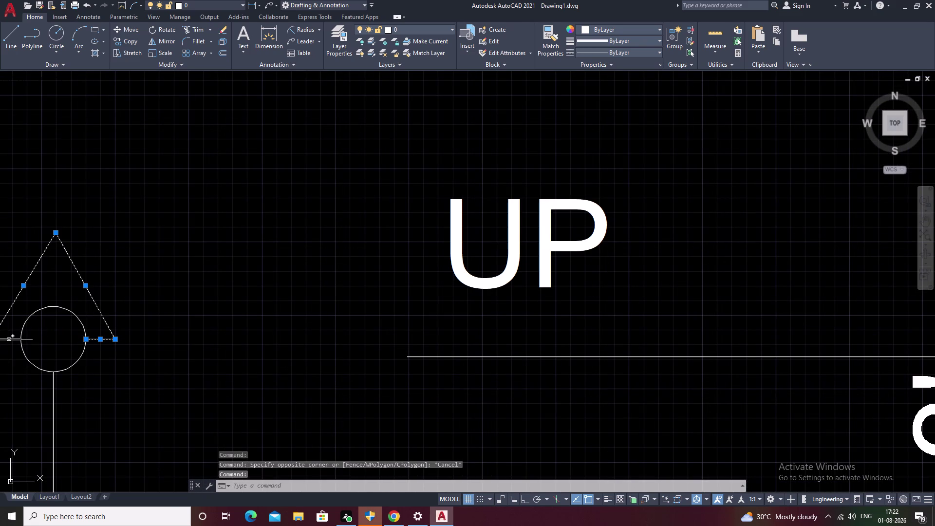
click(8, 339)
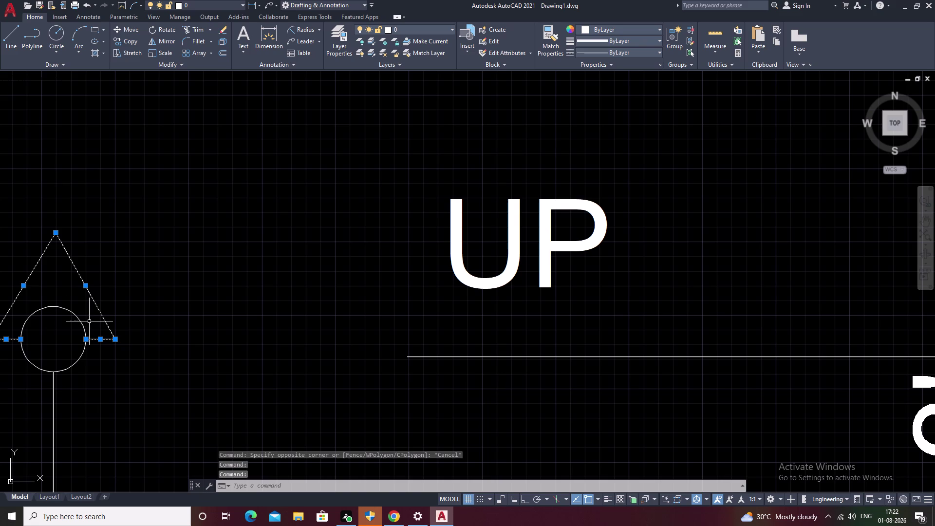
text(J)
key(space)
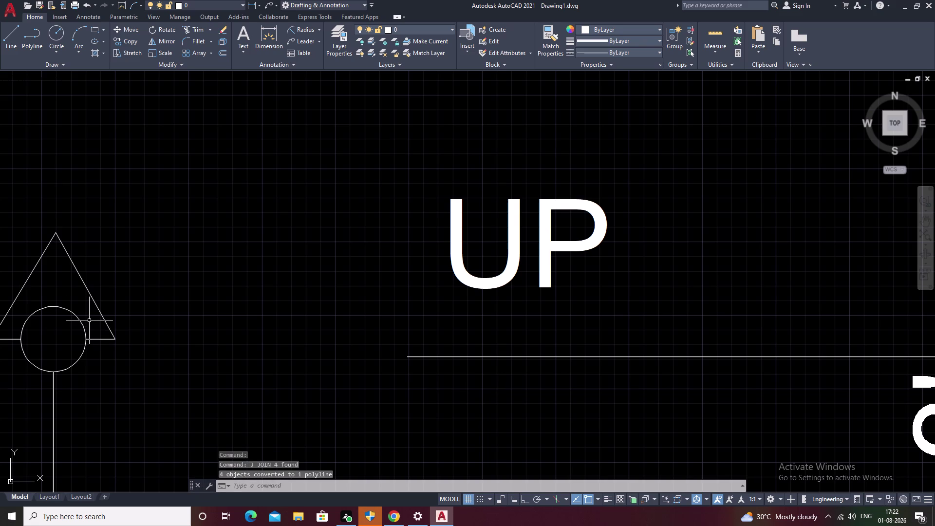
Select the joined triangle and start moving it (M).
click(98, 311)
text(M)
key(space)
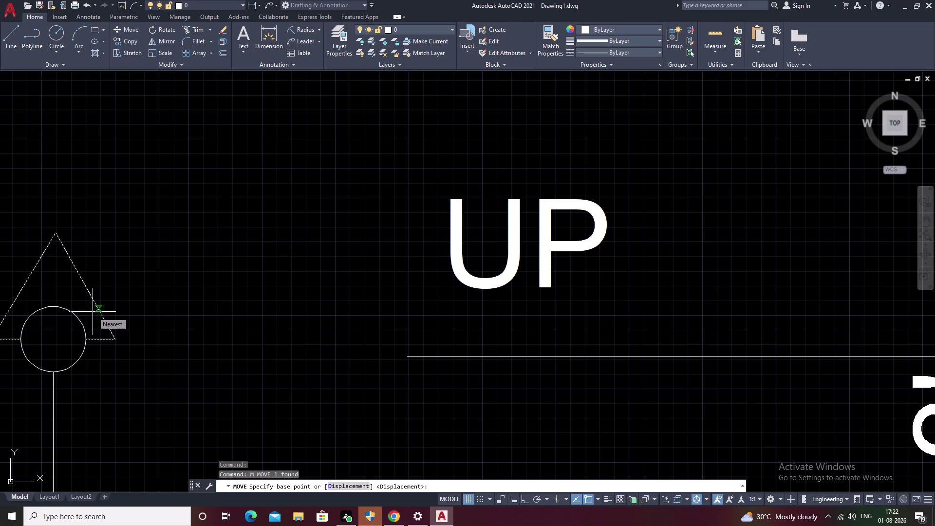
Drop the triangle onto the circle at the walk line's far end.
click(50, 337)
middle_drag(351, 324, 88, 360)
scroll(down, 3)
middle_drag(397, 347, 0, 349)
middle_drag(635, 354, 261, 366)
scroll(down, 3)
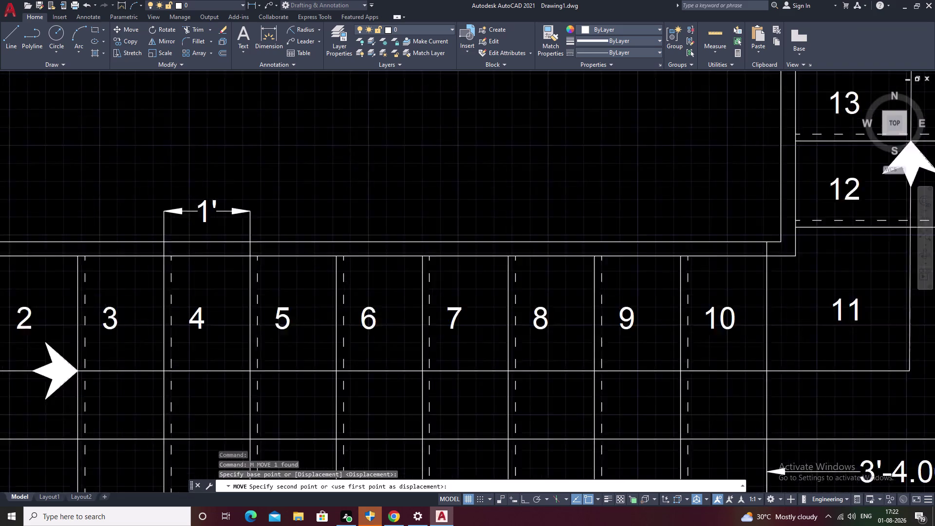
middle_drag(587, 363, 0, 372)
scroll(up, 3)
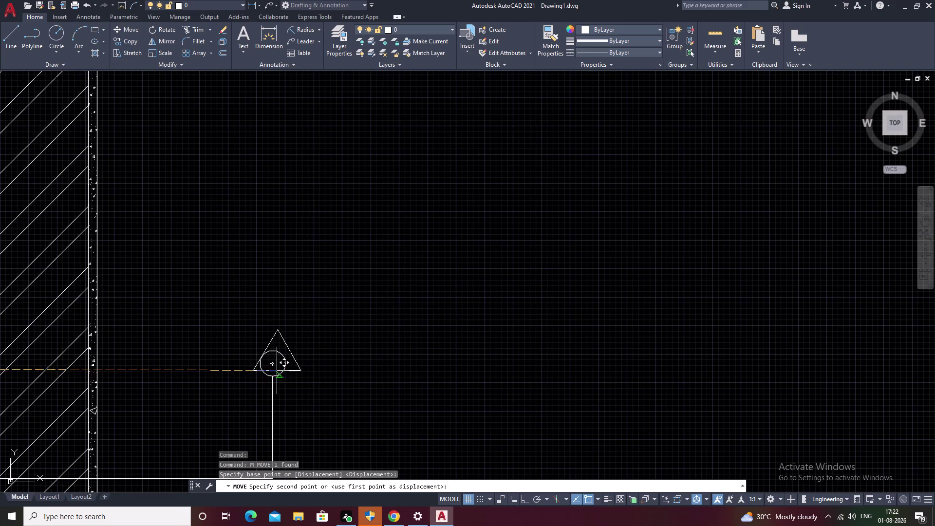
click(273, 366)
key(Escape)
Pan back to the moved triangle and begin window-selecting it.
scroll(down, 3)
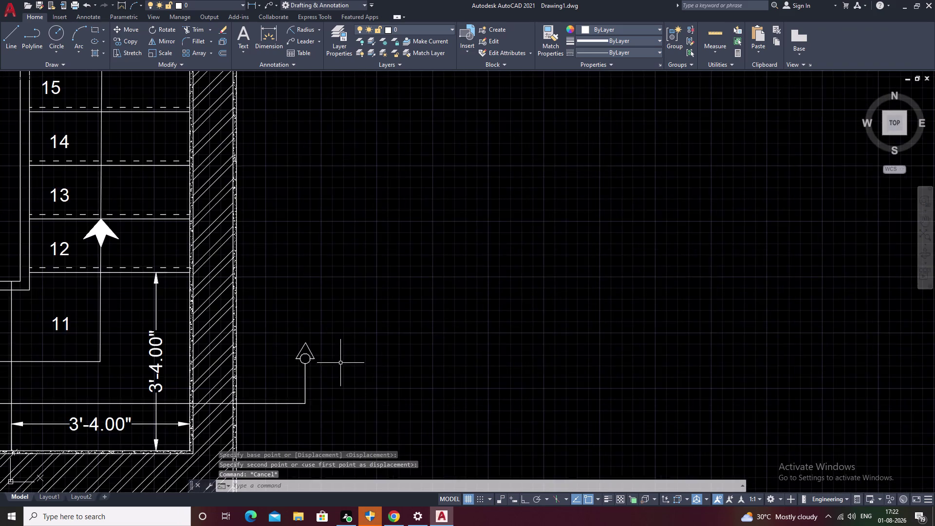
middle_drag(341, 362, 629, 295)
scroll(down, 3)
middle_drag(234, 309, 369, 313)
scroll(up, 3)
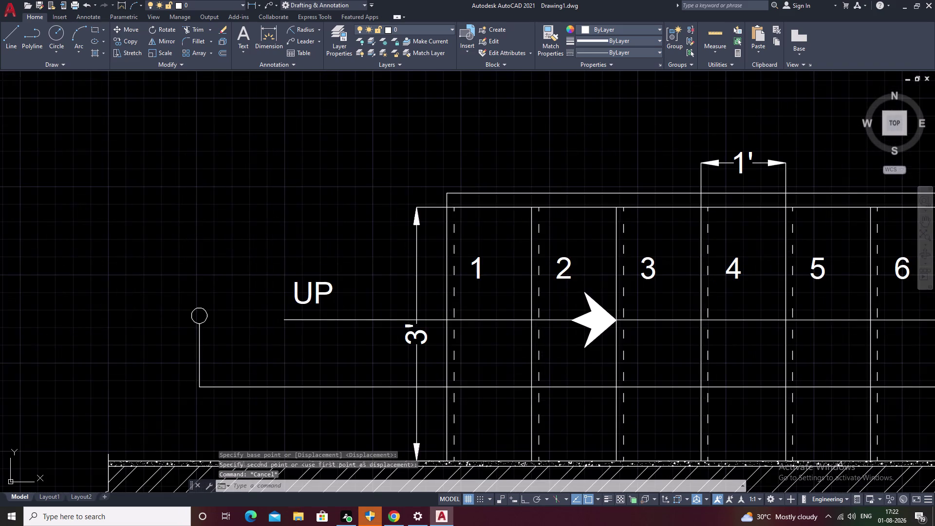
scroll(down, 3)
key(Escape)
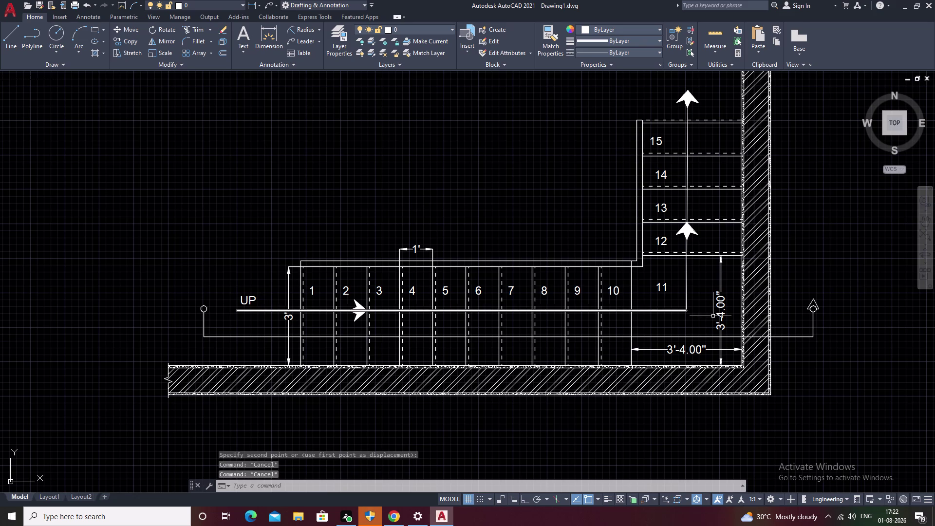
key(Escape)
scroll(up, 3)
middle_drag(736, 307, 119, 384)
scroll(up, 3)
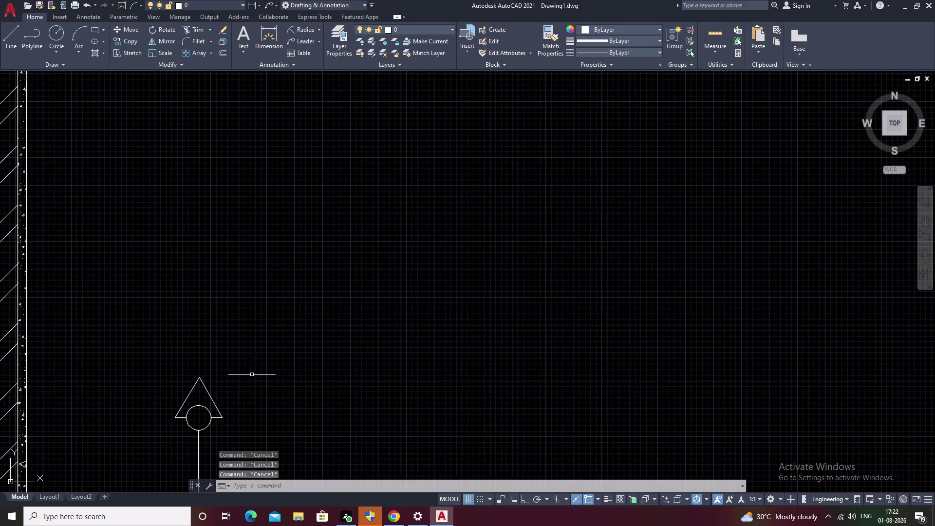
scroll(up, 3)
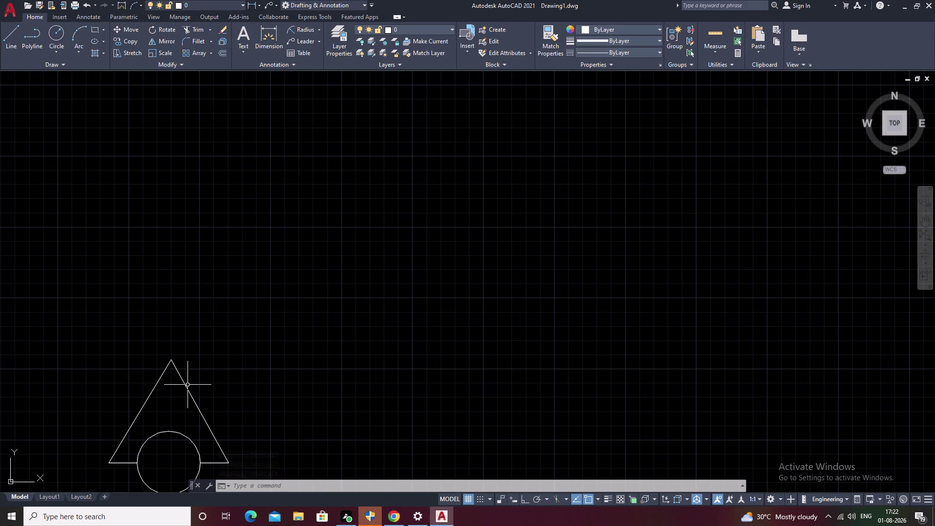
click(187, 384)
Copy the selected arrowhead (CO) onto the left marker circle beside UP.
click(185, 387)
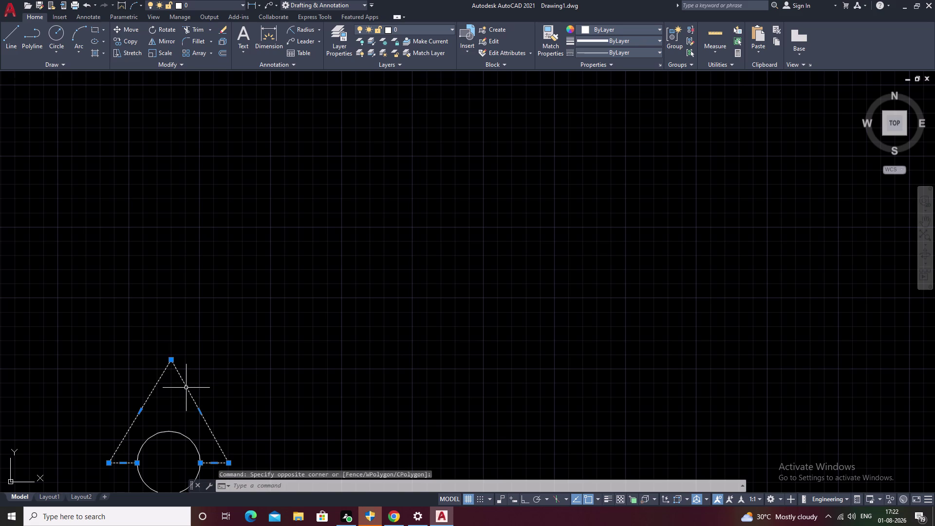
text(CO)
key(space)
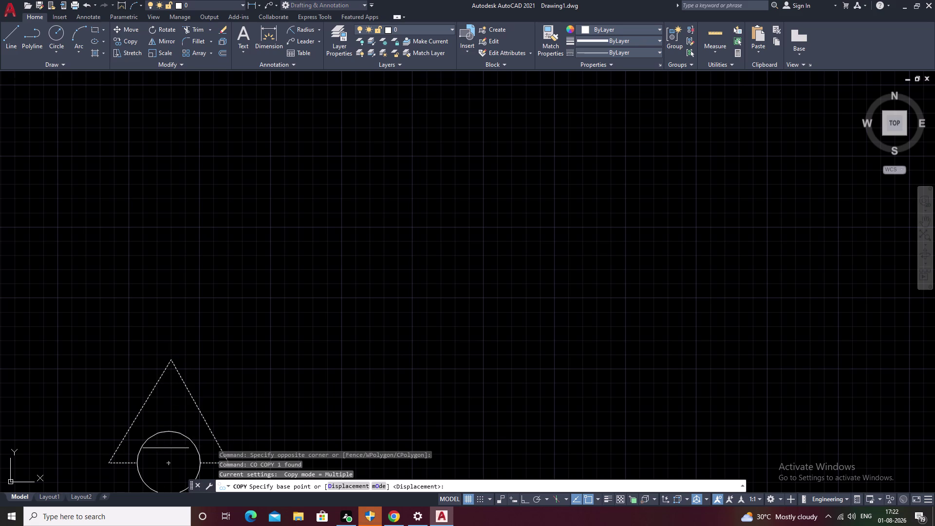
click(166, 464)
middle_drag(15, 404, 459, 322)
scroll(down, 3)
middle_drag(326, 330, 482, 330)
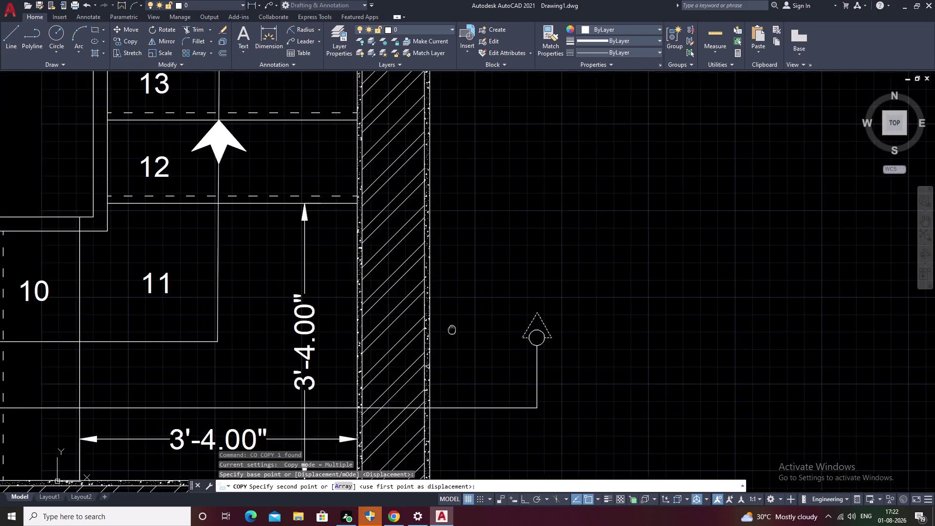
middle_drag(482, 329, 706, 317)
middle_drag(127, 323, 562, 310)
middle_drag(102, 303, 560, 311)
middle_drag(77, 293, 243, 308)
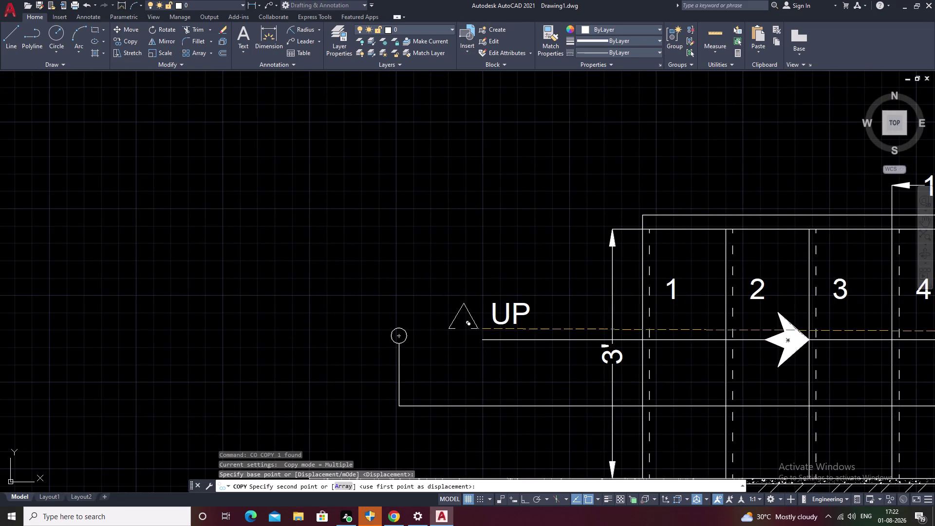
scroll(up, 3)
click(414, 337)
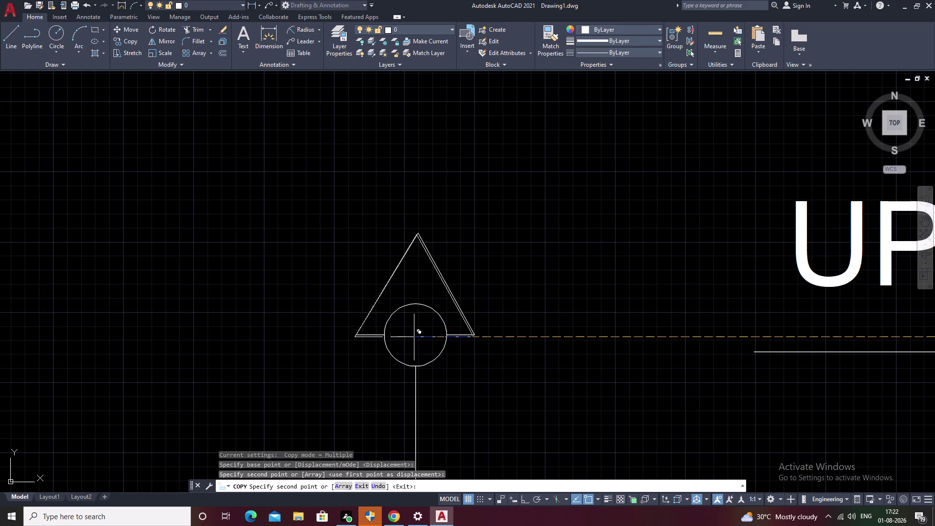
scroll(down, 3)
key(Escape)
scroll(down, 3)
middle_drag(517, 303, 84, 362)
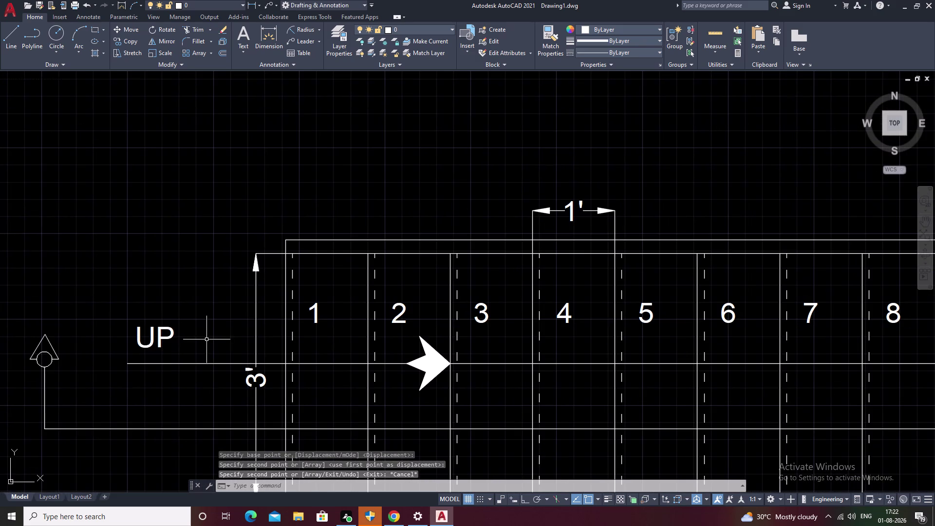
Hatch the left and right marker triangles with the SOLID pattern.
text(H)
key(space)
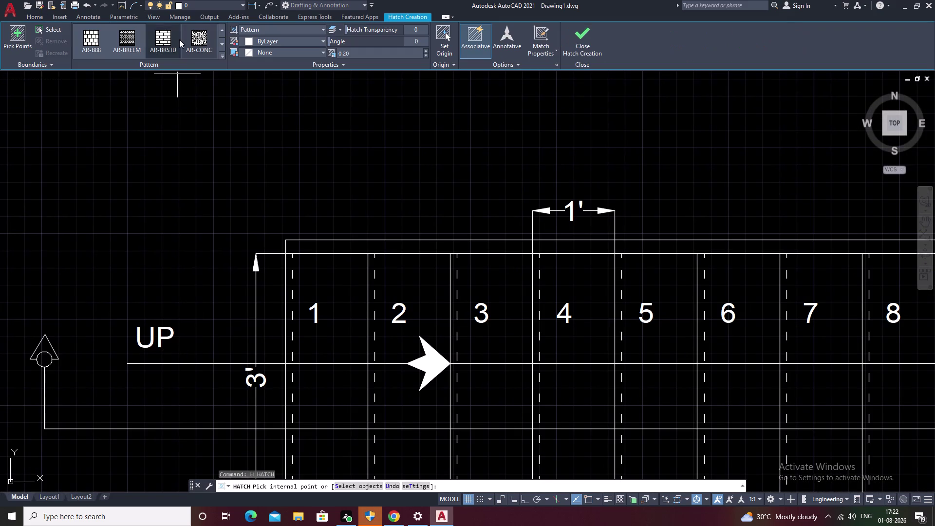
drag(219, 30, 221, 35)
click(91, 41)
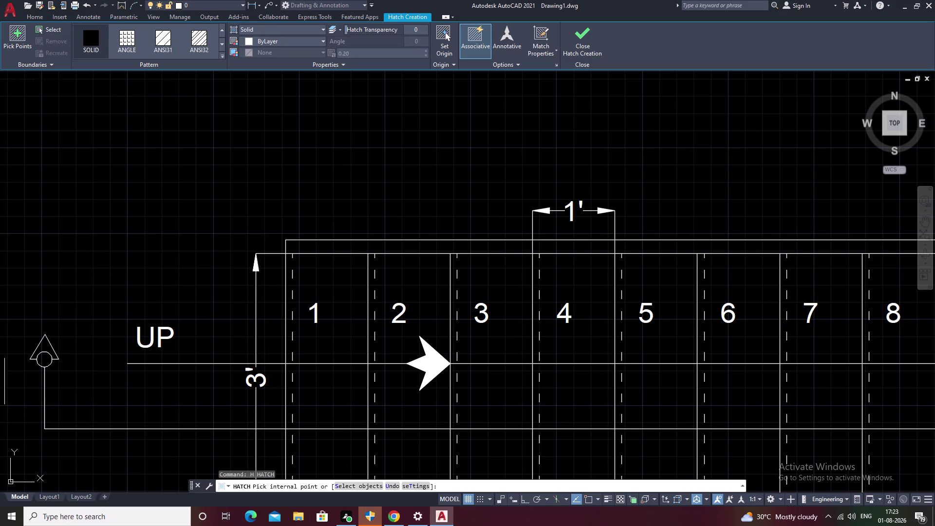
scroll(up, 3)
click(52, 344)
scroll(down, 3)
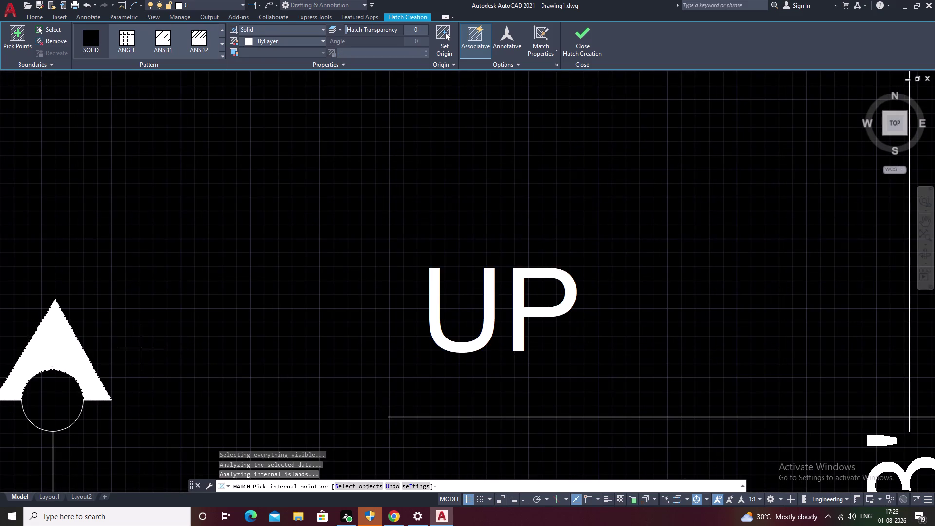
scroll(down, 3)
scroll(down, 3)
middle_drag(377, 343, 0, 358)
middle_drag(789, 307, 677, 334)
scroll(up, 3)
click(436, 411)
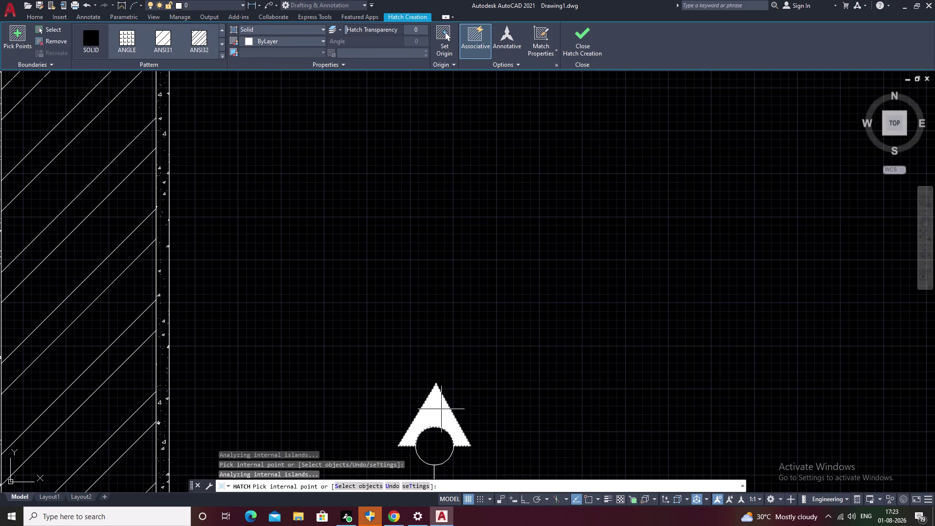
Finish the hatch and pan back over the stair plan to its left end.
key(Escape)
scroll(down, 3)
middle_drag(591, 408, 610, 318)
scroll(down, 3)
middle_drag(357, 356, 465, 335)
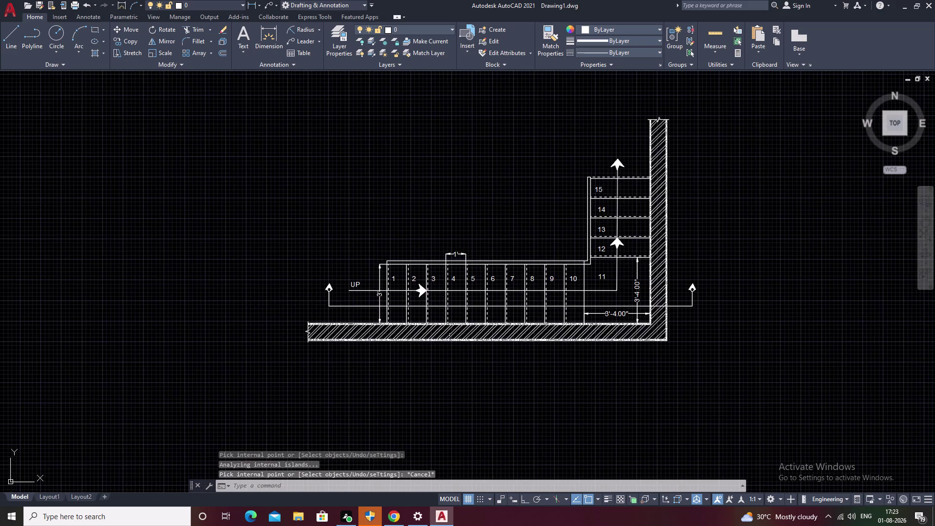
scroll(up, 3)
scroll(down, 3)
middle_drag(340, 333, 252, 360)
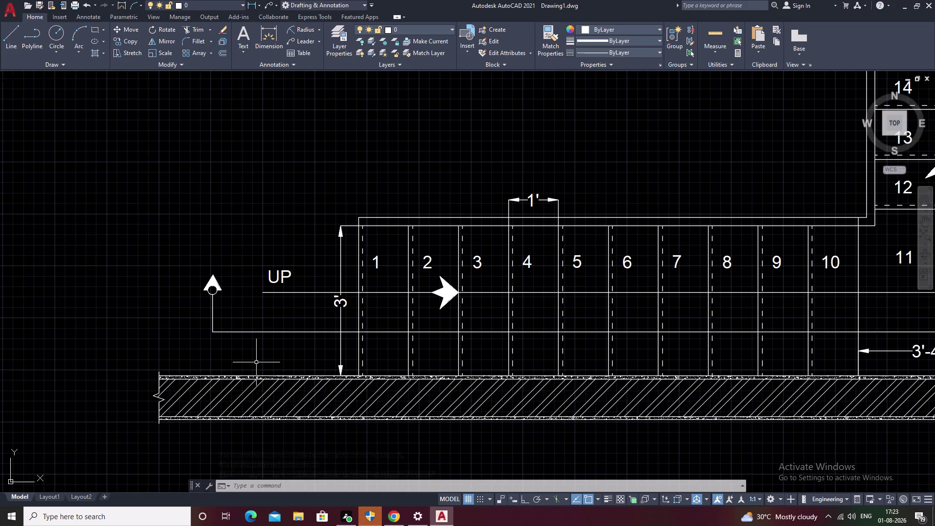
scroll(up, 3)
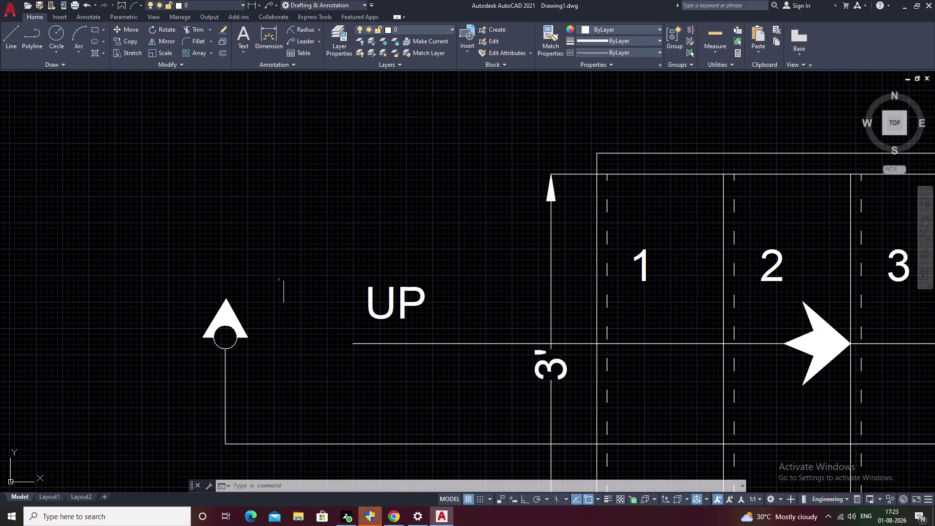
Draw a centre-justified multiline text box above the left section marker.
text(T)
key(space)
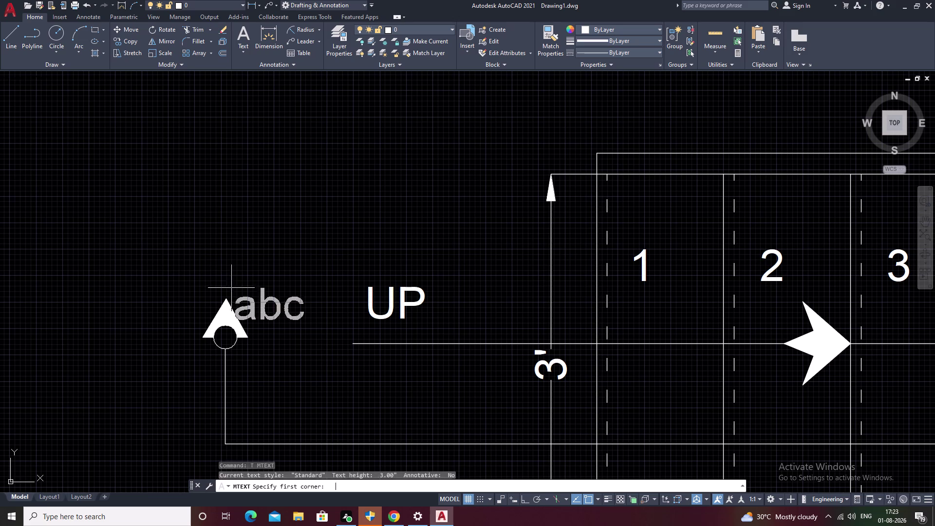
drag(196, 227, 213, 233)
drag(234, 242, 263, 265)
click(264, 265)
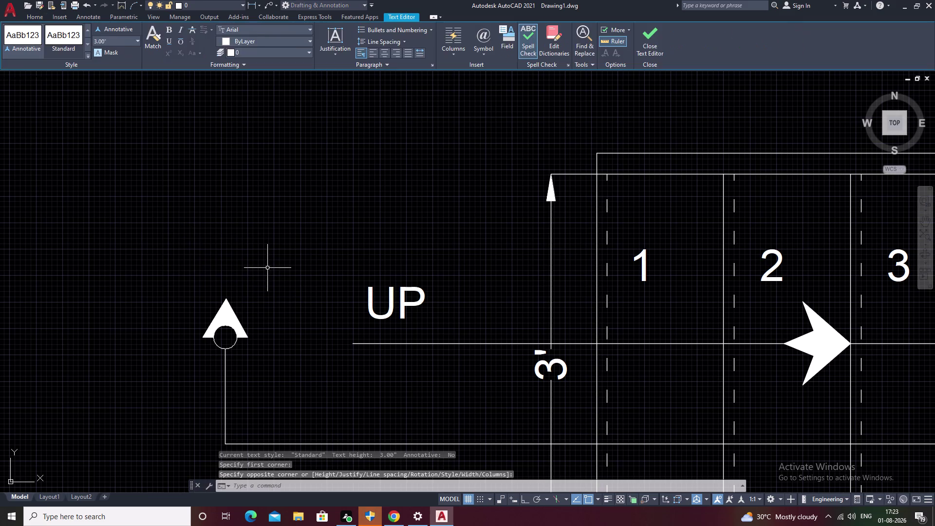
key(space)
drag(206, 237, 259, 272)
click(259, 275)
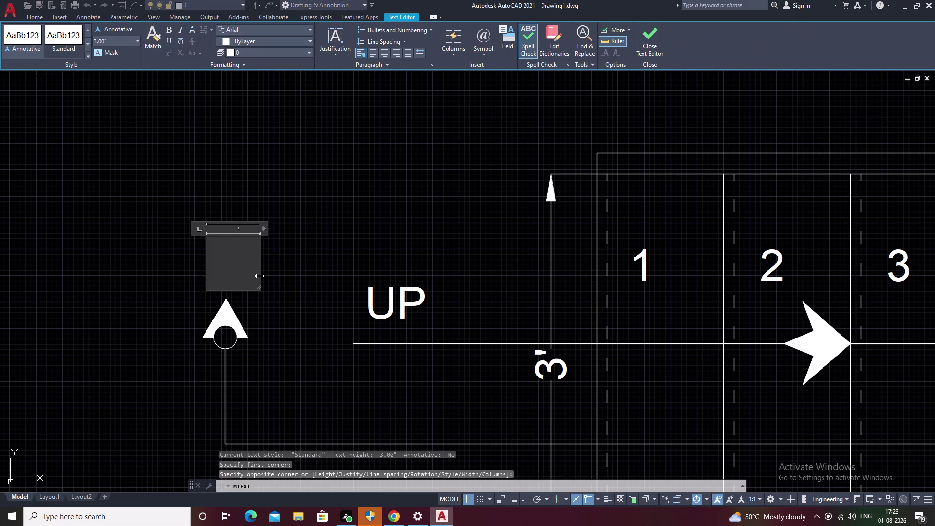
click(383, 47)
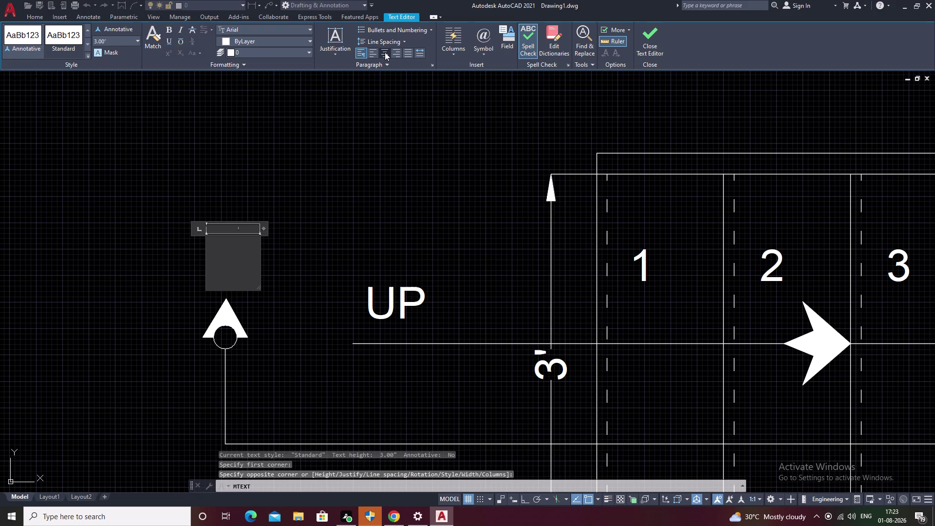
click(384, 53)
Enter the letter A, underline it and close the text editor.
key(a)
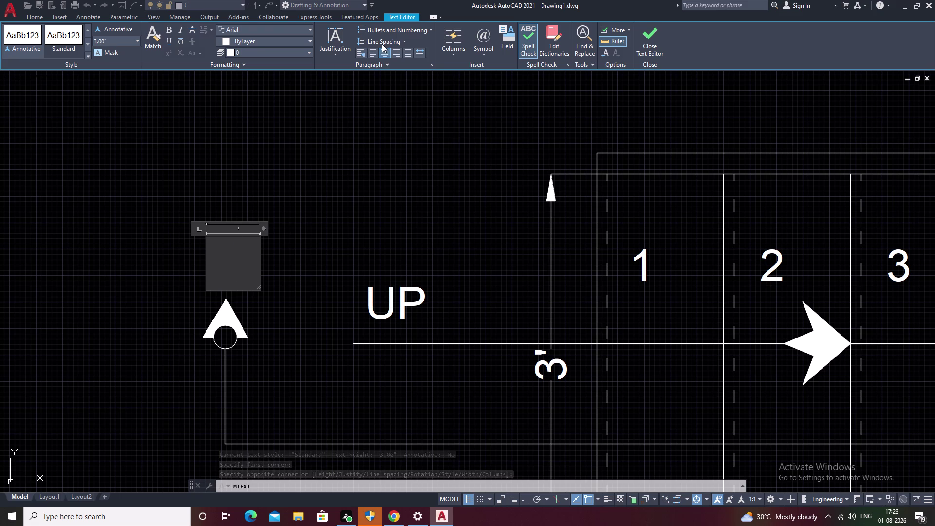
key(a)
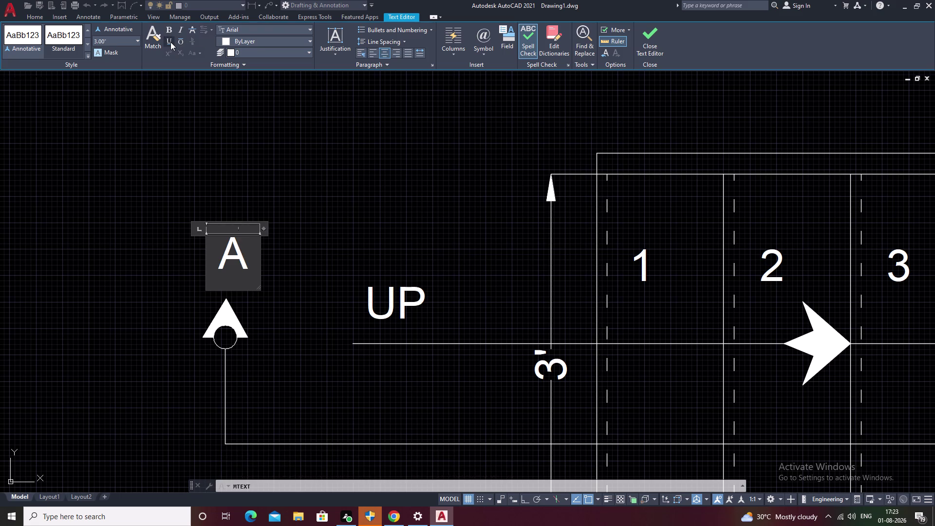
double_click(170, 43)
click(168, 41)
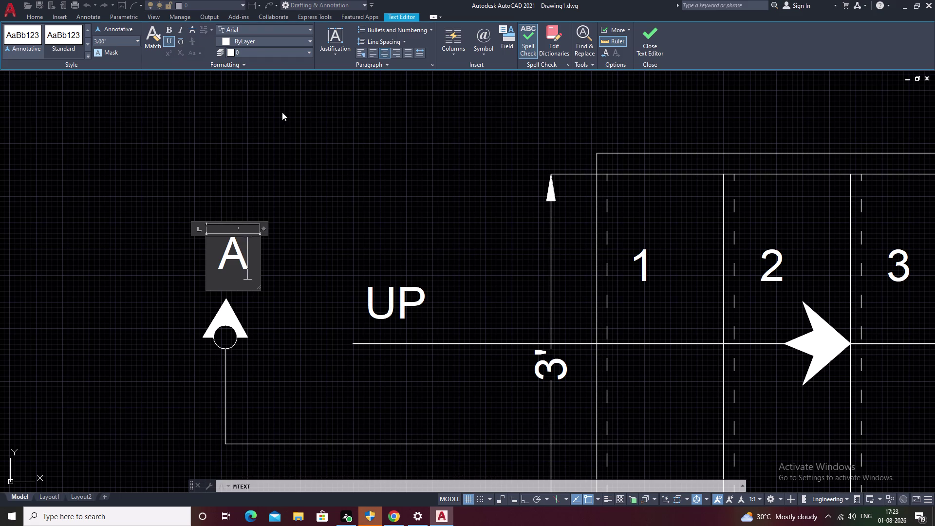
drag(247, 254, 222, 257)
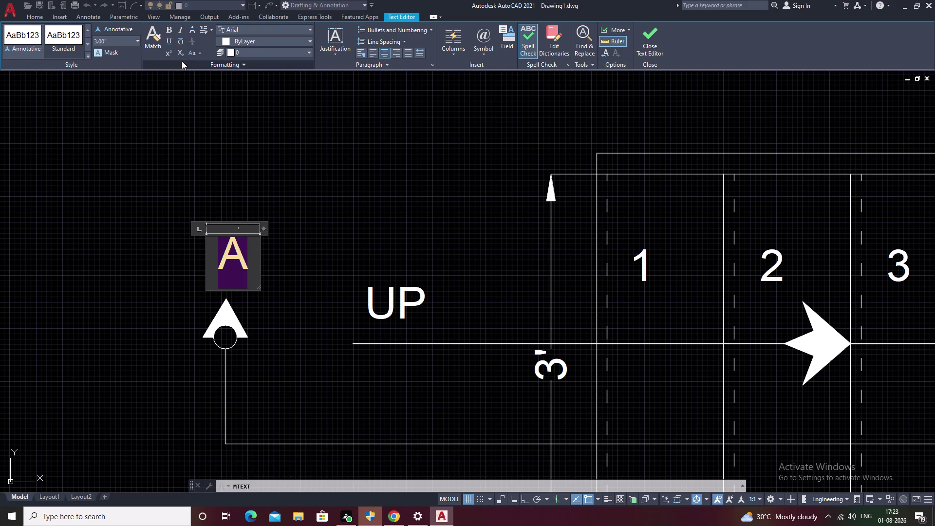
click(167, 42)
click(311, 230)
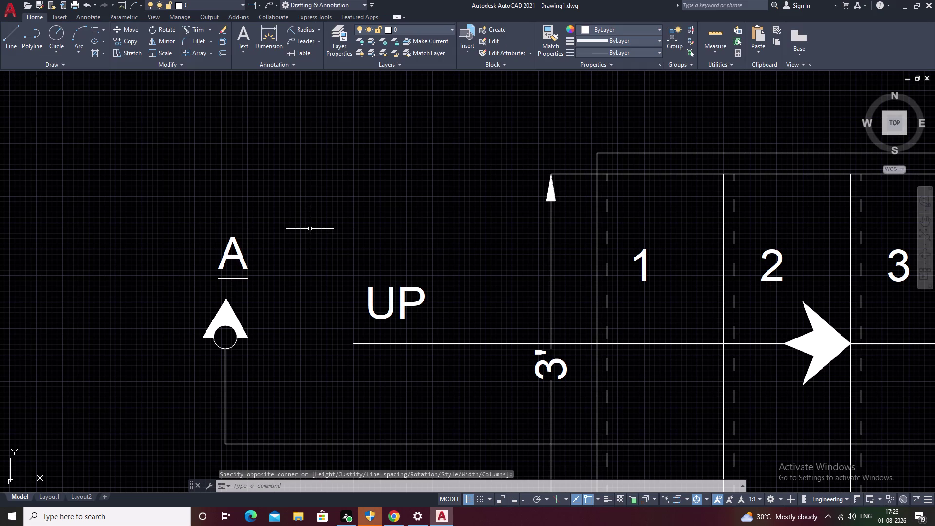
Move the A label so it sits just above the left marker's arrowhead.
key(Escape)
click(242, 263)
key(m)
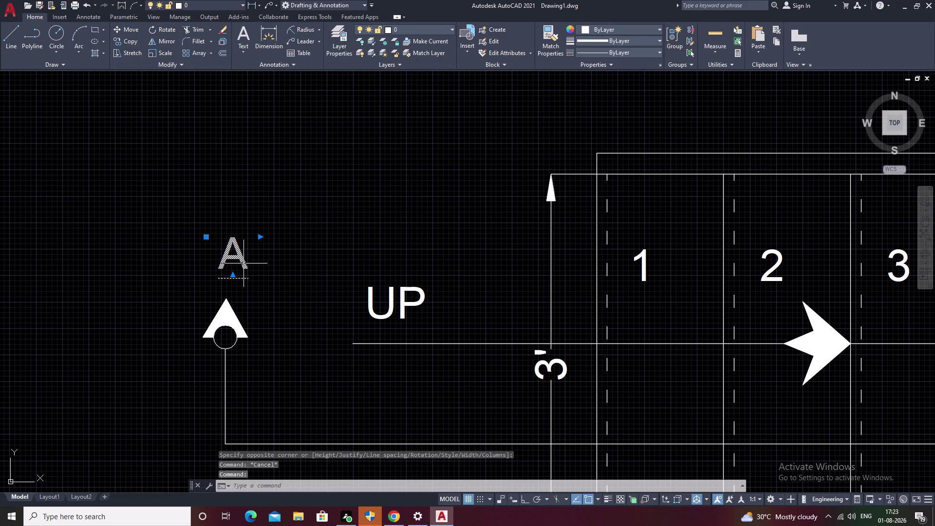
key(space)
click(233, 256)
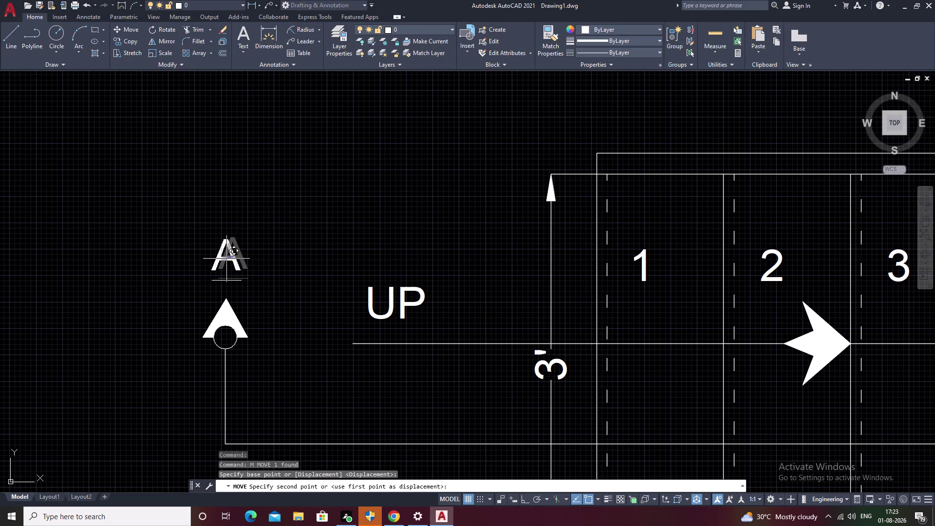
click(226, 258)
click(236, 265)
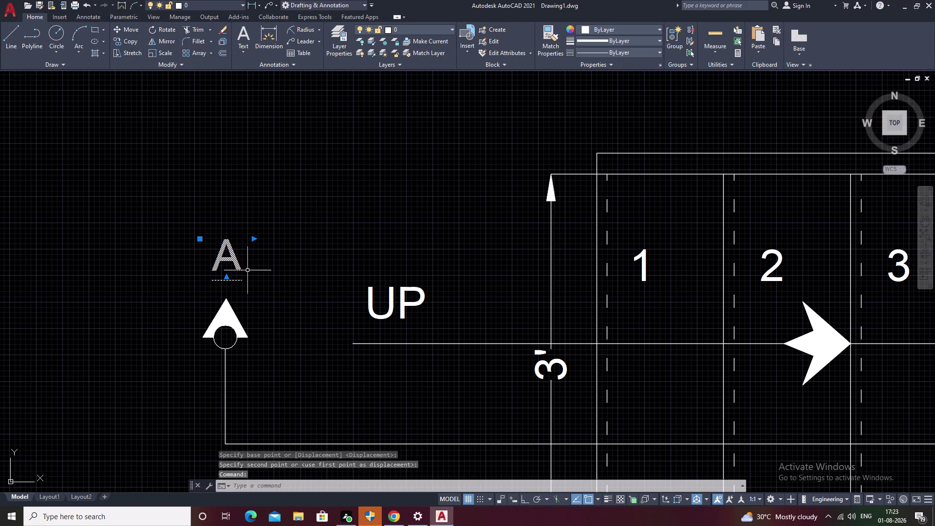
Copy the underlined A label to above the right-end section marker.
text(CO)
key(space)
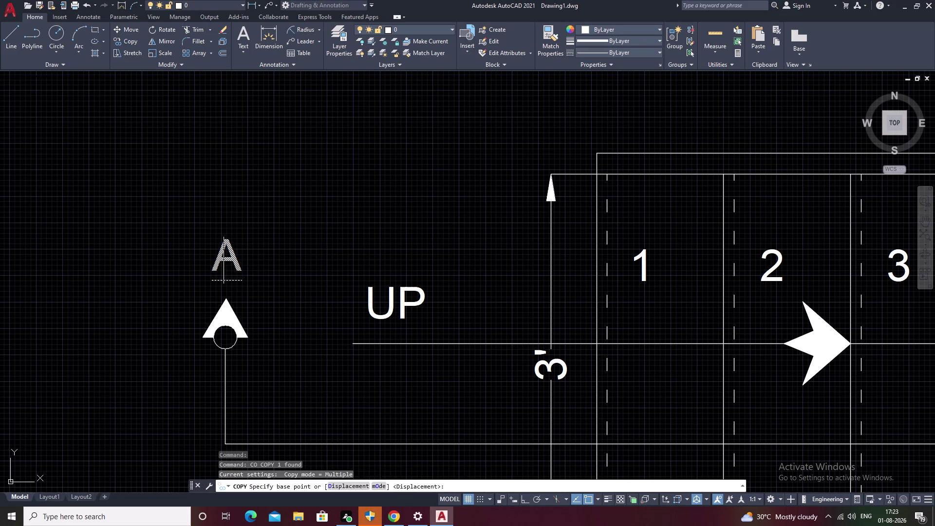
click(223, 259)
scroll(down, 3)
middle_drag(574, 293, 158, 313)
middle_drag(755, 302, 322, 319)
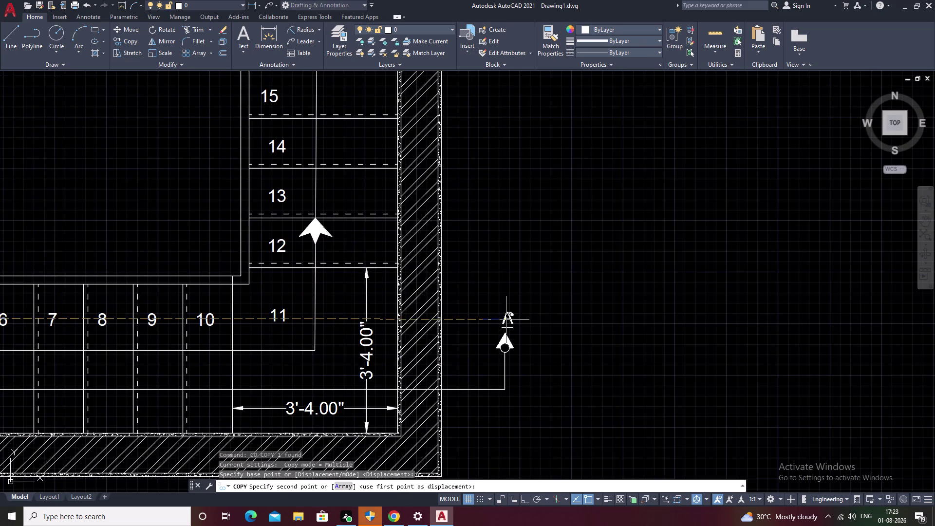
scroll(up, 3)
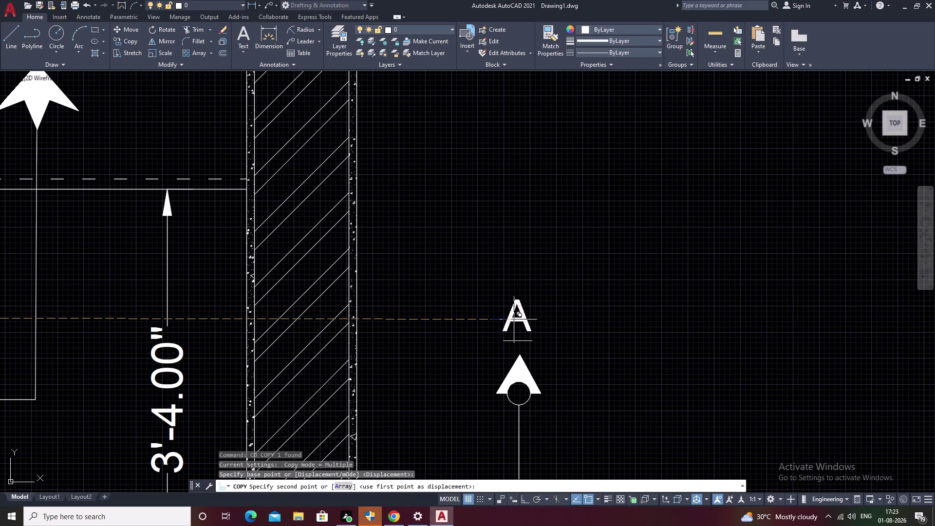
click(516, 319)
scroll(down, 3)
key(Escape)
Frame the labelled stair plan and start the Leader command.
scroll(down, 3)
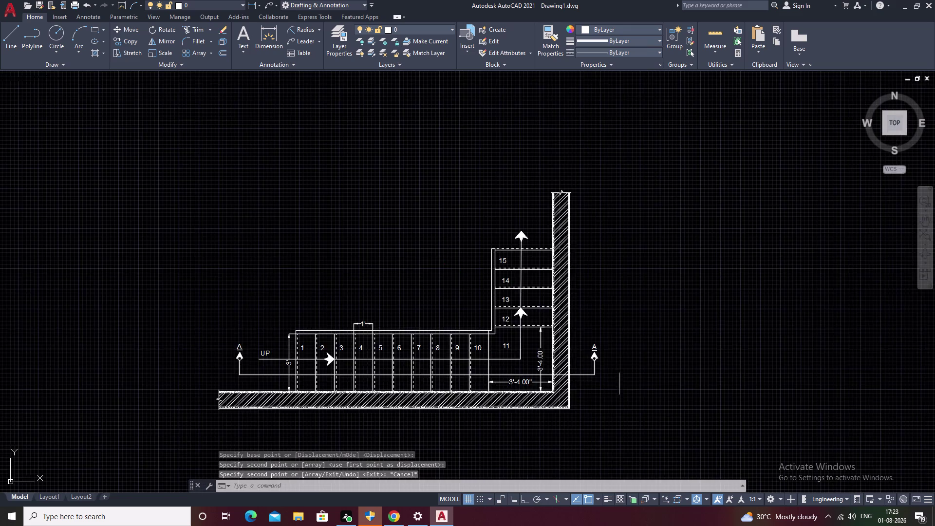
middle_drag(619, 382, 614, 276)
middle_drag(333, 351, 336, 335)
middle_drag(473, 225, 473, 225)
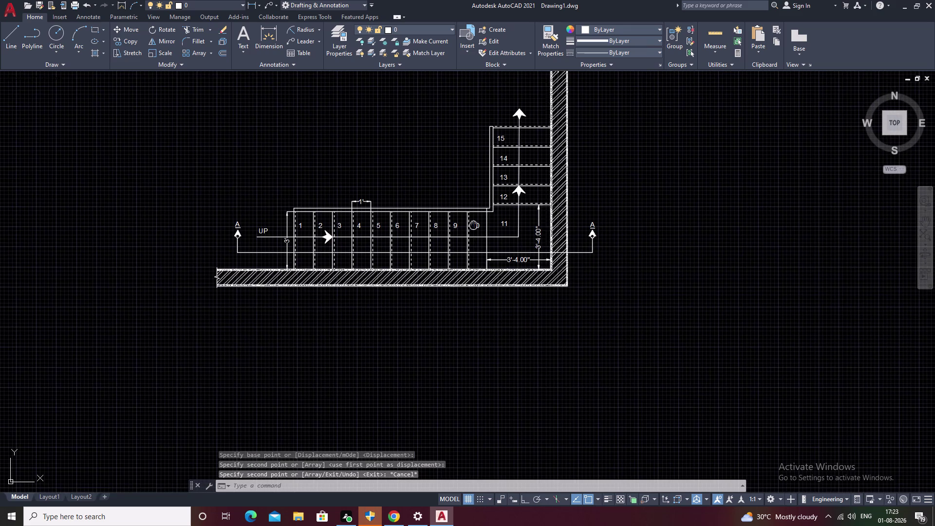
middle_drag(473, 226, 445, 271)
scroll(up, 3)
middle_drag(375, 258, 432, 231)
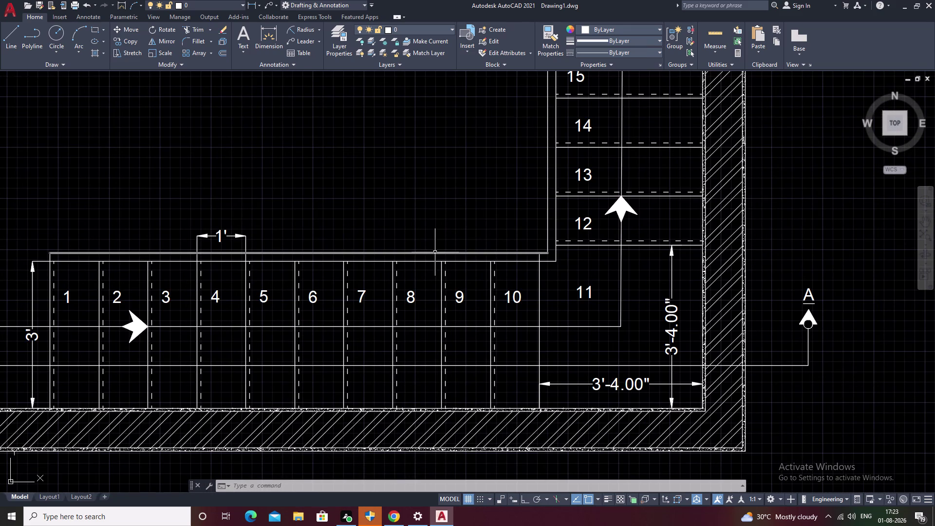
middle_drag(435, 252, 408, 332)
scroll(down, 3)
middle_drag(468, 293, 471, 249)
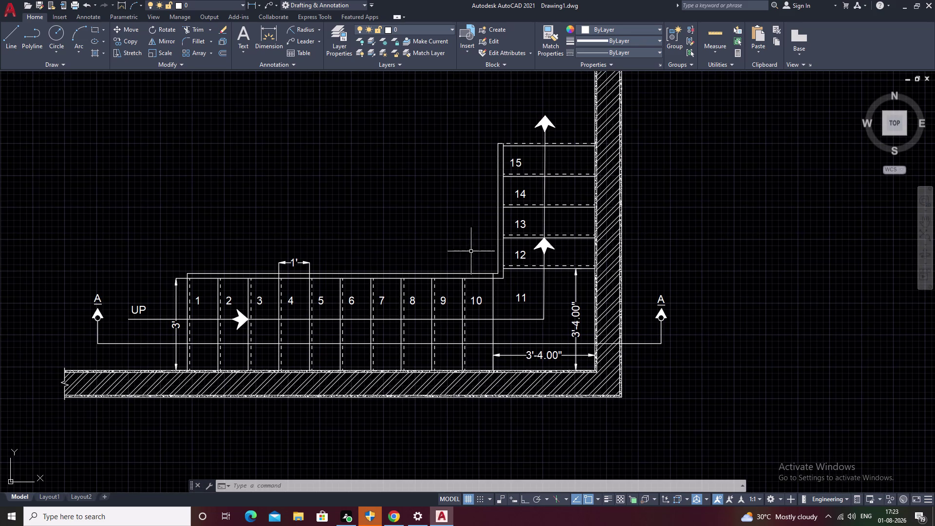
middle_drag(479, 248, 338, 337)
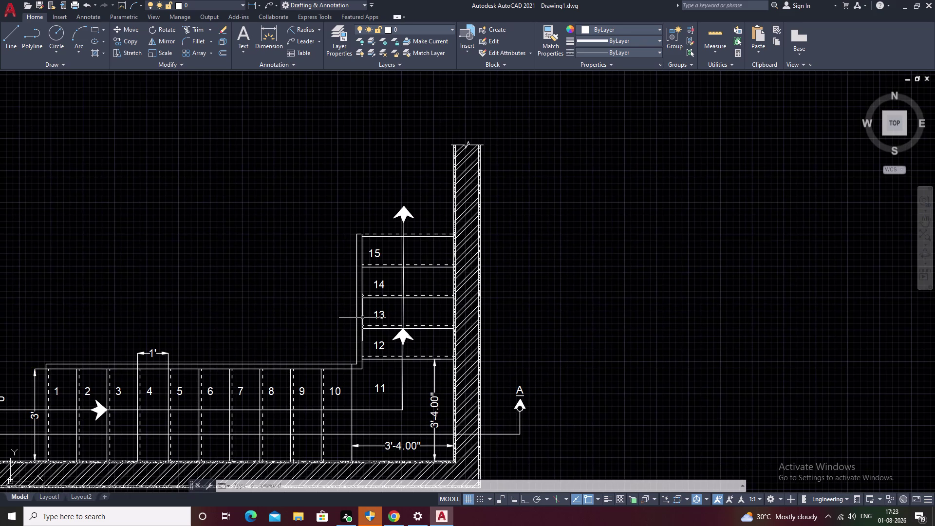
click(299, 37)
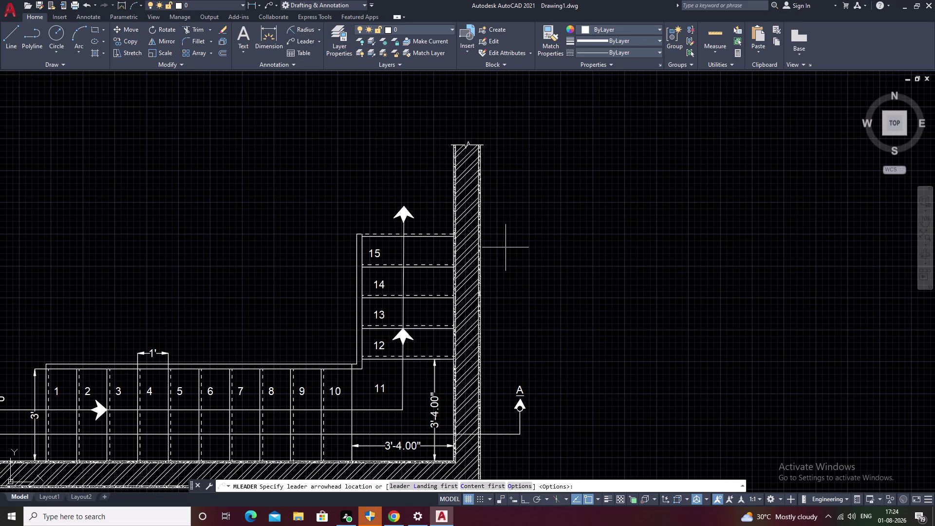
Place a multileader arrow on the wall edge with its landing to the right.
middle_drag(506, 247, 475, 281)
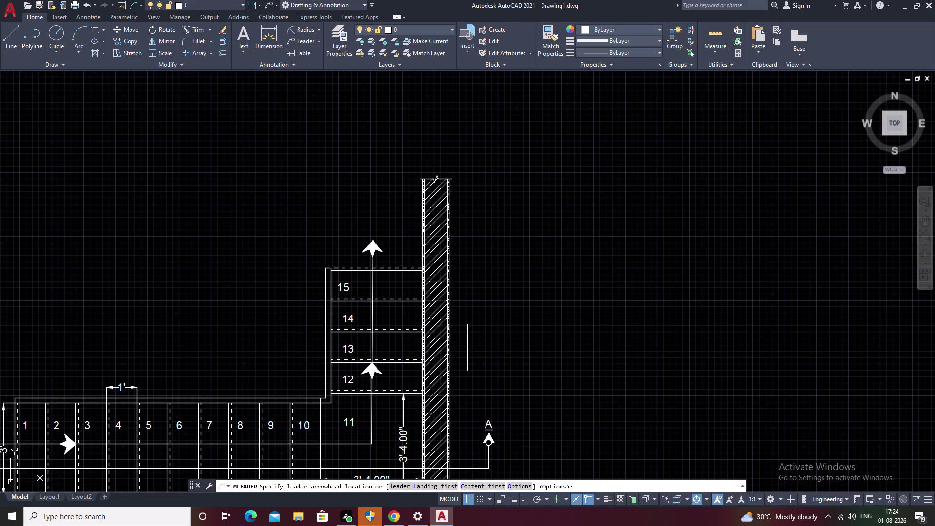
click(297, 39)
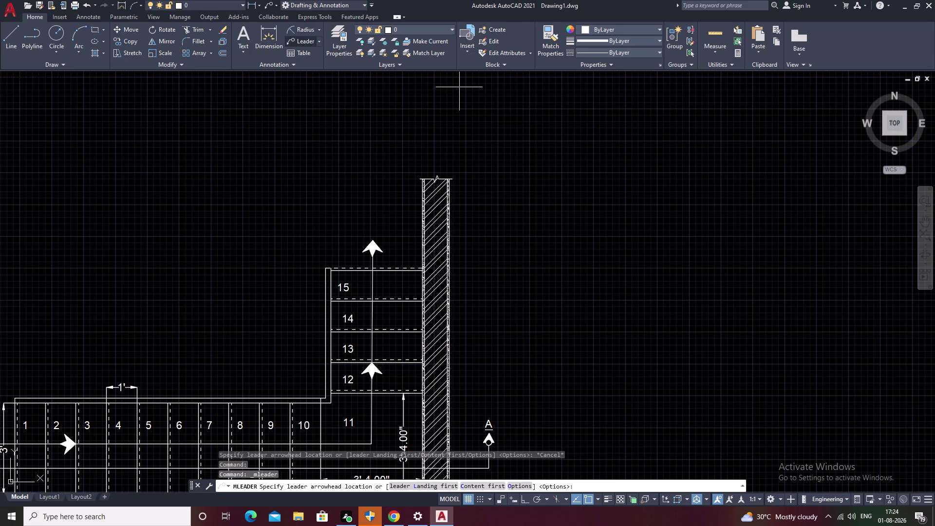
middle_drag(705, 287, 613, 299)
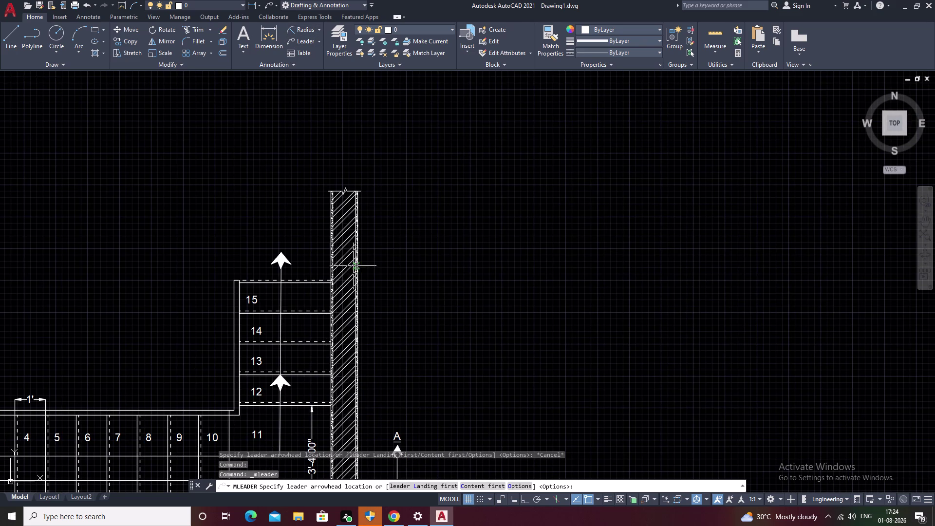
click(347, 271)
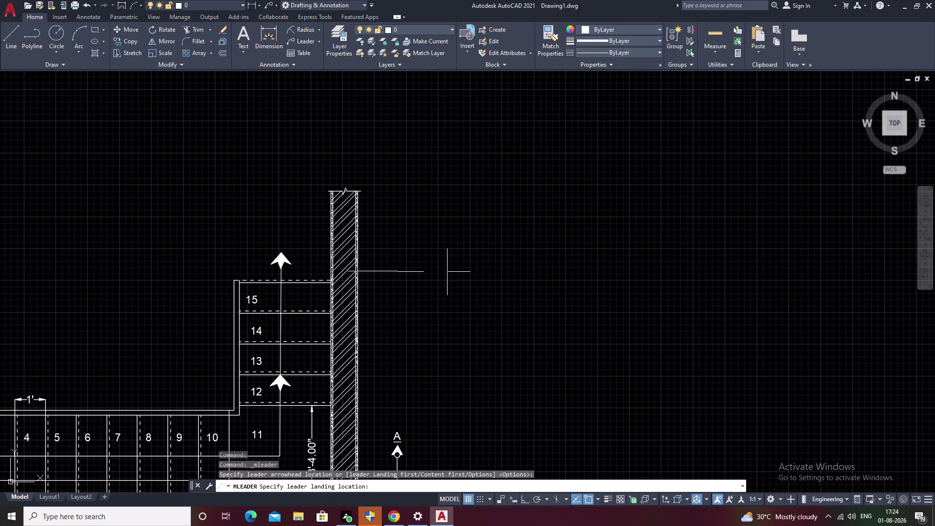
click(449, 271)
Inspect the arrowhead up close and exit the note editor with no text.
scroll(up, 3)
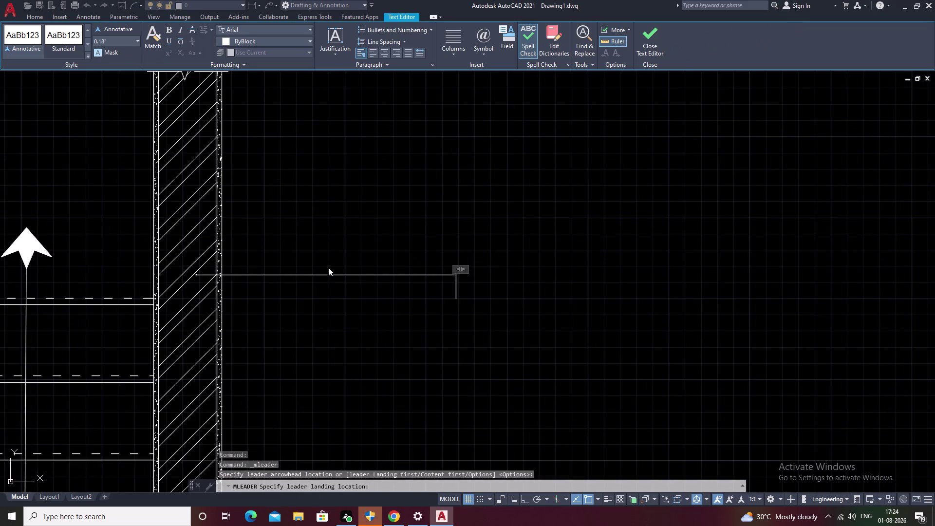
middle_drag(329, 267, 499, 263)
scroll(up, 3)
middle_drag(392, 267, 544, 271)
scroll(up, 3)
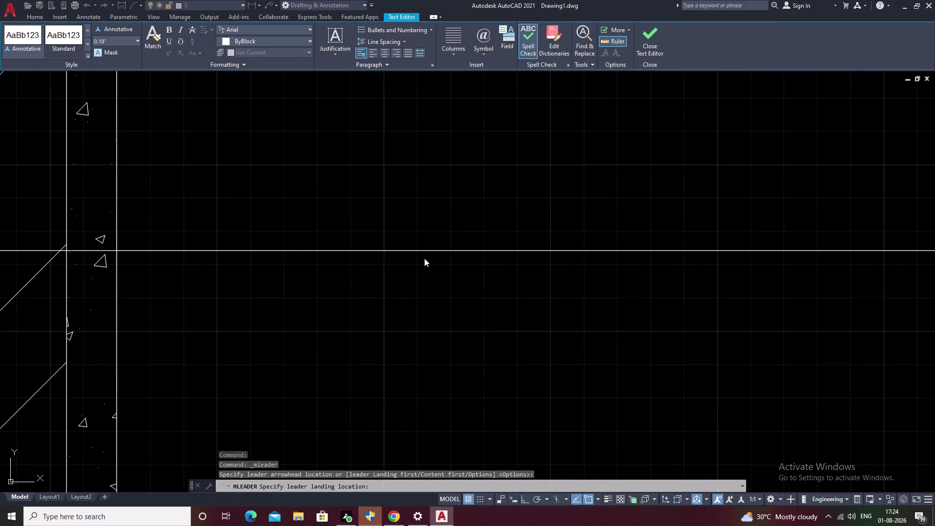
middle_drag(429, 257, 787, 270)
scroll(down, 3)
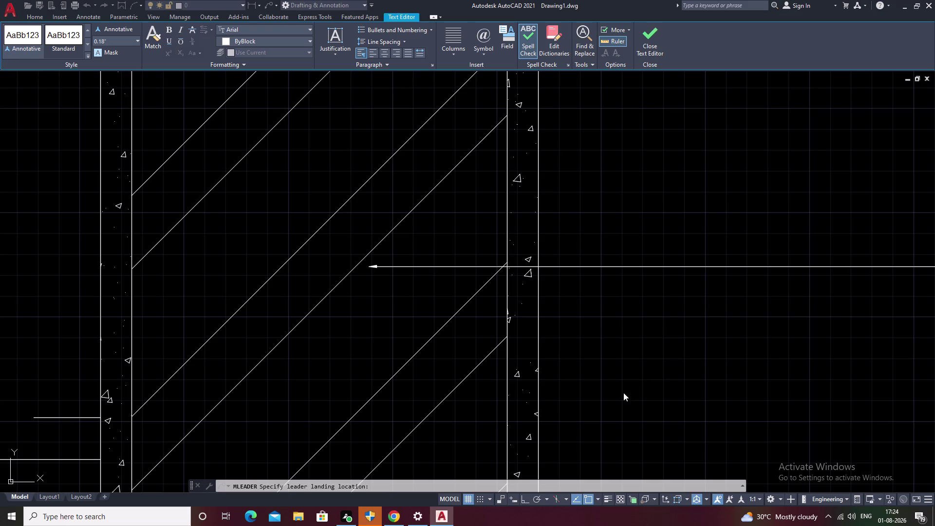
click(484, 54)
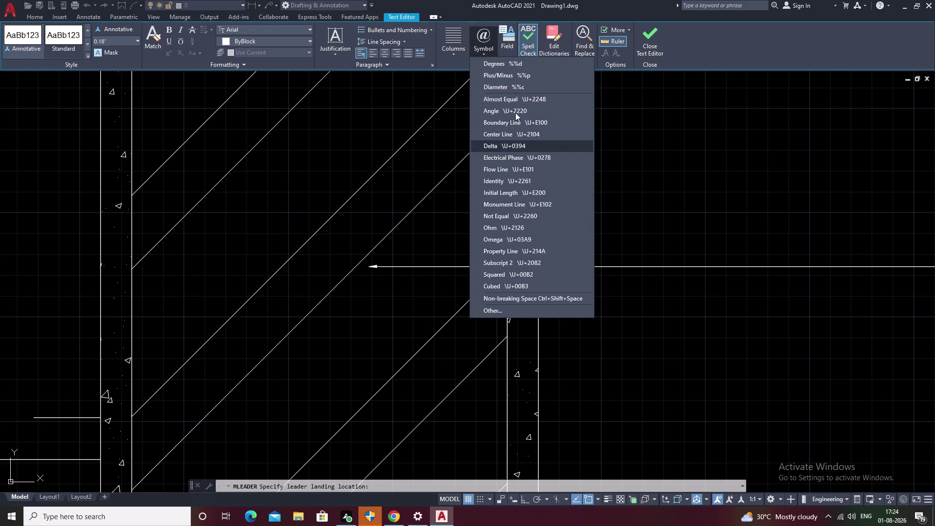
key(Escape)
key(Escape)
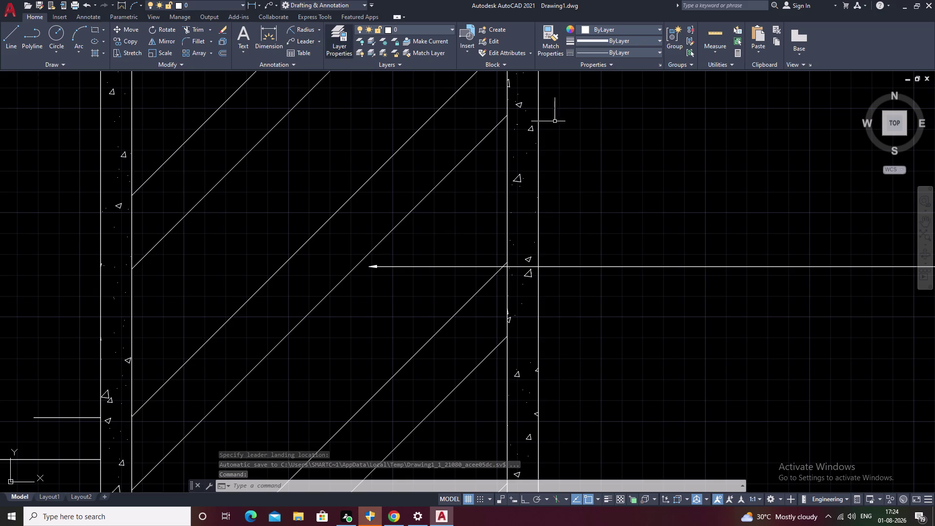
middle_drag(588, 134, 456, 176)
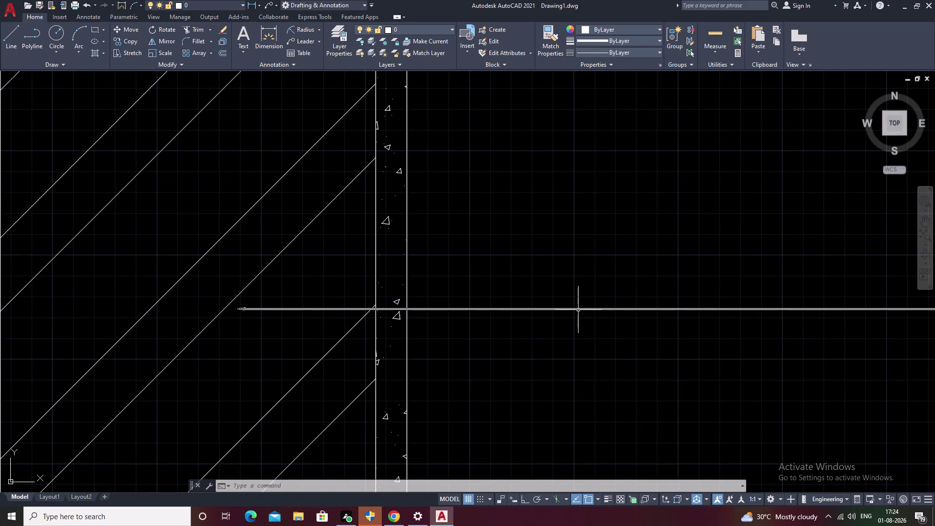
Attempt to select and erase the first leader.
click(586, 311)
click(586, 308)
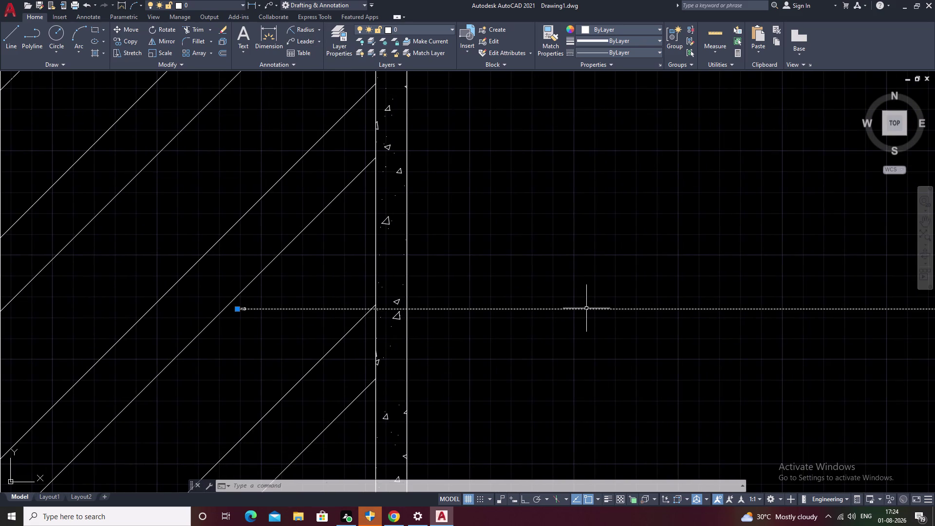
text(E)
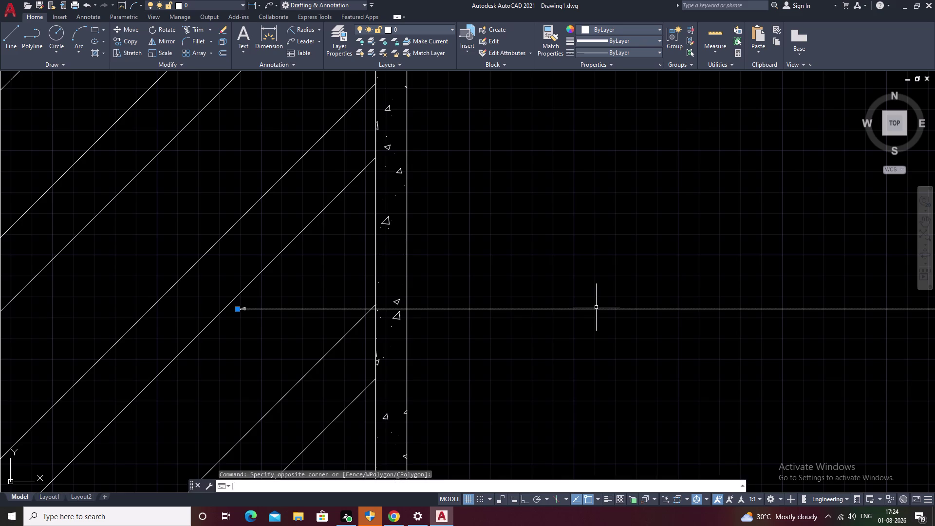
key(space)
Add another multileader from left of the wall to a far-right landing, without text.
click(305, 43)
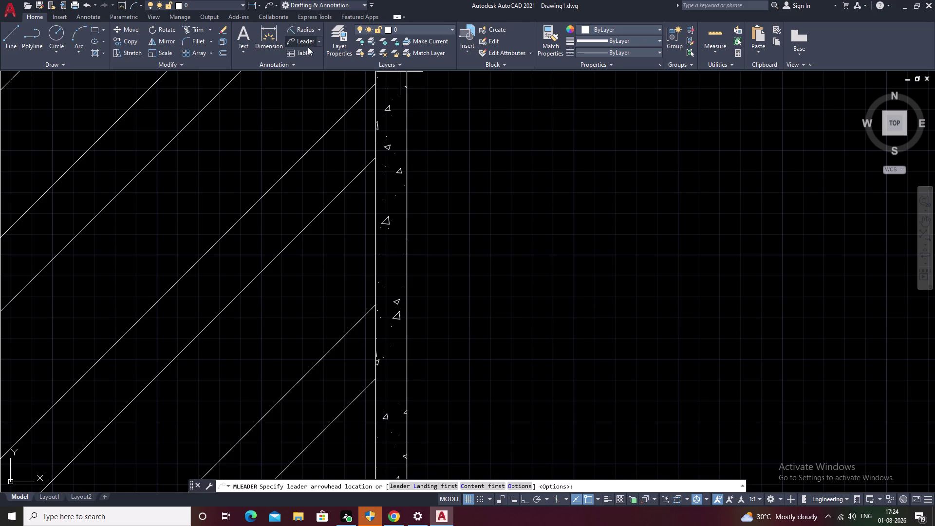
click(283, 254)
click(747, 254)
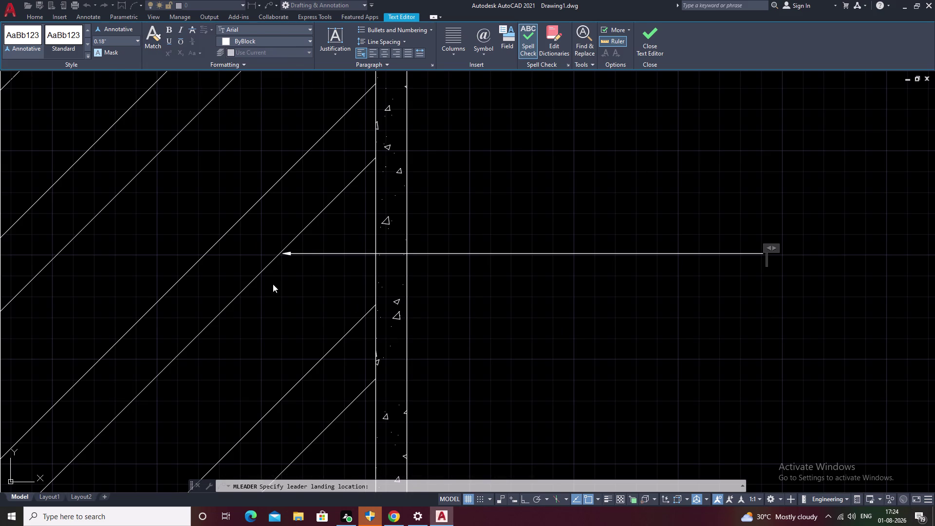
scroll(up, 3)
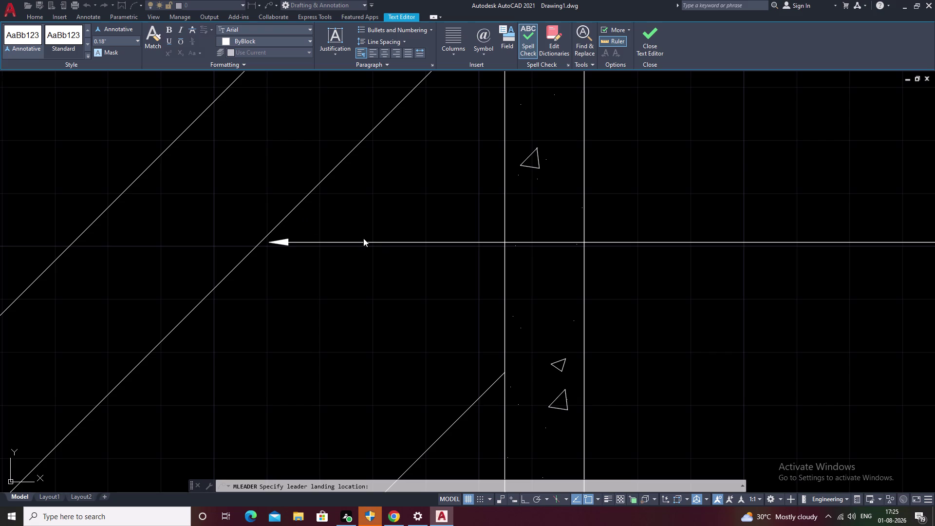
key(ctrl+1)
key(ctrl+1)
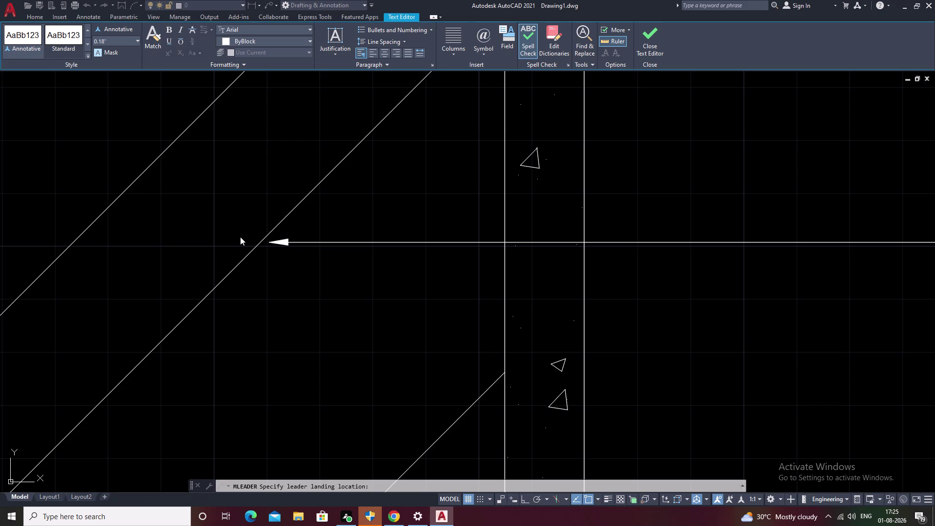
click(308, 238)
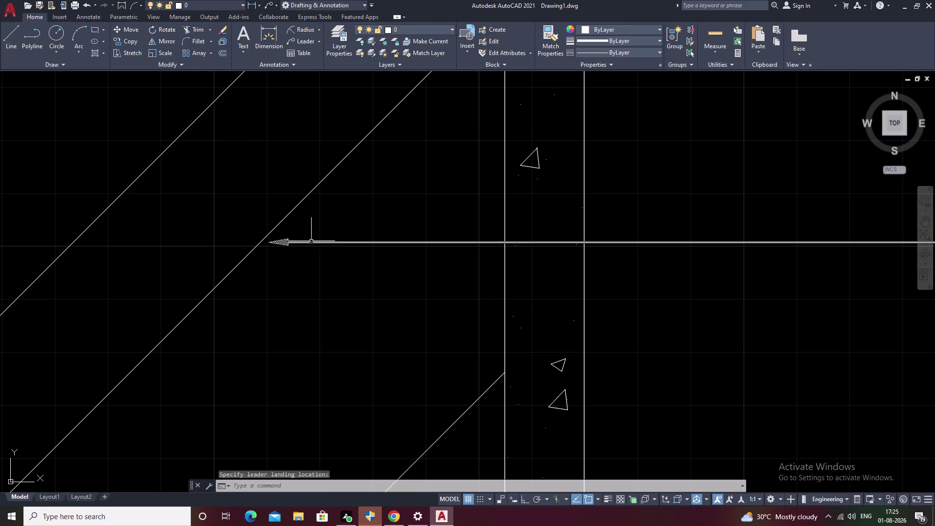
Check the leader in the Properties palette, then erase it.
click(319, 244)
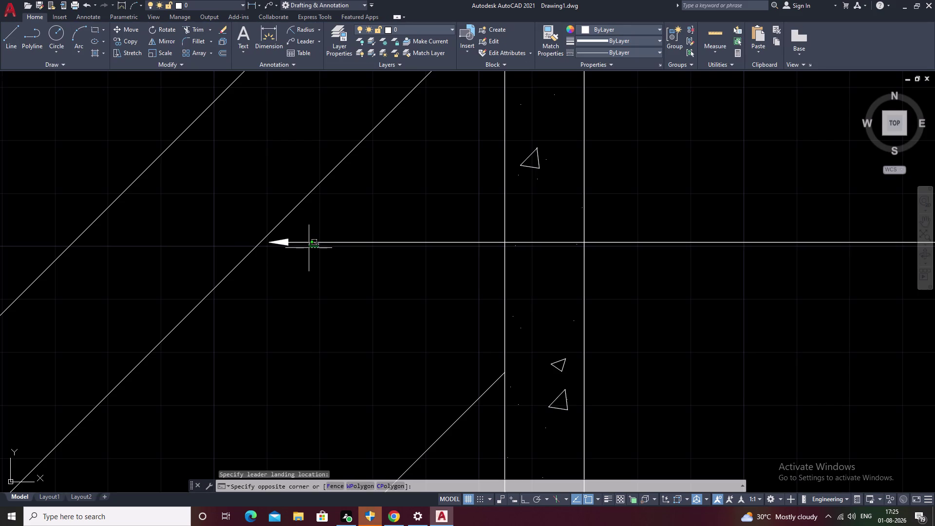
key(ctrl+1)
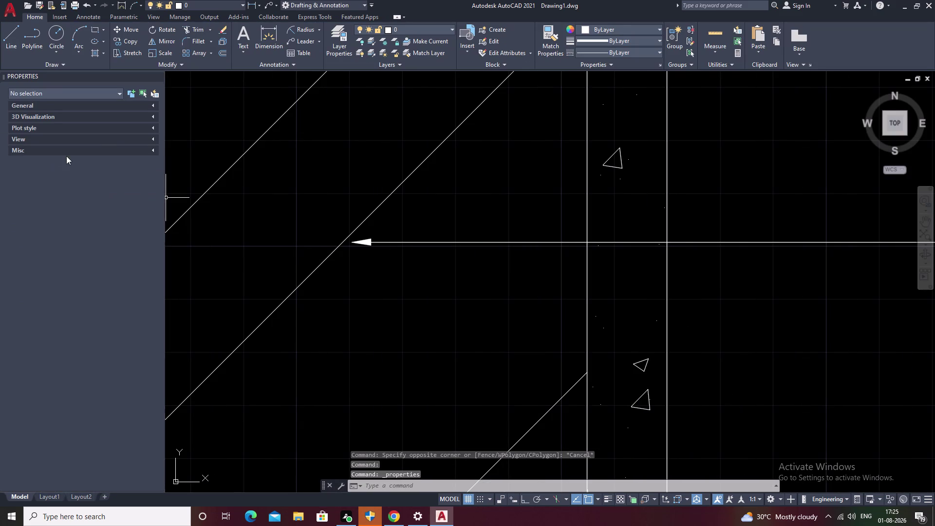
key(Escape)
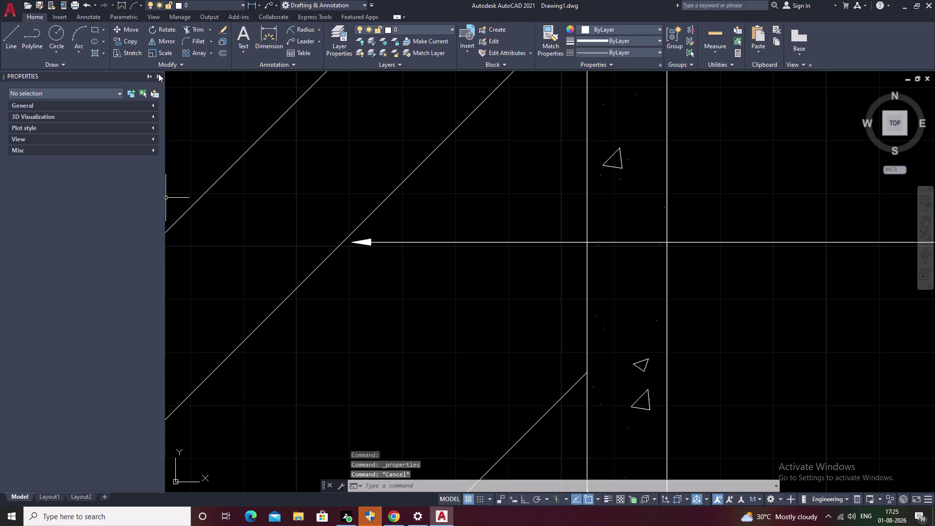
click(158, 74)
scroll(down, 3)
middle_drag(480, 227, 307, 267)
click(428, 259)
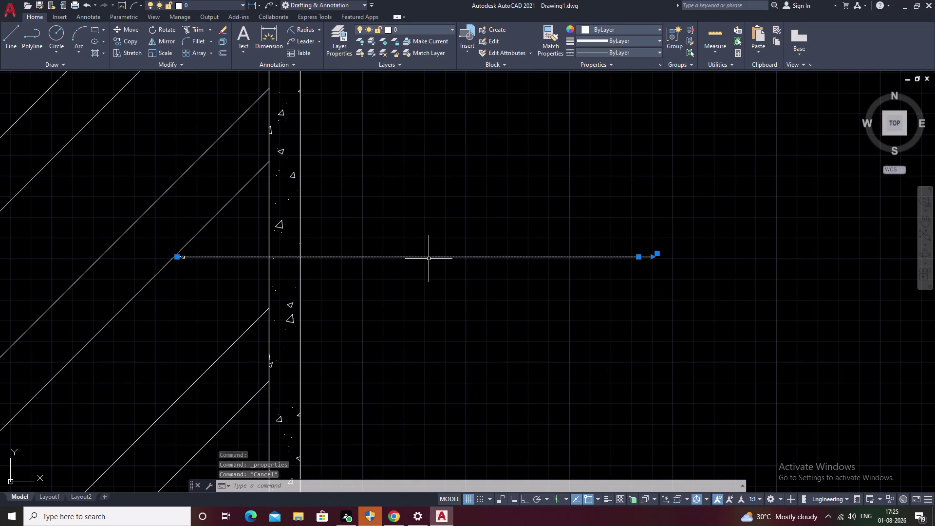
click(461, 210)
key(Escape)
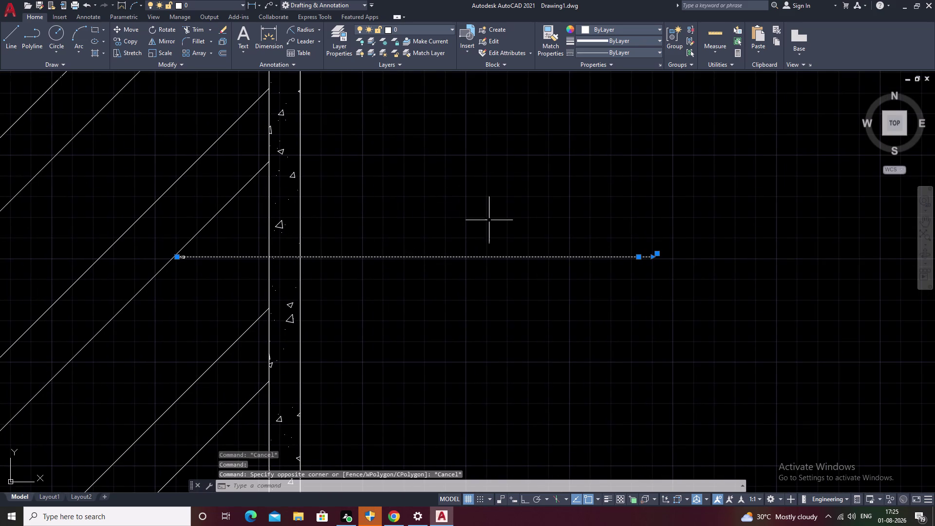
key(Escape)
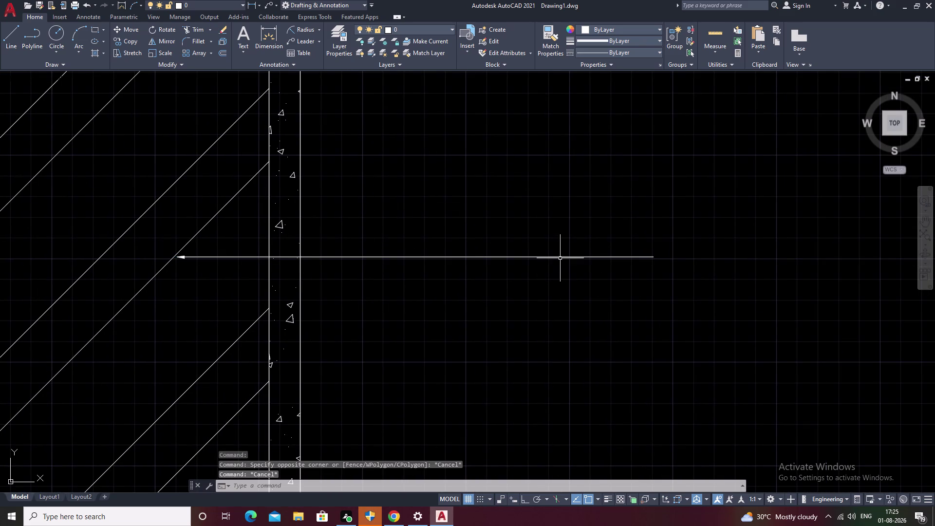
click(560, 258)
key(e)
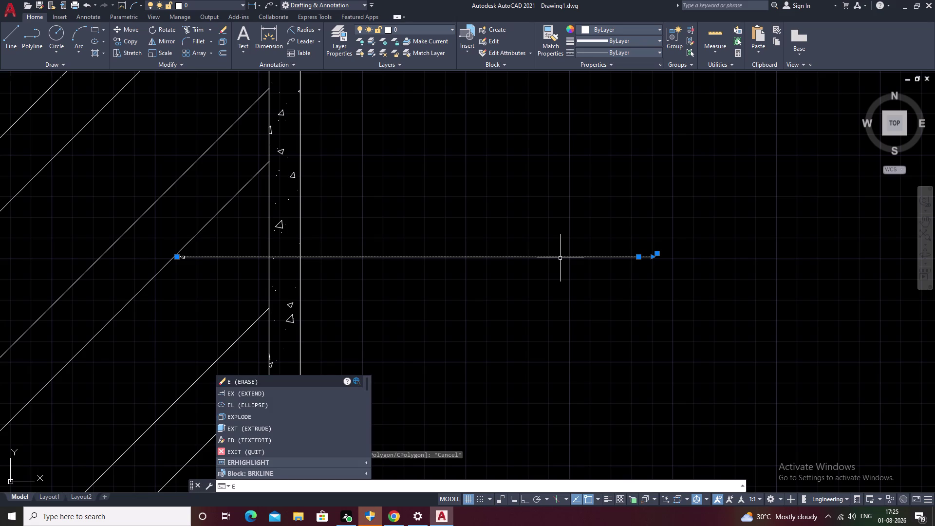
key(space)
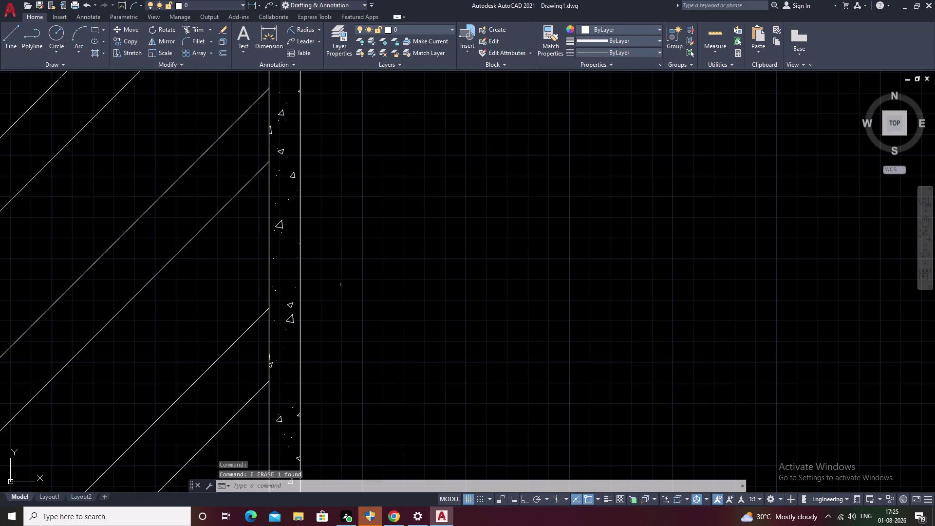
Draw a trial line across the wall, then erase it.
text(L)
key(space)
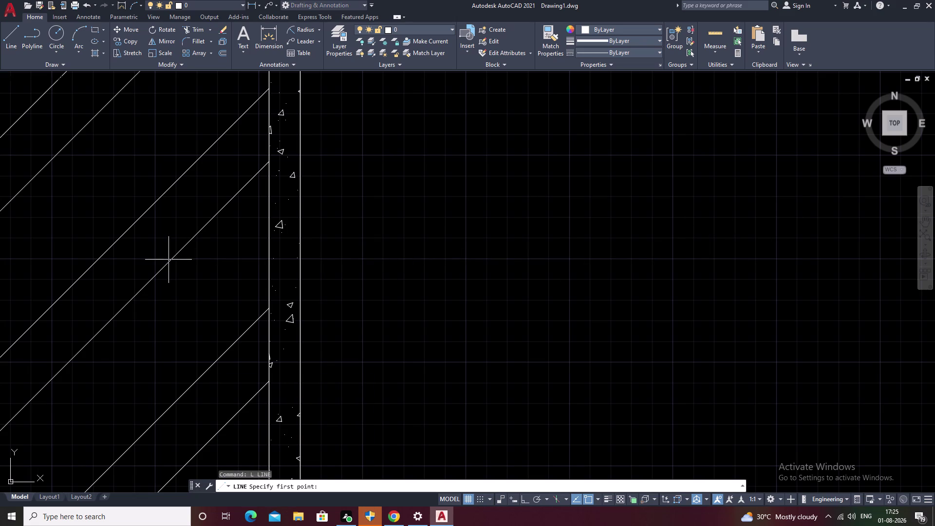
click(169, 261)
click(478, 259)
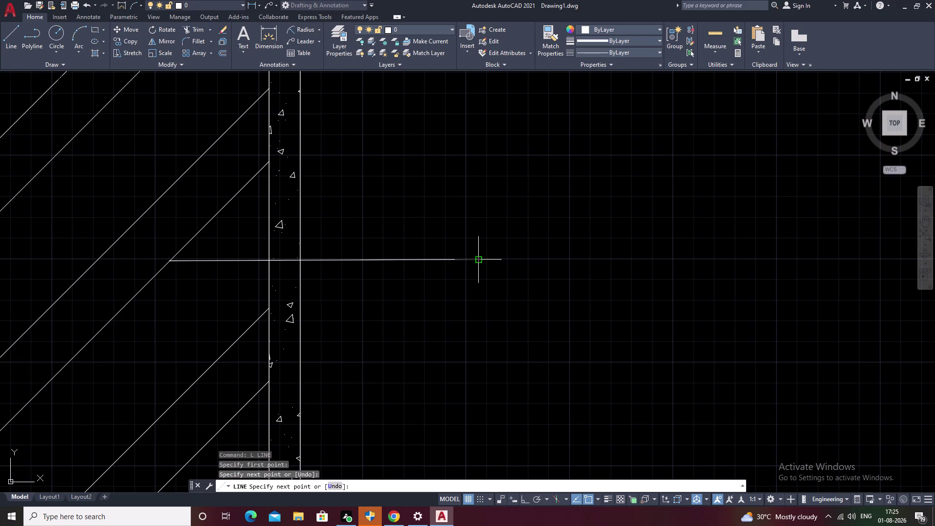
click(445, 263)
scroll(up, 3)
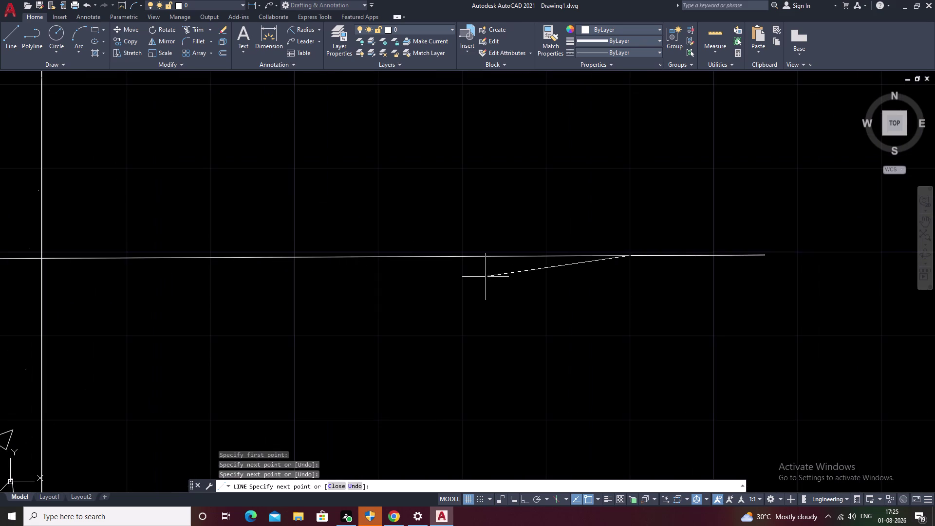
key(Escape)
click(666, 253)
click(667, 258)
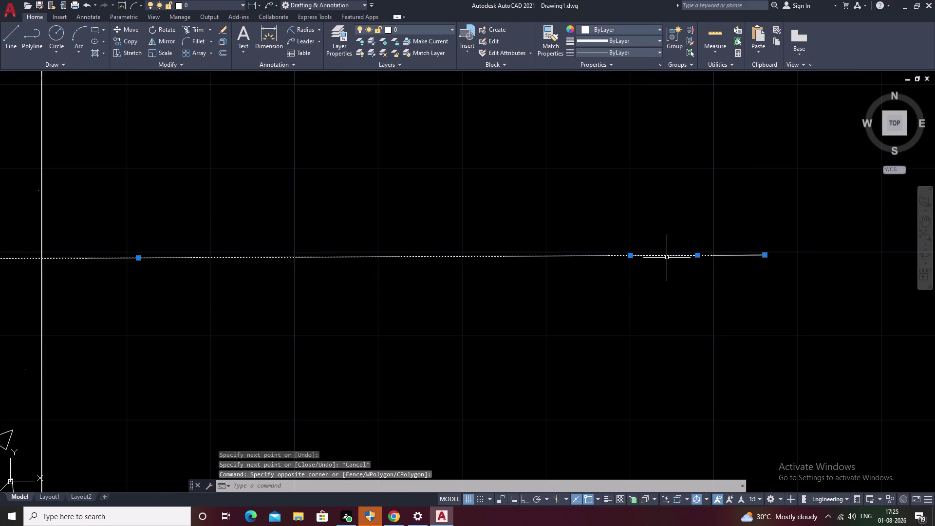
text(E)
key(space)
middle_drag(495, 239, 732, 271)
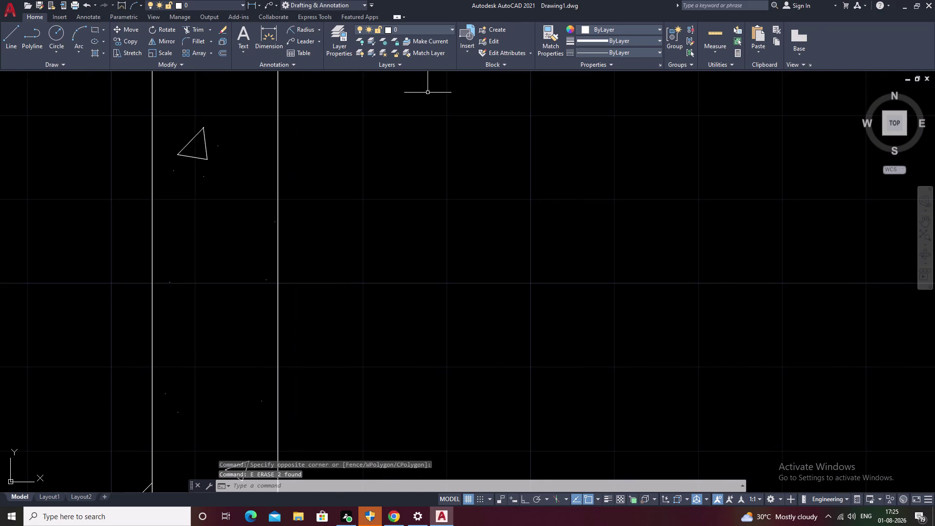
click(298, 43)
scroll(down, 3)
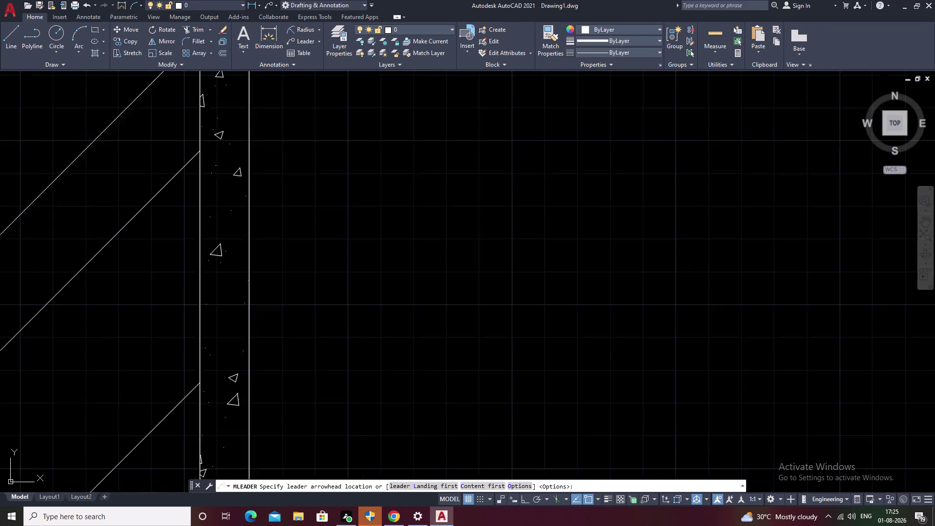
click(93, 258)
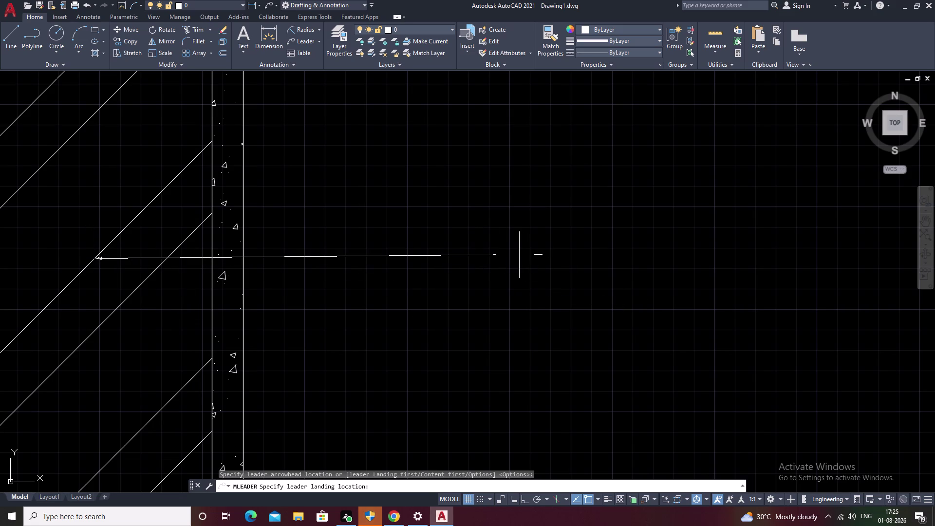
key(F8)
click(519, 255)
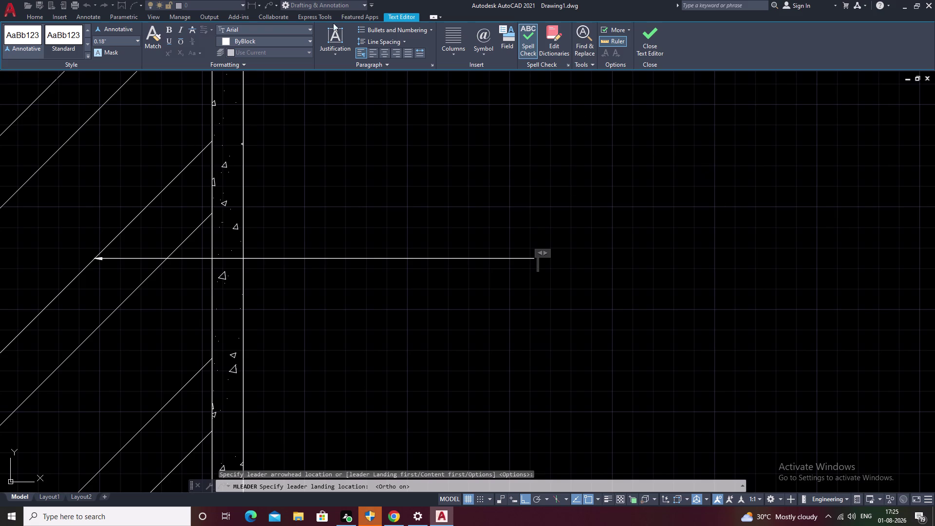
click(111, 43)
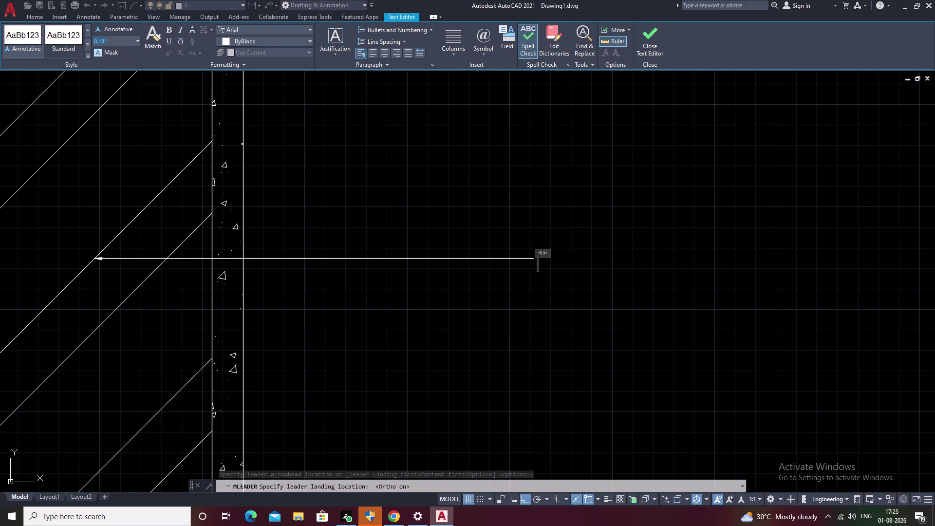
key(BackSpace)
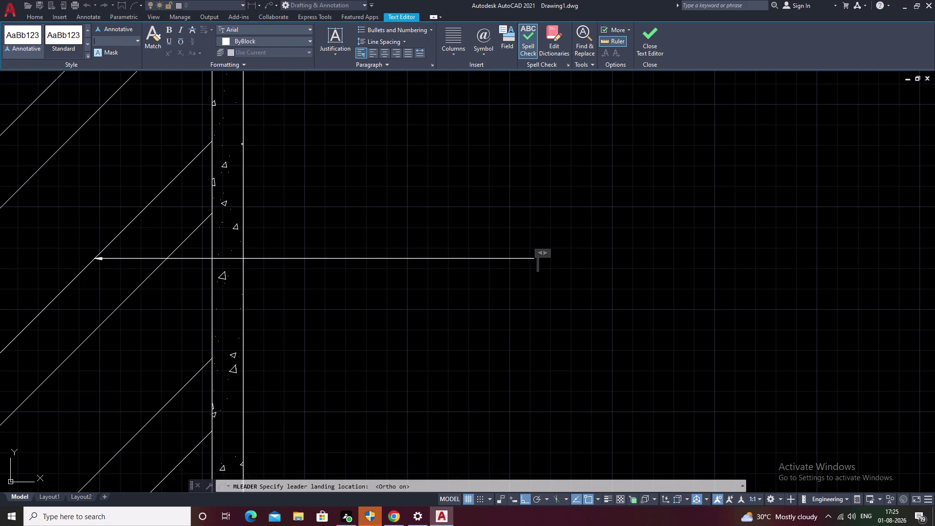
key(2)
click(135, 86)
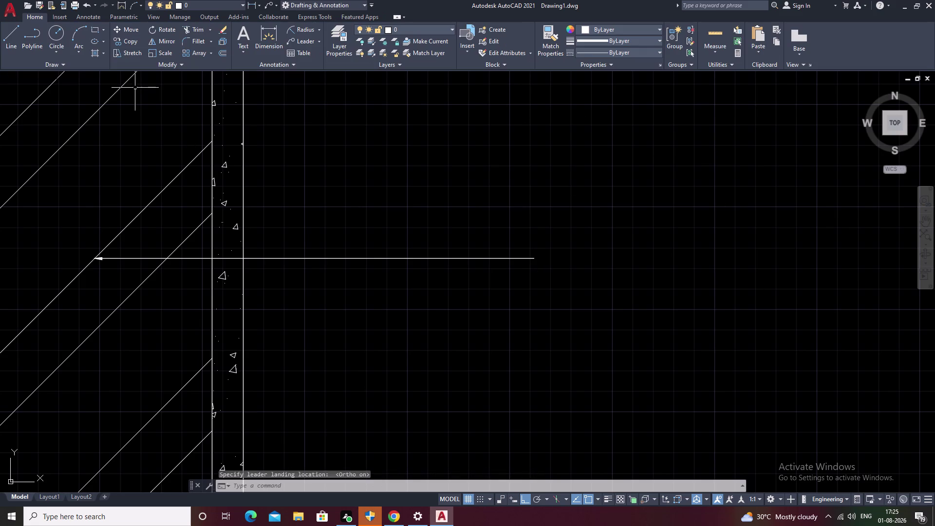
double_click(527, 260)
double_click(487, 231)
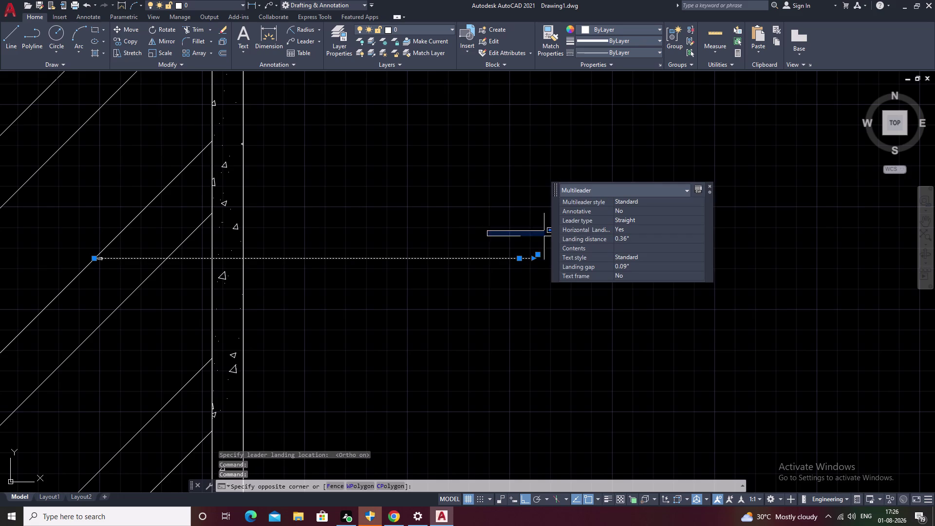
key(Escape)
key(Escape)
double_click(537, 259)
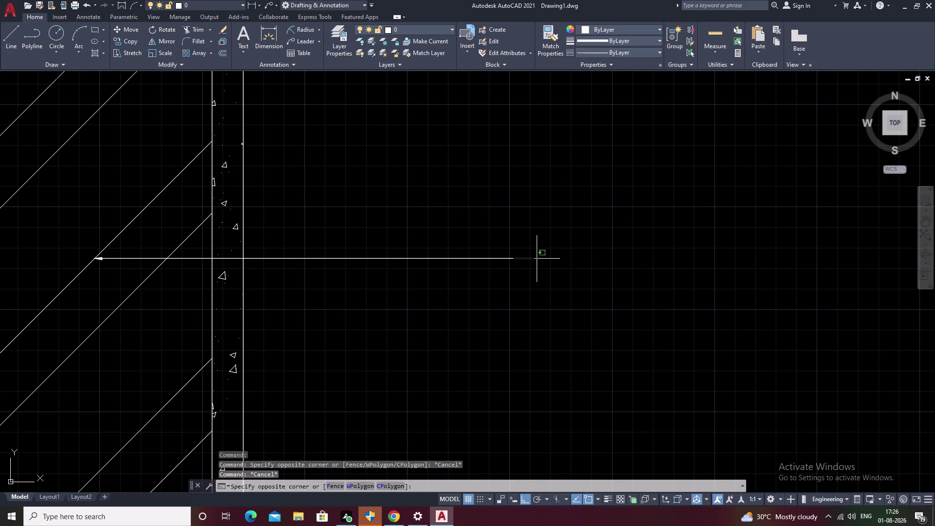
key(Escape)
click(494, 259)
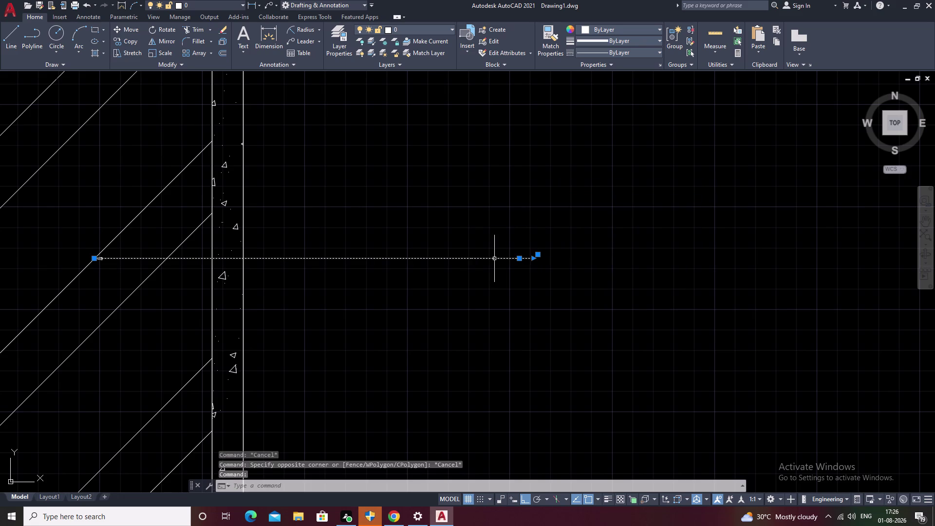
text(E)
key(space)
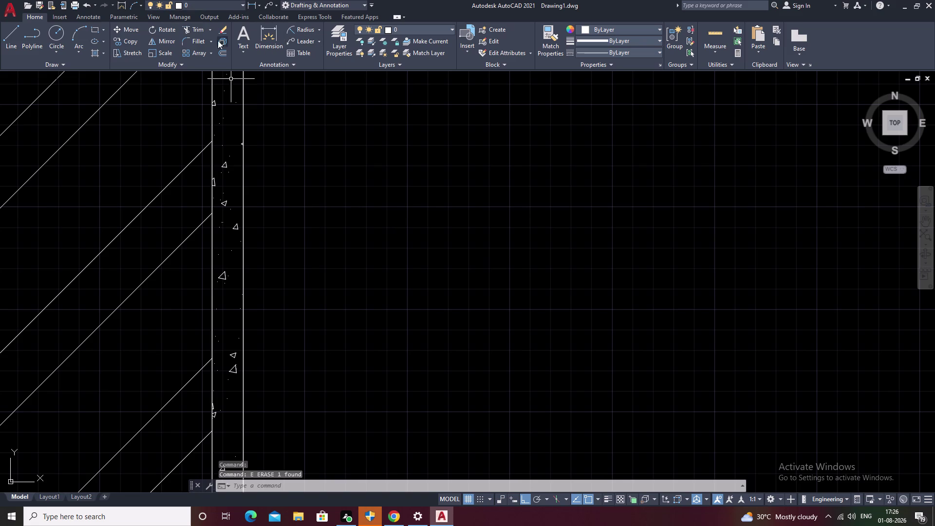
click(310, 43)
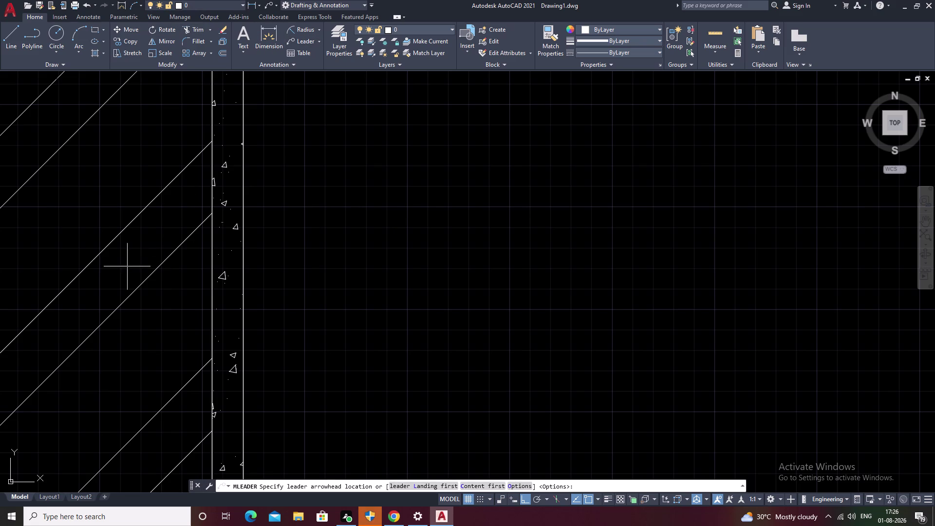
Place the leader arrow on the wall hatch, landing to the right, and type 'BRICK WALL'.
click(123, 231)
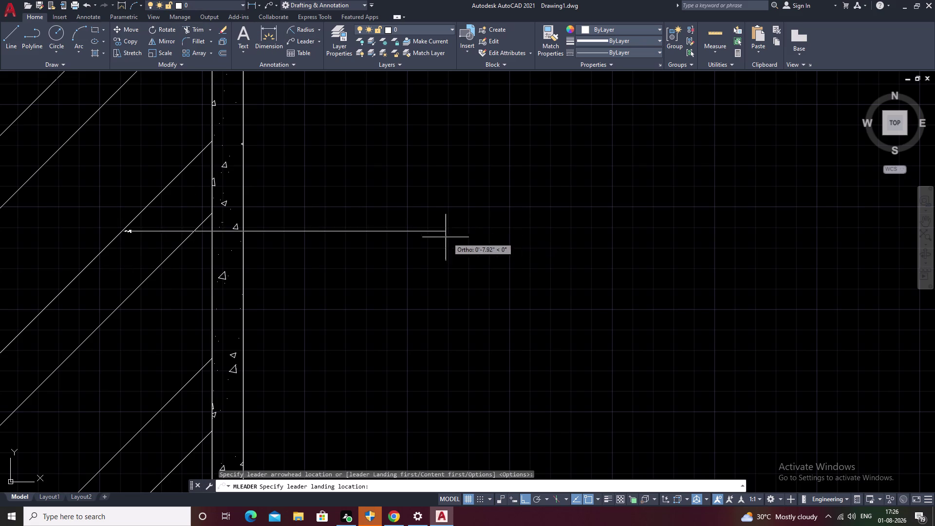
click(437, 238)
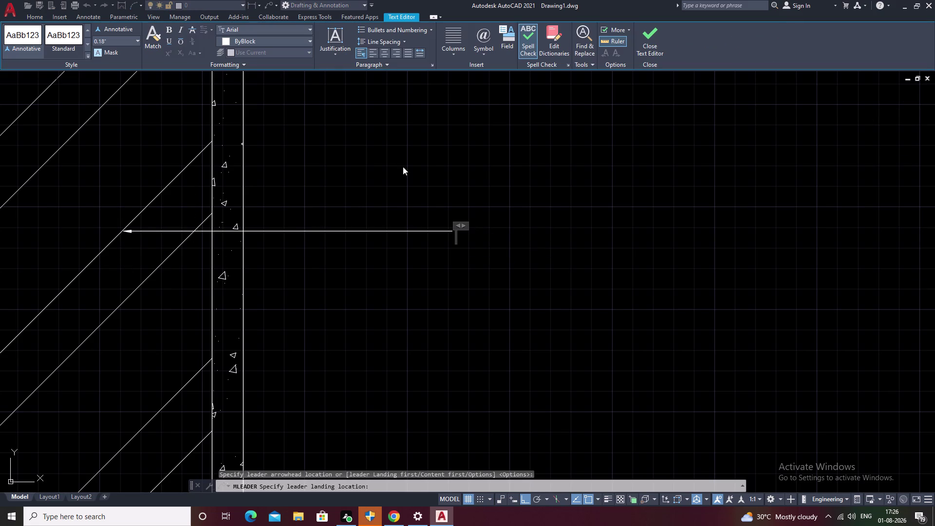
key(b)
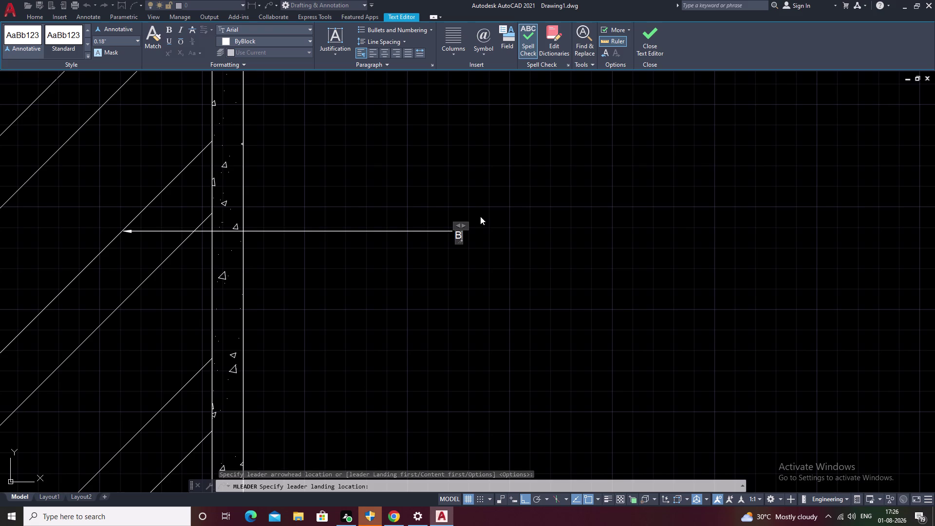
text(R)
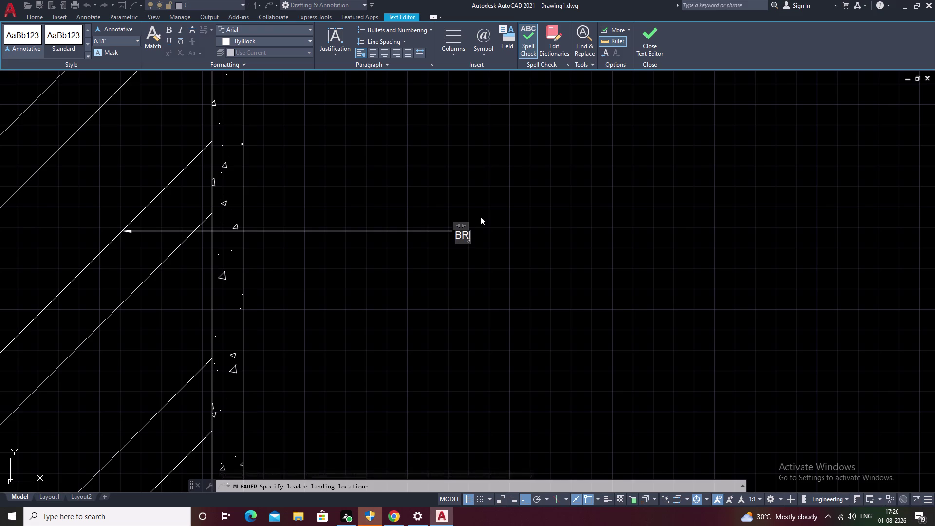
text(ICK)
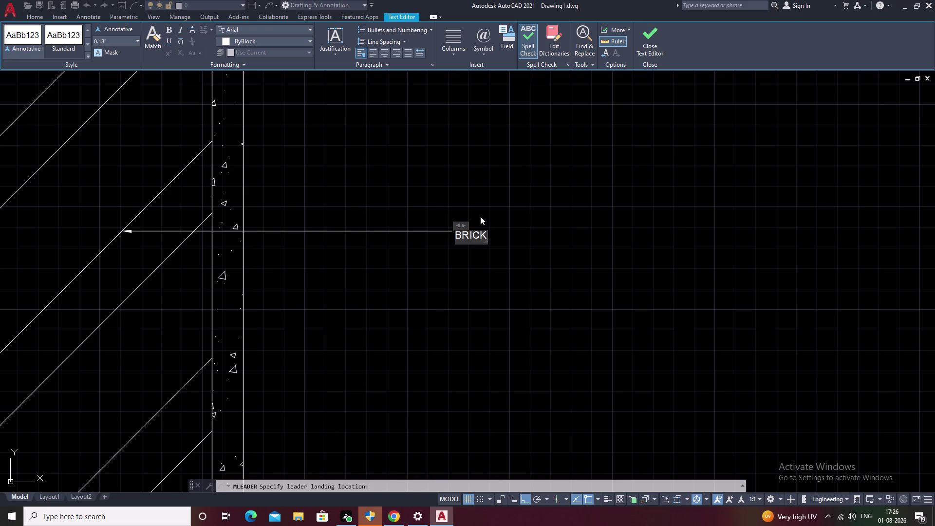
key(space)
text(WAK)
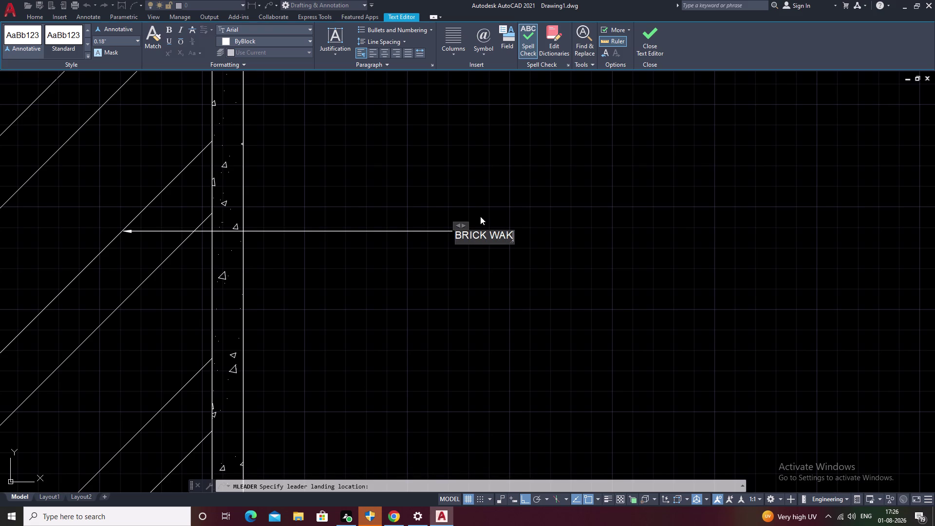
key(BackSpace)
key(a)
key(BackSpace)
text(LL)
key(space)
Finish the note with '- 9"', fixing the inch mark and adding a space before 9.
key(minus)
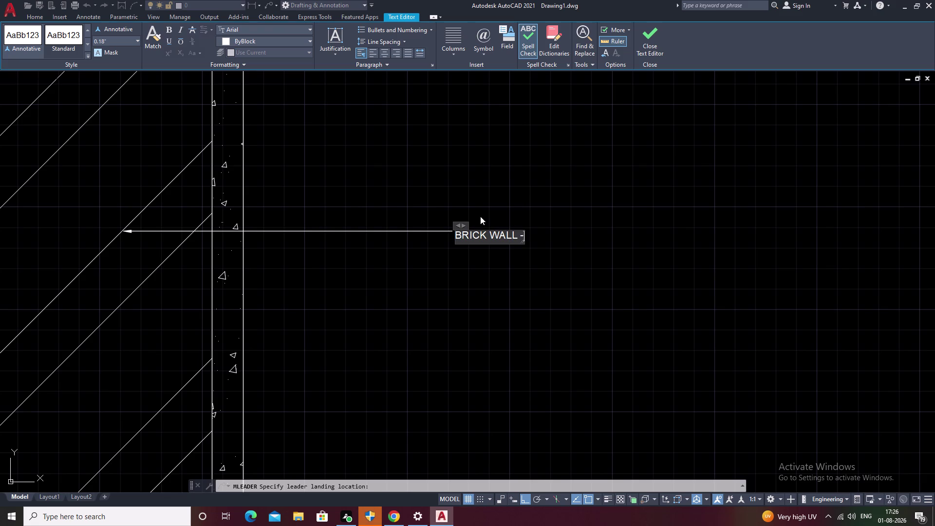
key(9)
key(shift+bar)
key(BackSpace)
key(shift+quotedbl)
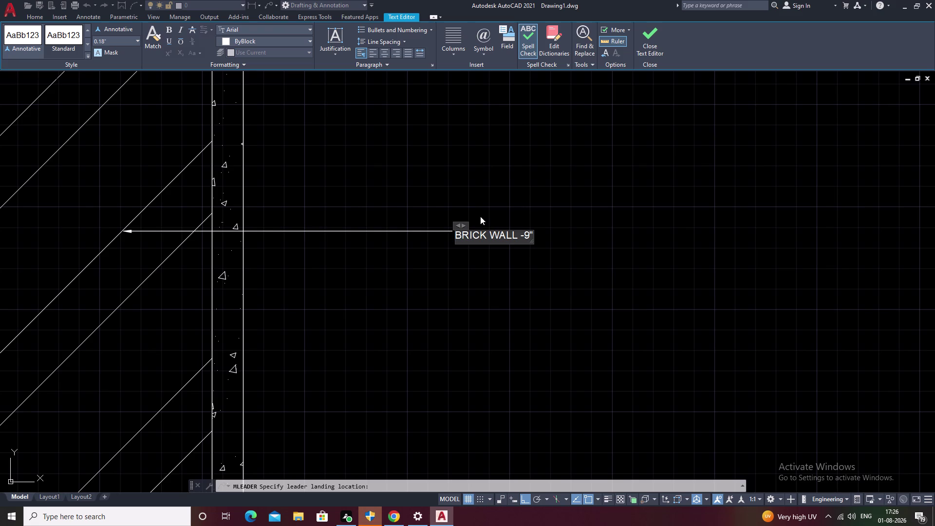
key(space)
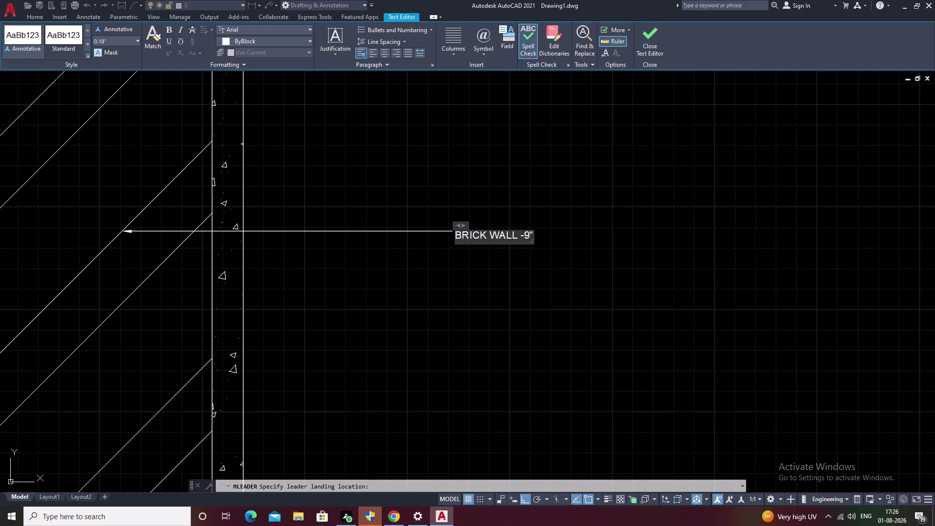
click(524, 237)
key(space)
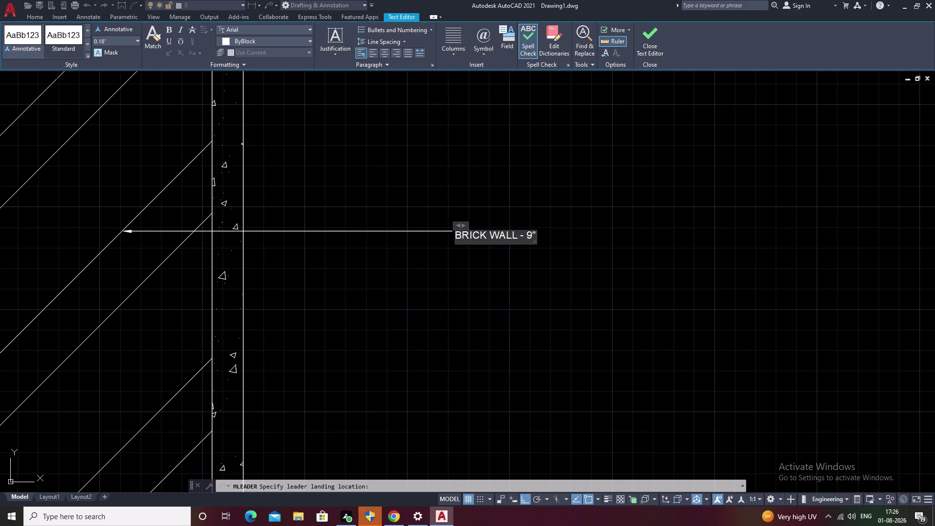
double_click(534, 235)
Select the leader note text and set its height to 2.50".
drag(471, 245, 462, 244)
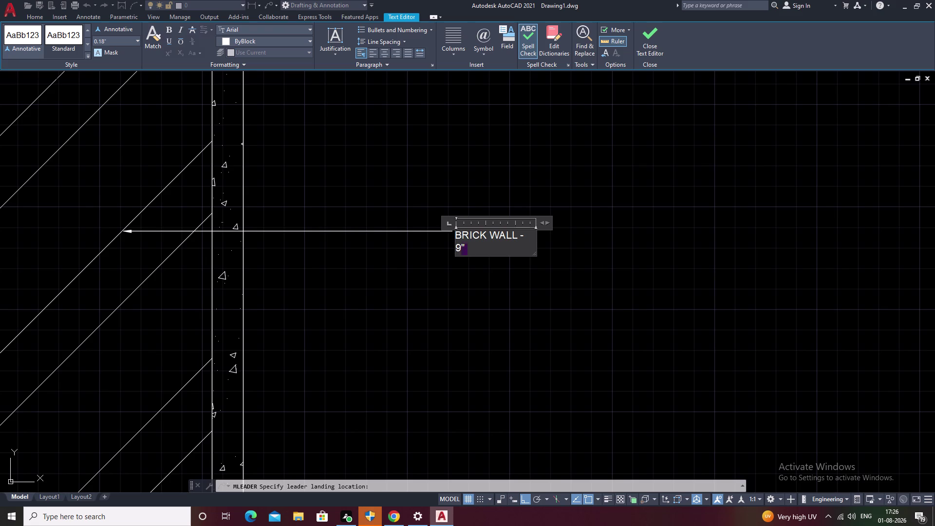
drag(462, 245, 454, 229)
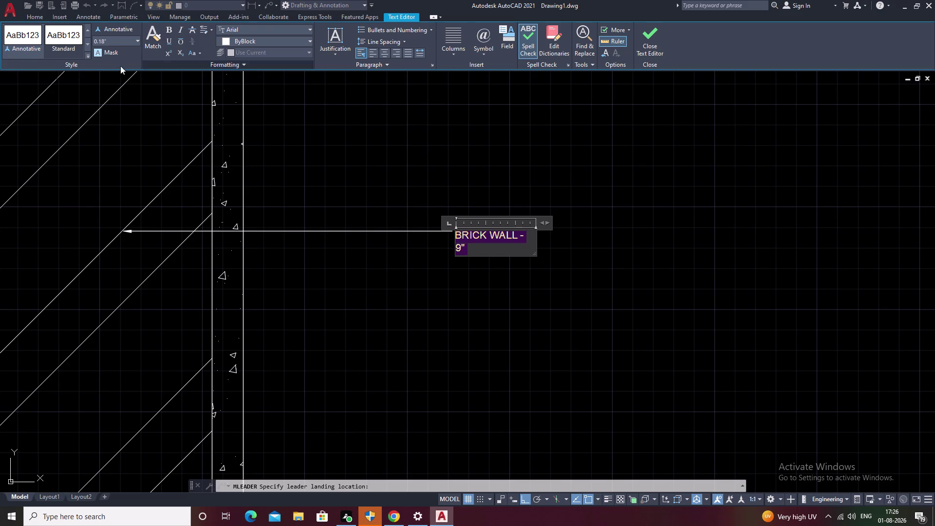
click(136, 40)
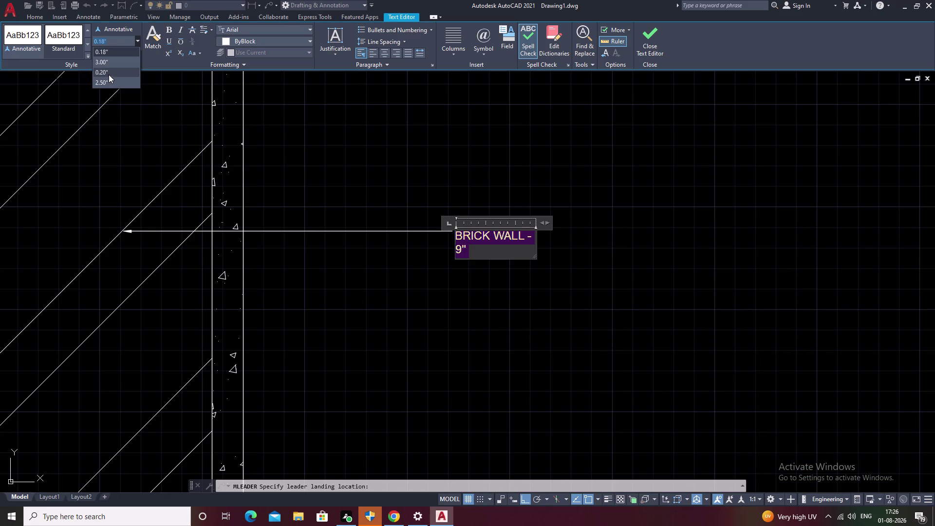
click(109, 79)
Widen the text box so BRICK WALL - 9" fits on one line and finish editing.
scroll(down, 3)
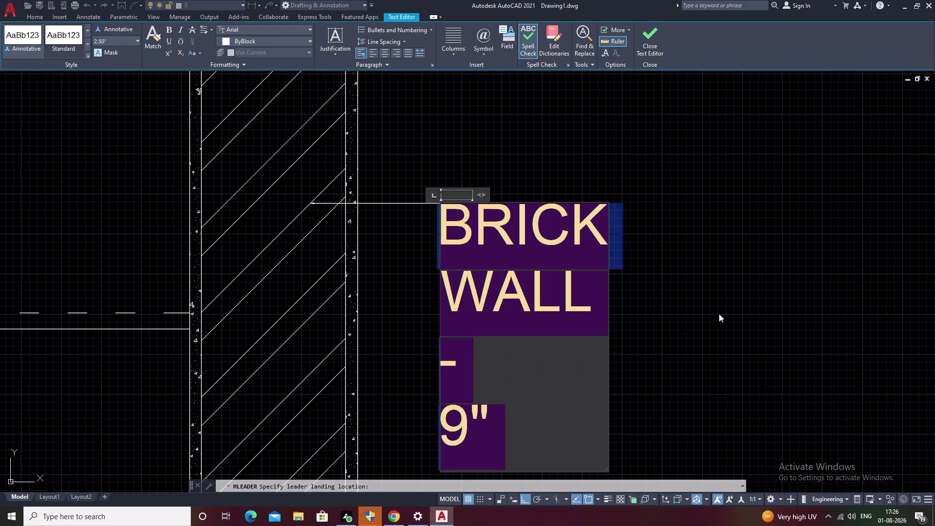
drag(607, 307, 757, 273)
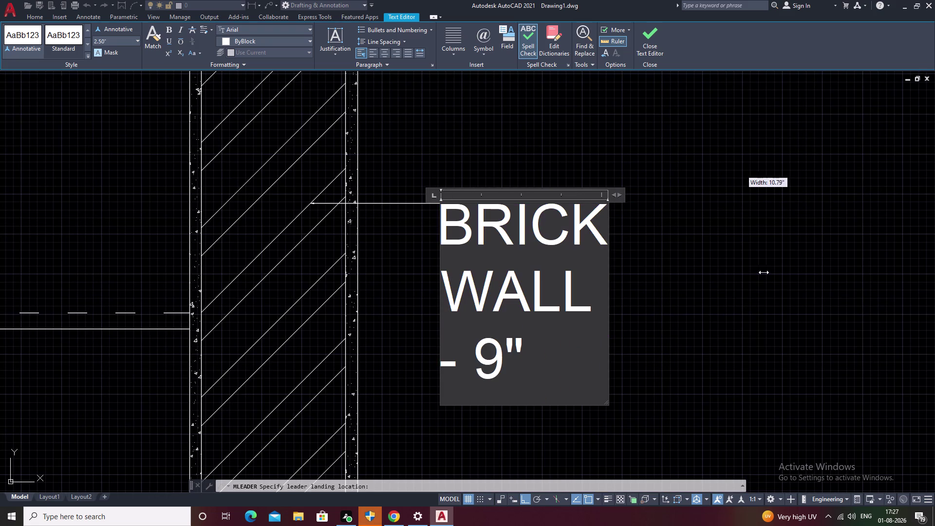
drag(757, 273, 779, 268)
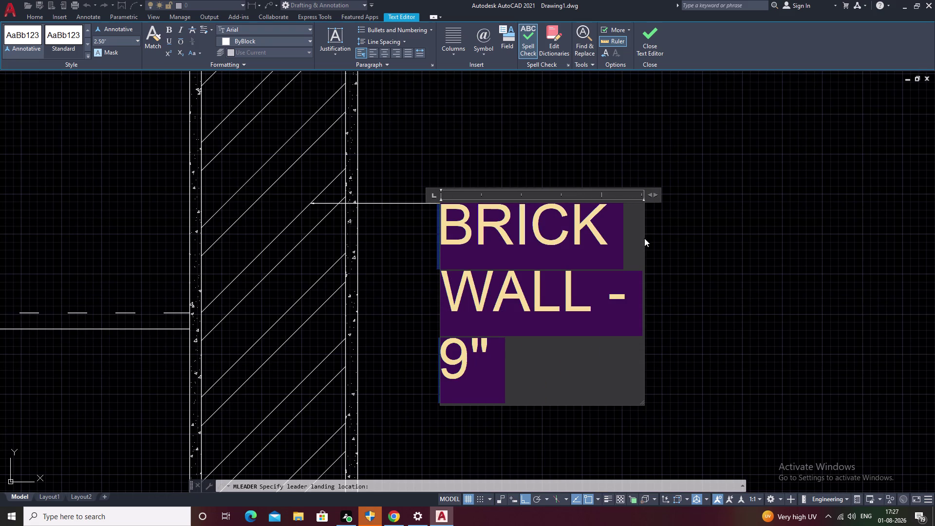
drag(643, 240, 934, 190)
click(934, 190)
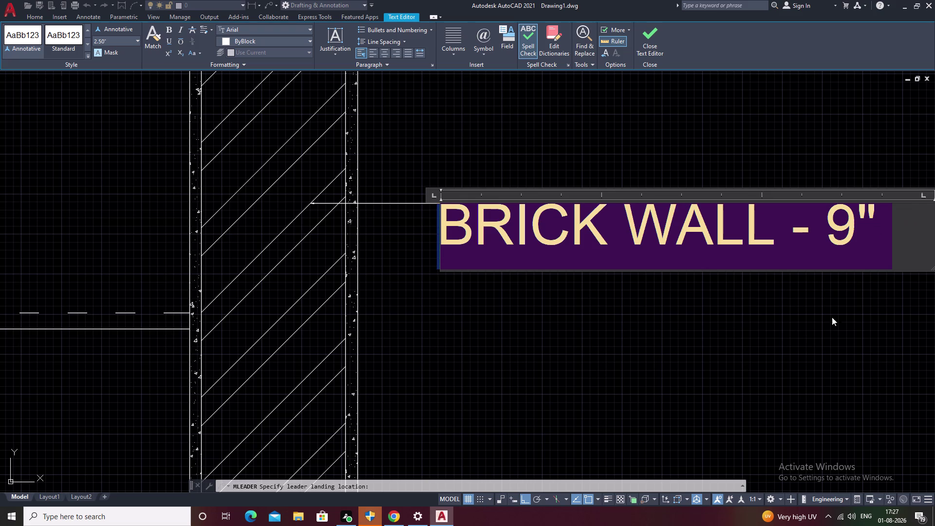
click(830, 333)
scroll(down, 3)
middle_drag(722, 313, 678, 312)
Select the BRICK WALL - 9" leader and bring up the Properties palette with PR.
scroll(down, 3)
middle_drag(682, 313, 568, 291)
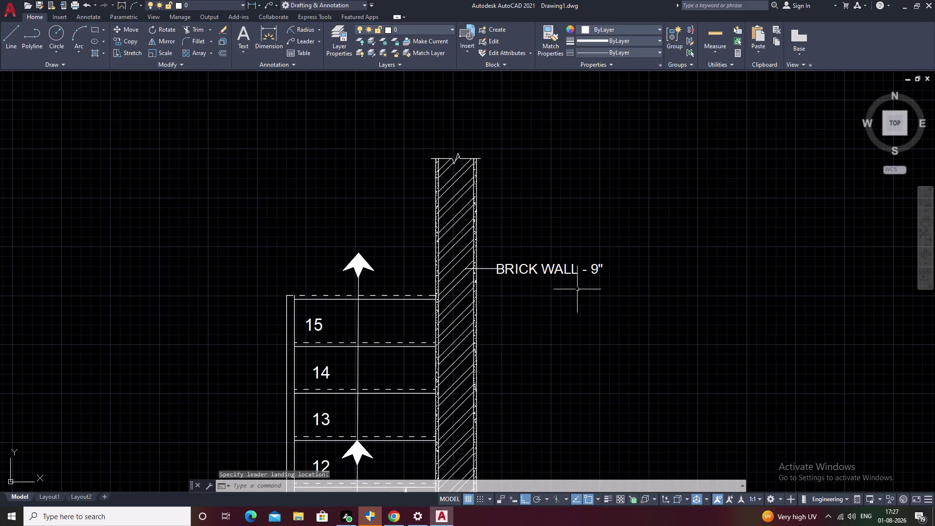
scroll(up, 3)
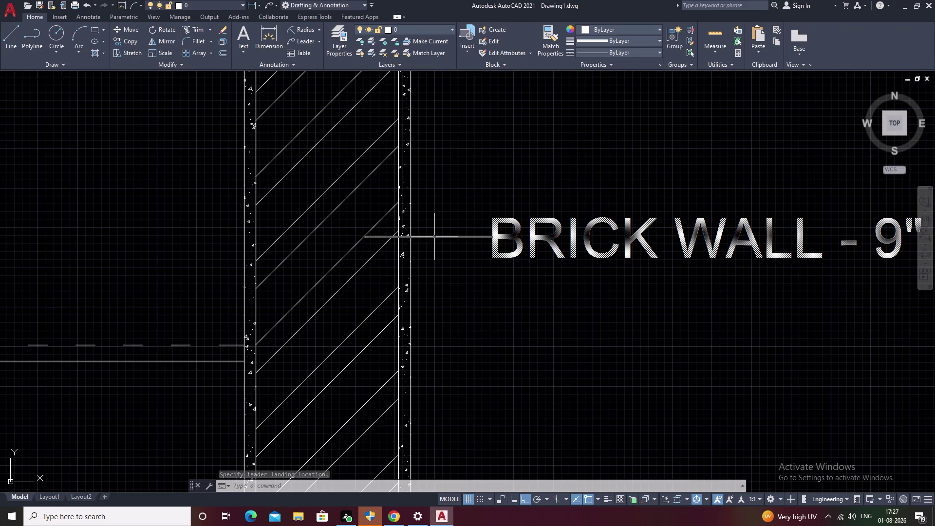
click(434, 236)
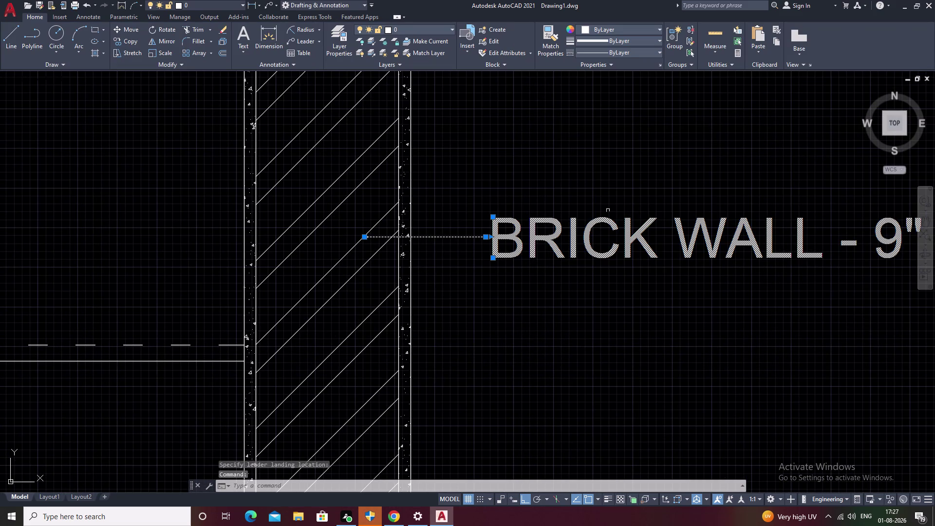
click(618, 65)
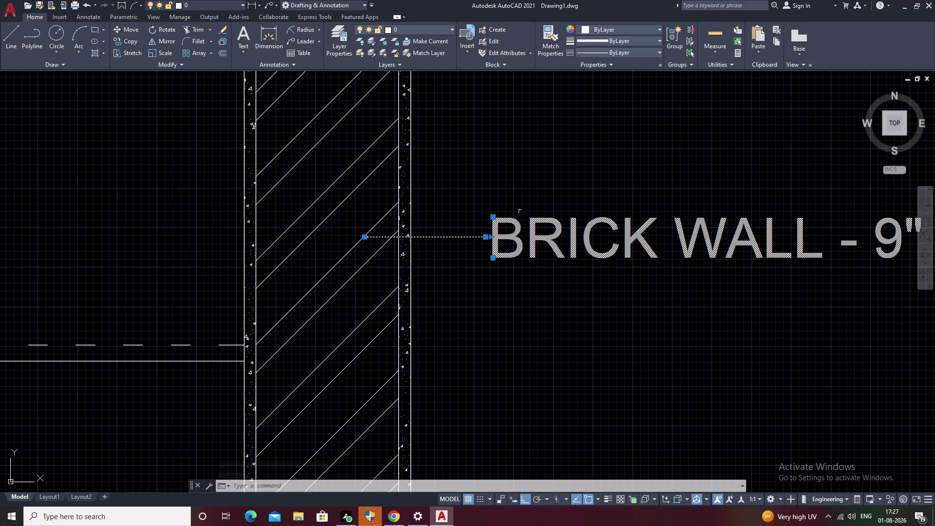
key(Escape)
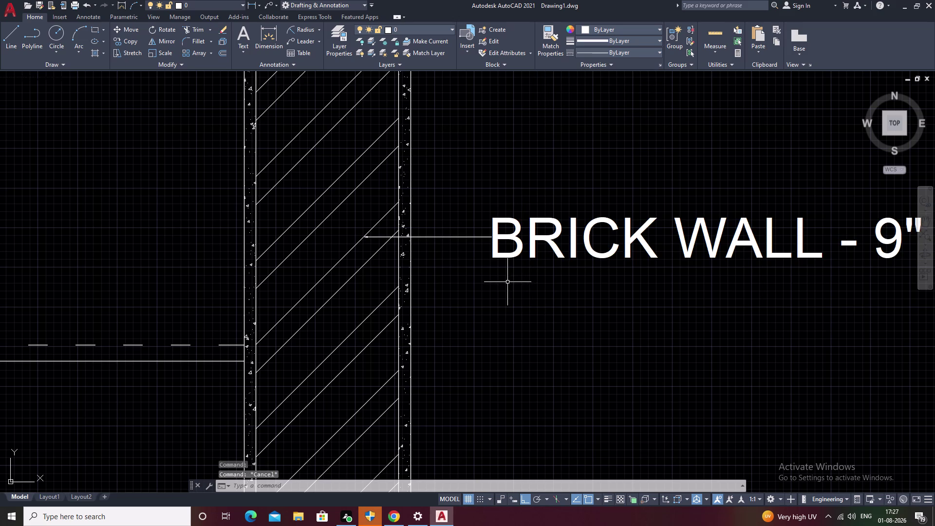
key(p)
text(R)
key(space)
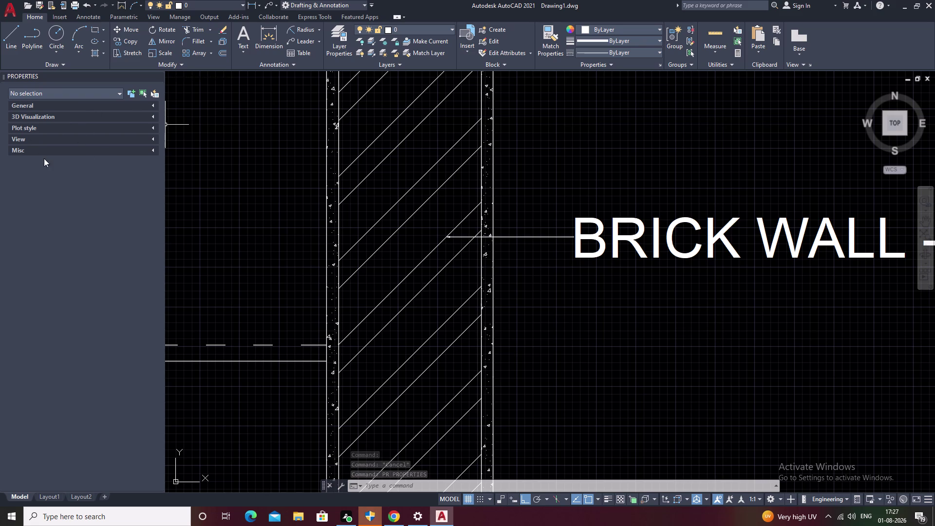
Set the BRICK WALL - 9" leader's arrowhead size to 2.00" in Properties.
key(Escape)
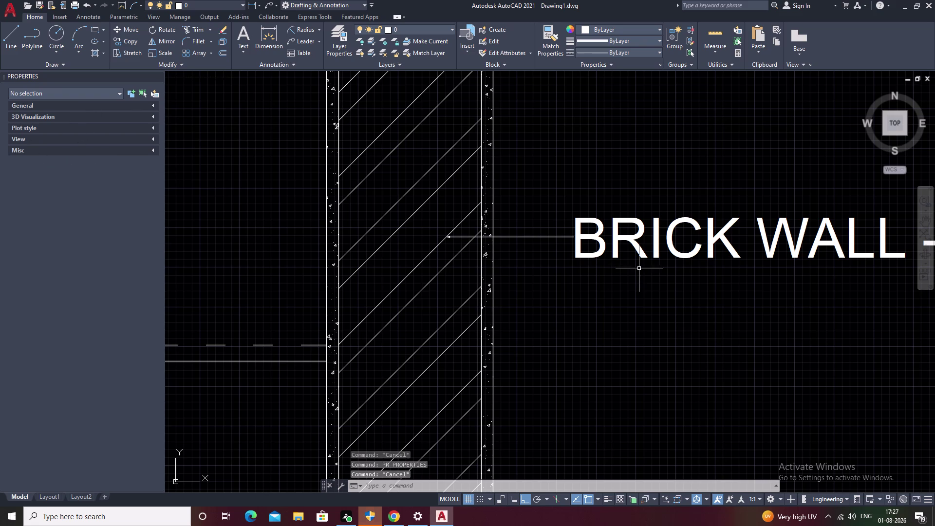
click(604, 234)
click(595, 240)
key(Escape)
click(593, 240)
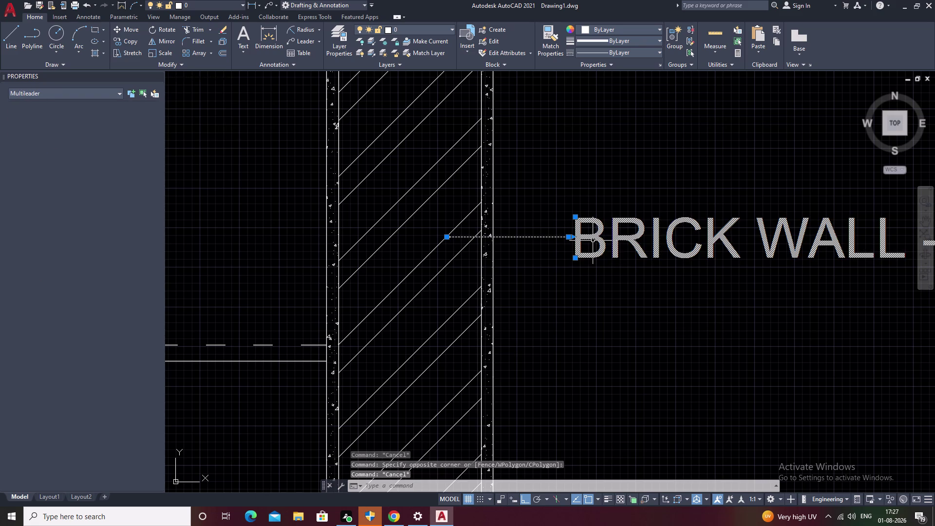
scroll(down, 3)
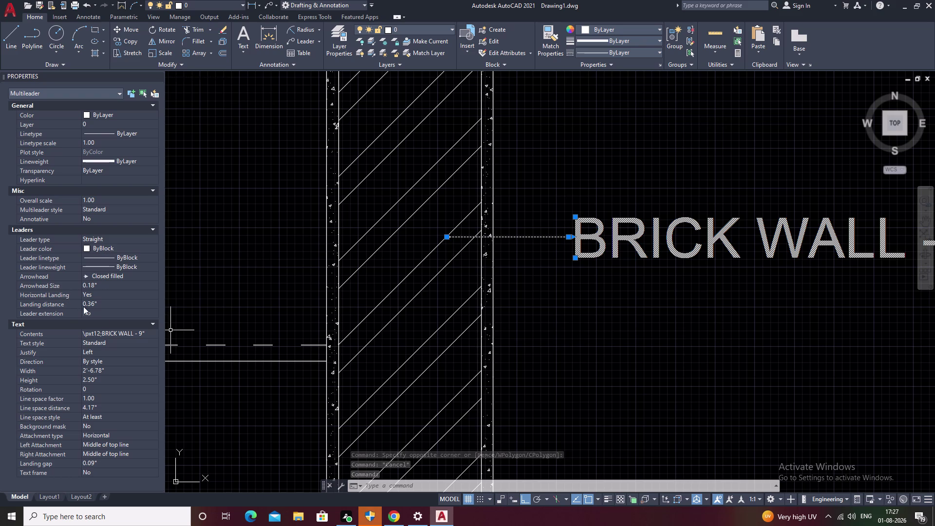
click(102, 283)
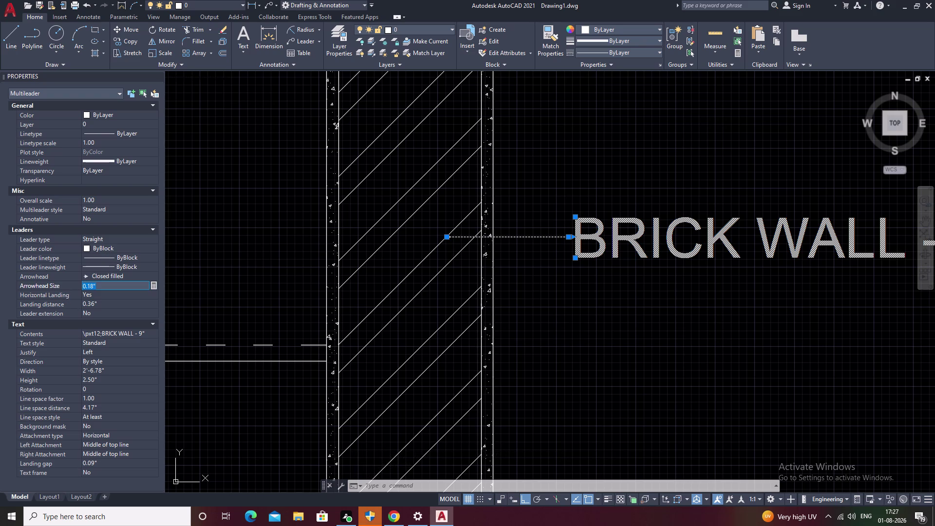
key(BackSpace)
key(2)
click(221, 293)
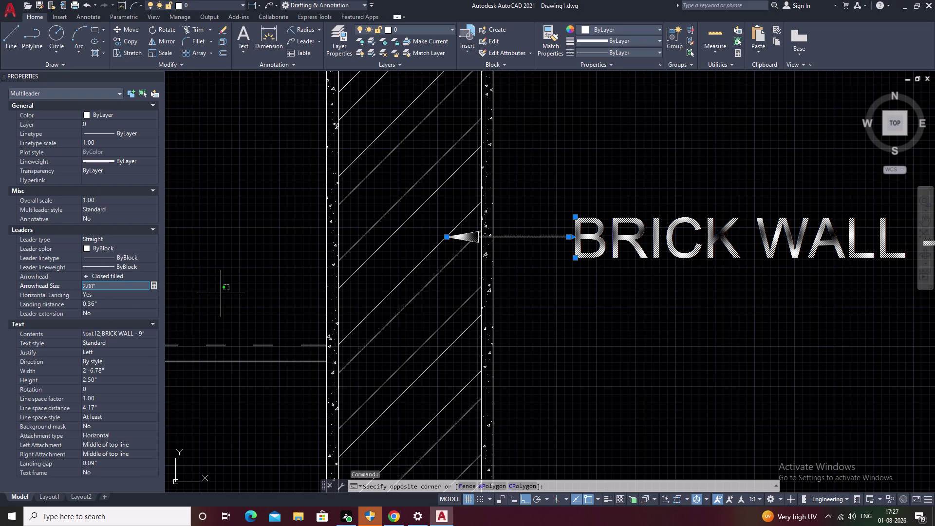
Deselect the leader, close the Properties palette and recentre the view on the wall.
key(Escape)
key(Escape)
key(Escape)
middle_drag(567, 336, 503, 337)
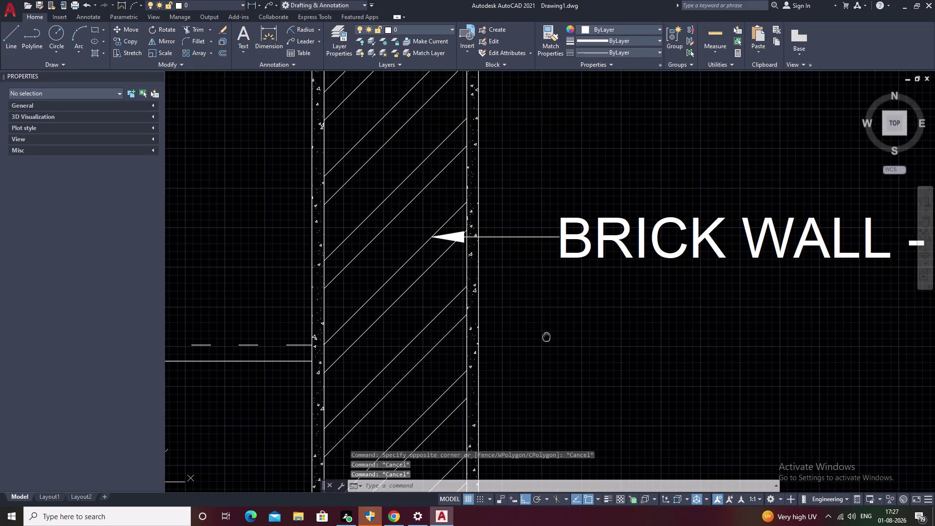
middle_drag(503, 337, 258, 362)
scroll(down, 3)
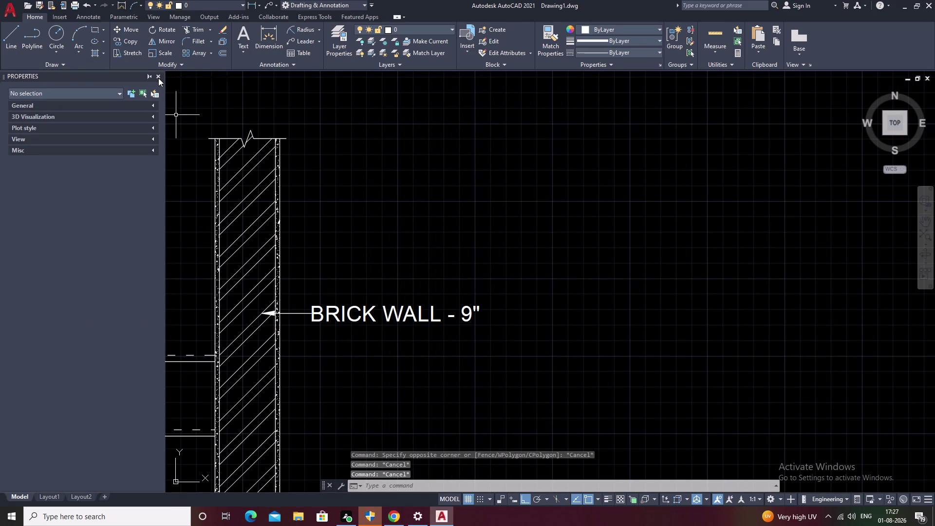
click(159, 75)
middle_drag(322, 273, 328, 223)
middle_drag(324, 330, 326, 328)
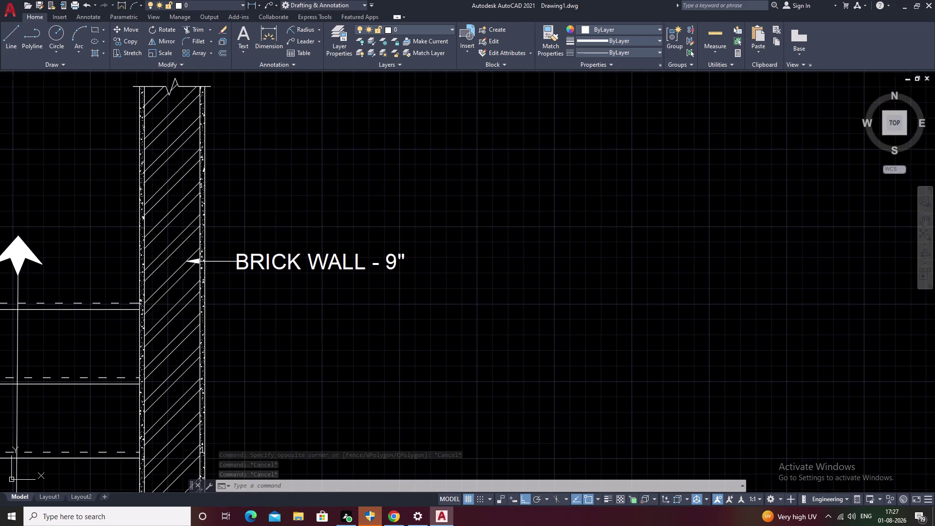
middle_drag(326, 328, 326, 325)
double_click(319, 259)
Start a new multileader with its arrowhead on the wall and landing to the right.
click(323, 321)
key(Escape)
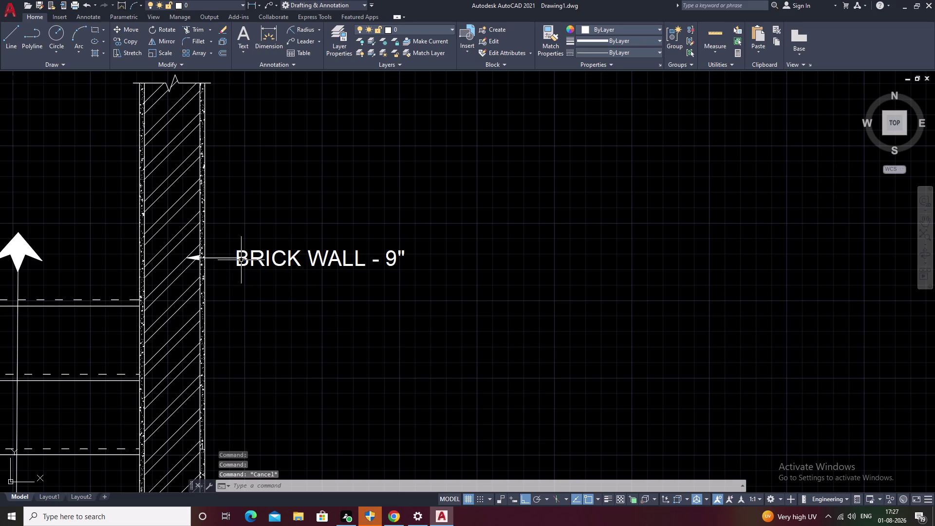
scroll(up, 3)
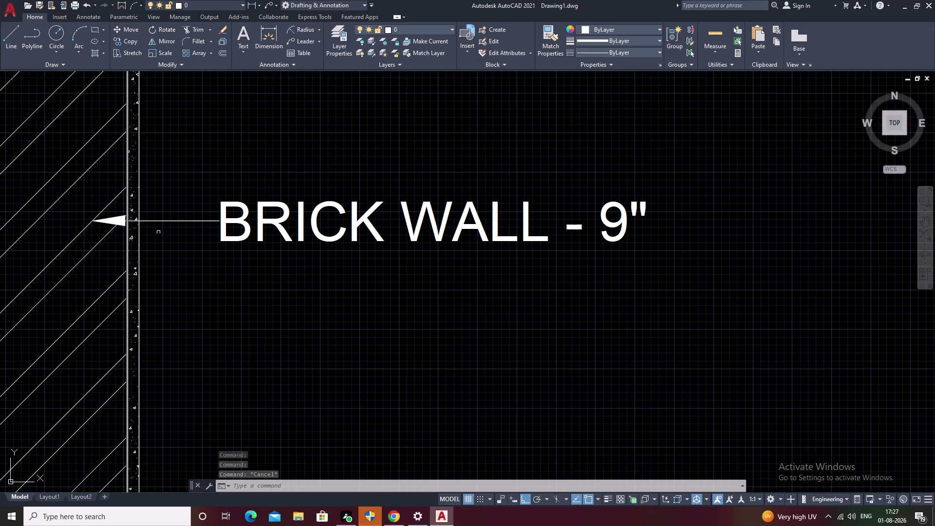
click(300, 40)
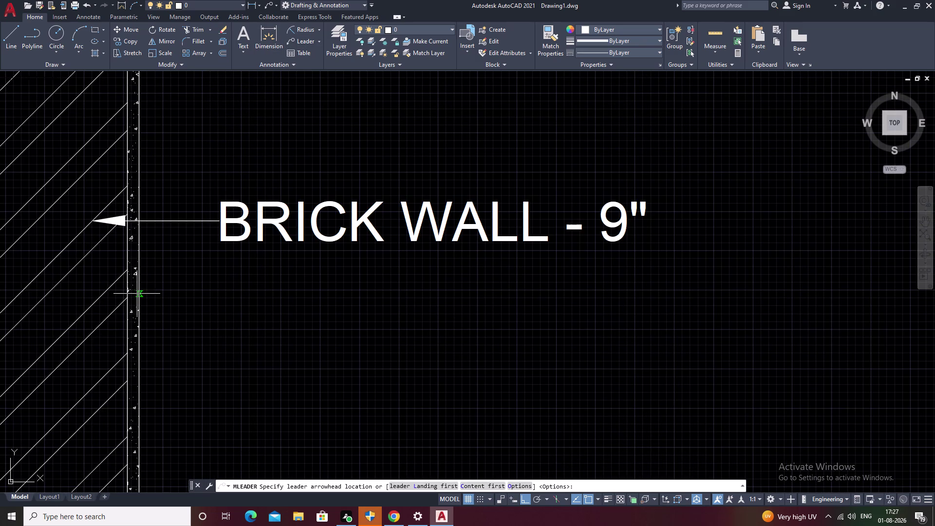
click(133, 296)
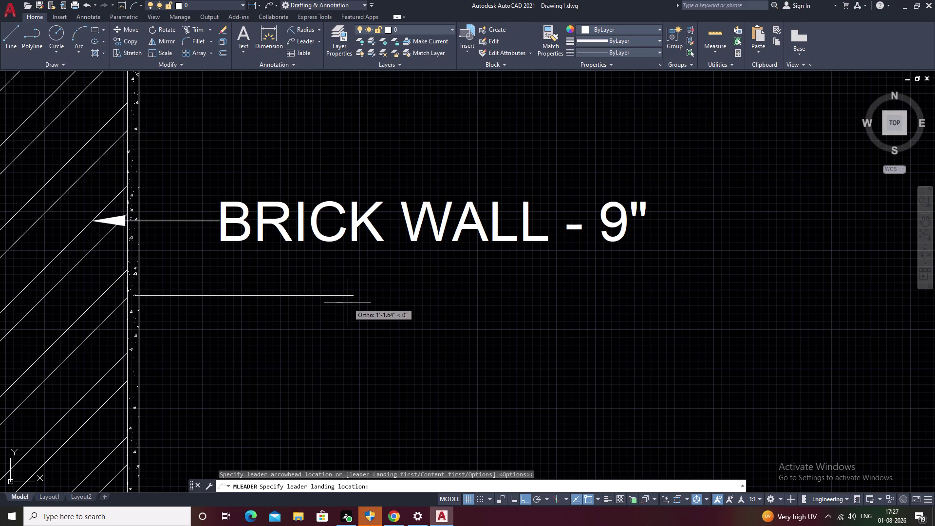
click(348, 302)
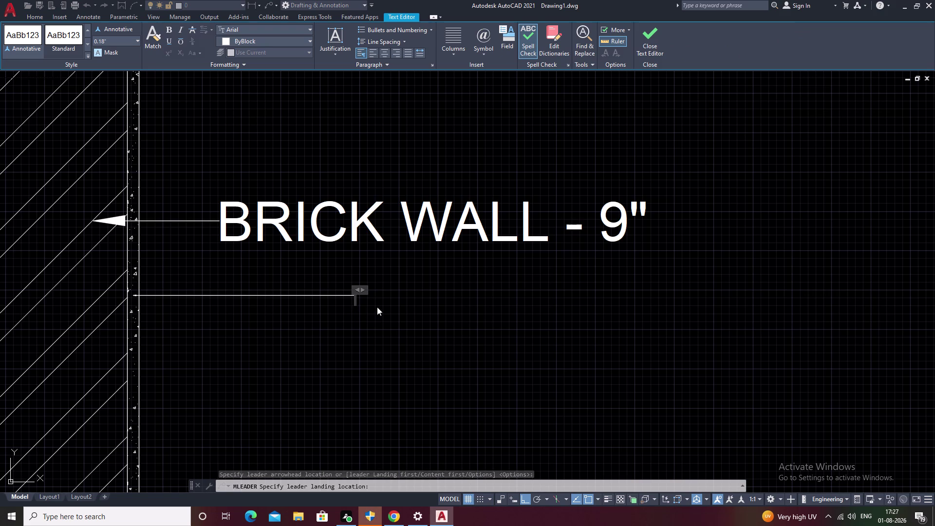
Type the leader note CEMENT PLASTER - .75".
text(CEMENT)
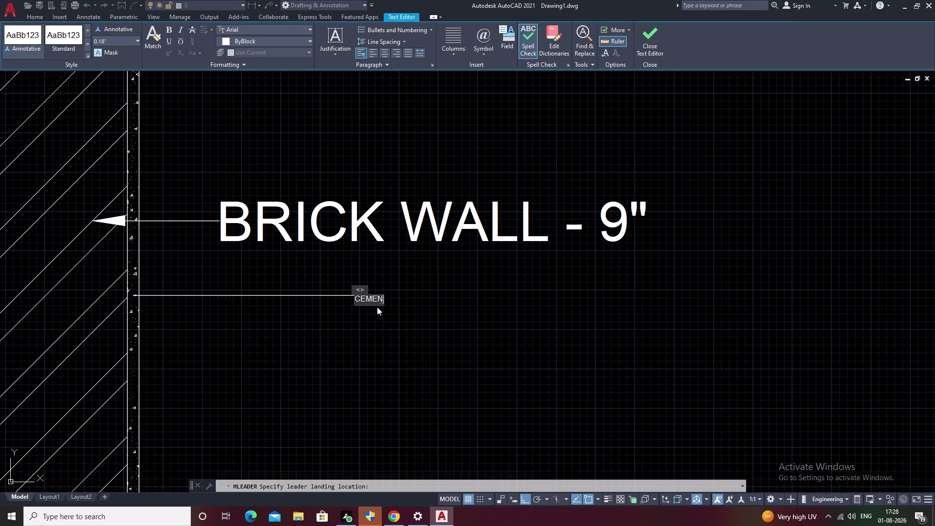
key(space)
text(PL)
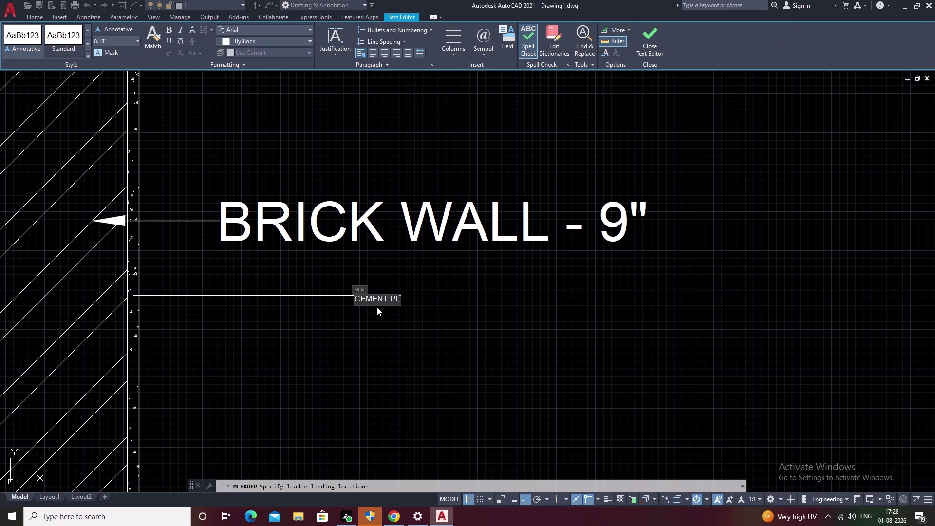
text(A)
key(t)
key(BackSpace)
text(ST)
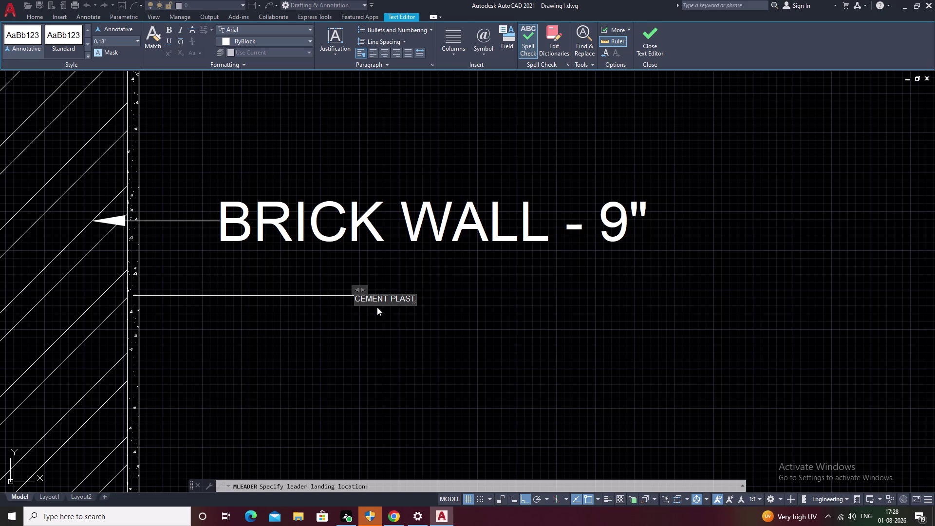
text(ER)
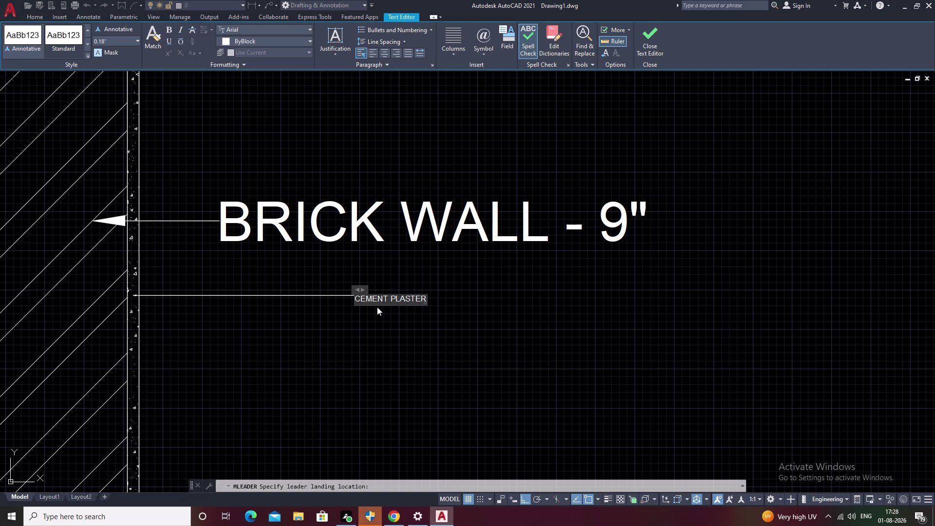
key(space)
text(-)
key(space)
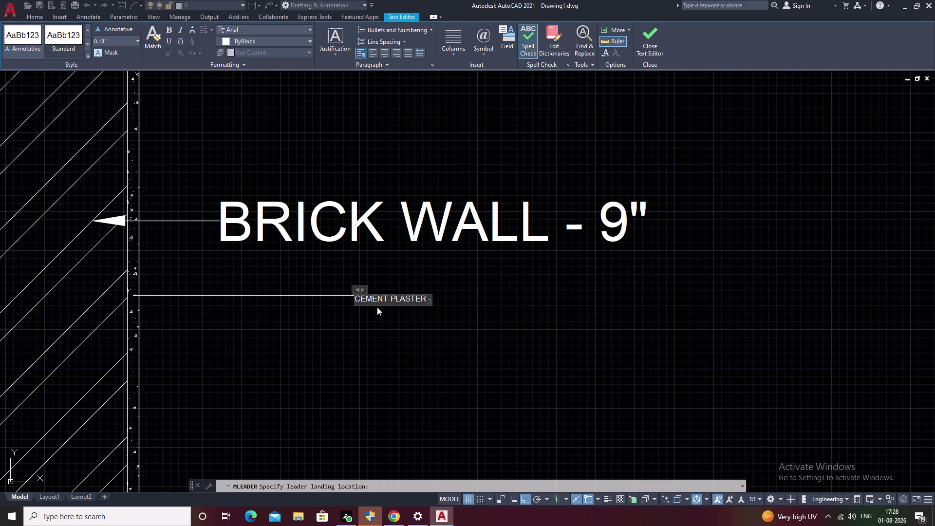
text(.75)
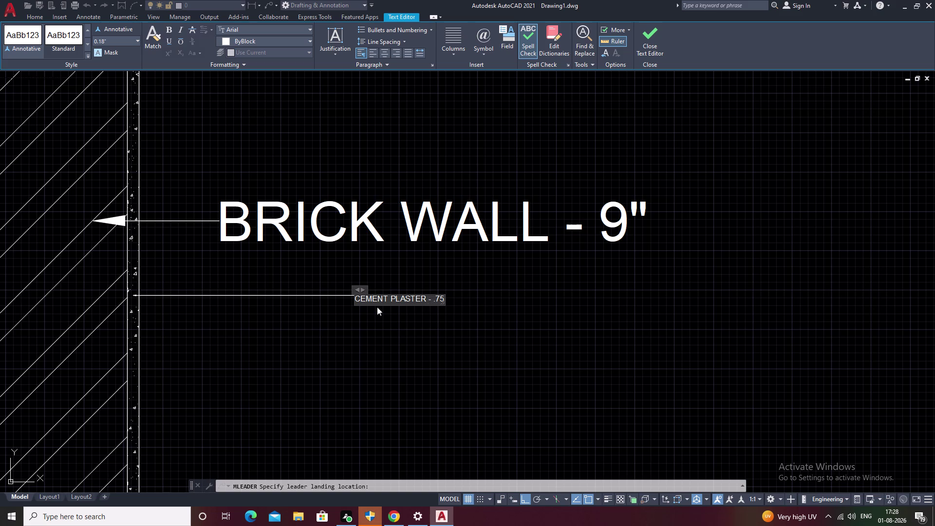
key(shift+quotedbl)
Finish editing the CEMENT PLASTER label text, then reopen it for editing.
scroll(up, 3)
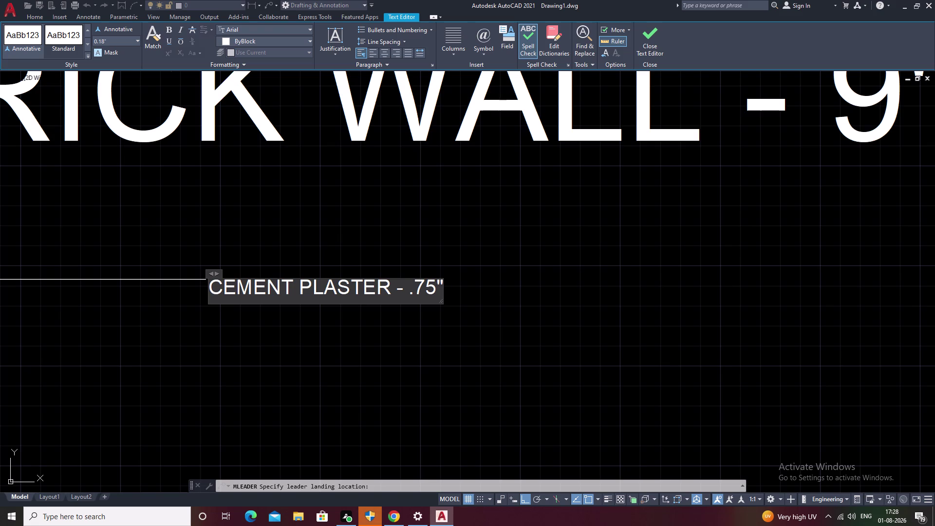
drag(439, 287, 404, 288)
right_click(439, 288)
click(409, 290)
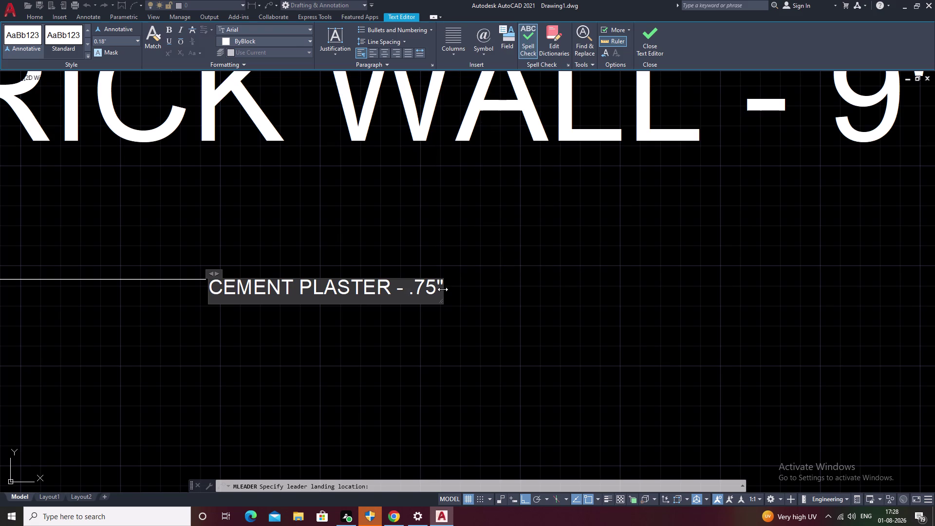
double_click(442, 289)
drag(444, 290, 612, 293)
double_click(313, 278)
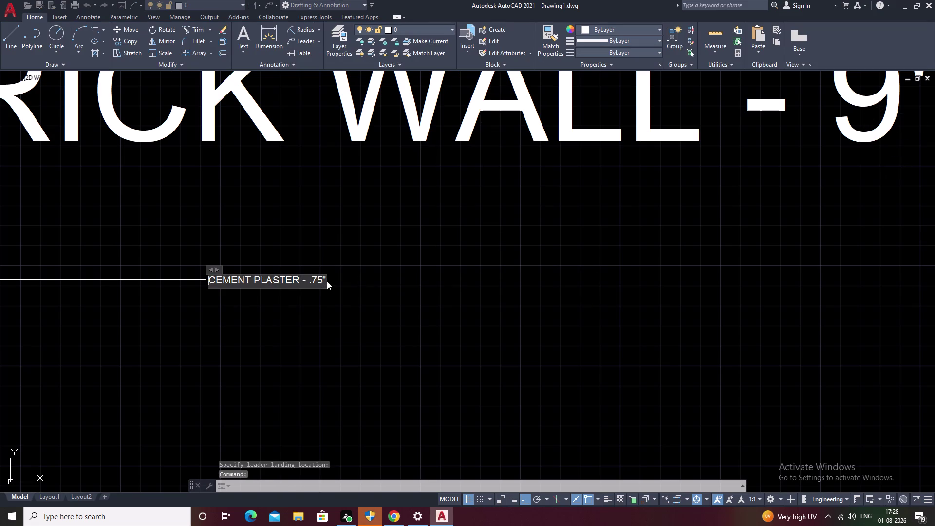
Select the CEMENT PLASTER label text and set its height to 2.50".
drag(322, 280, 234, 275)
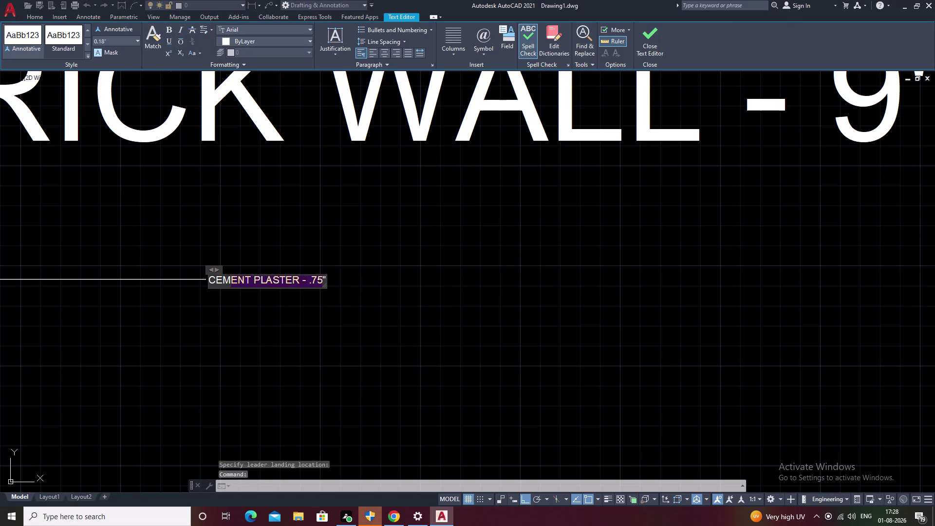
drag(234, 275, 211, 280)
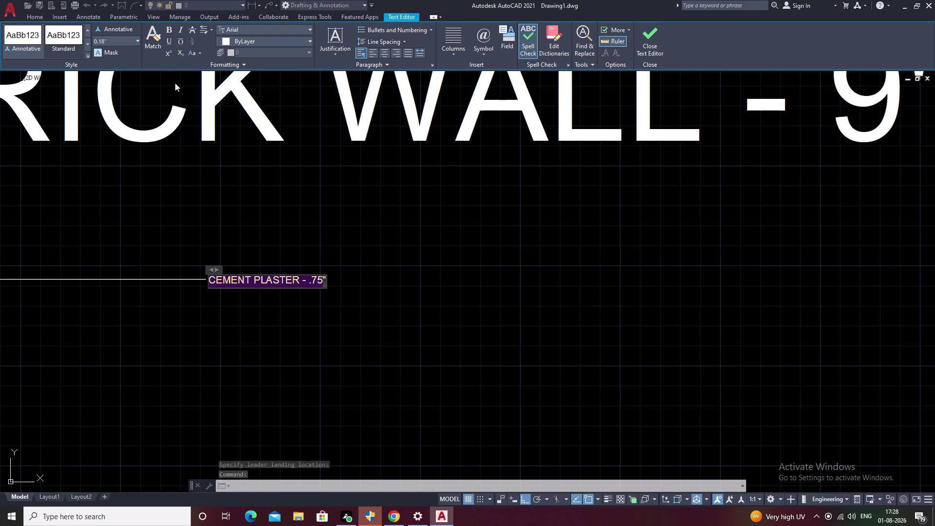
click(137, 39)
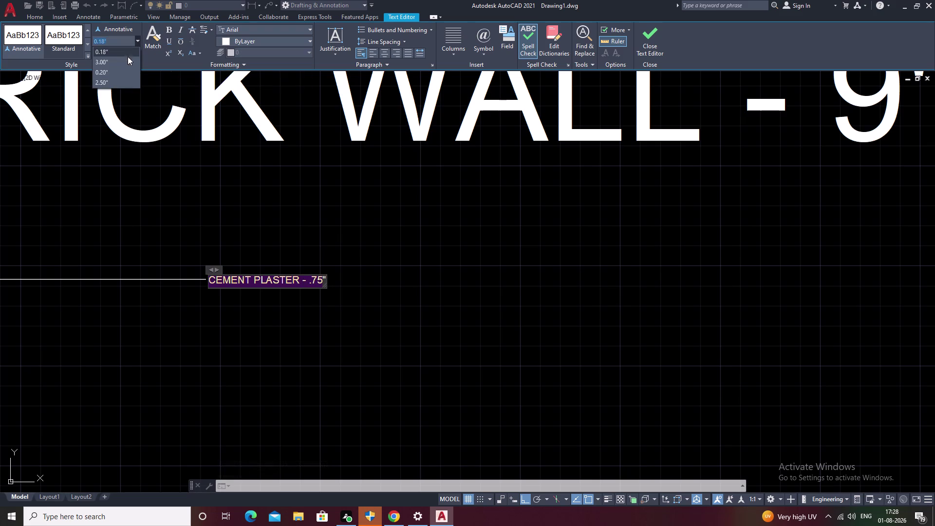
click(120, 83)
right_click(120, 82)
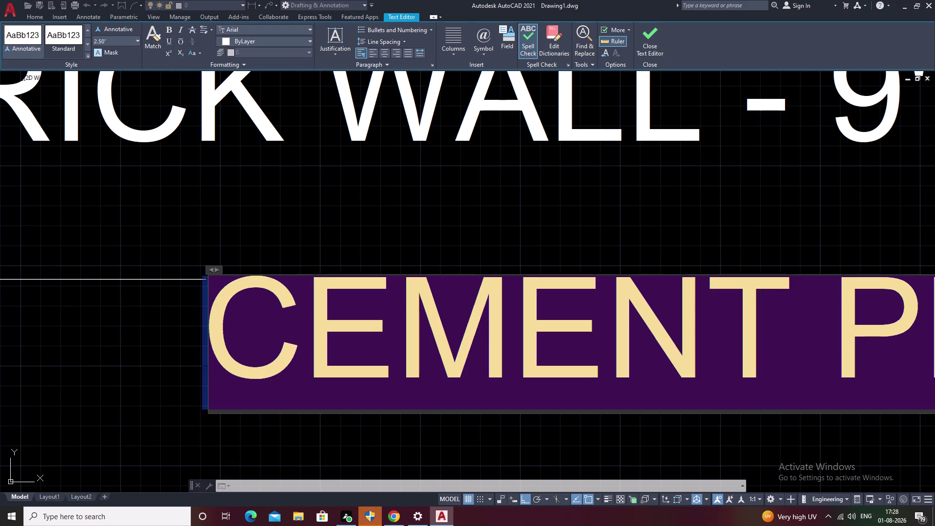
middle_drag(272, 209, 0, 215)
scroll(down, 3)
middle_drag(632, 309, 442, 309)
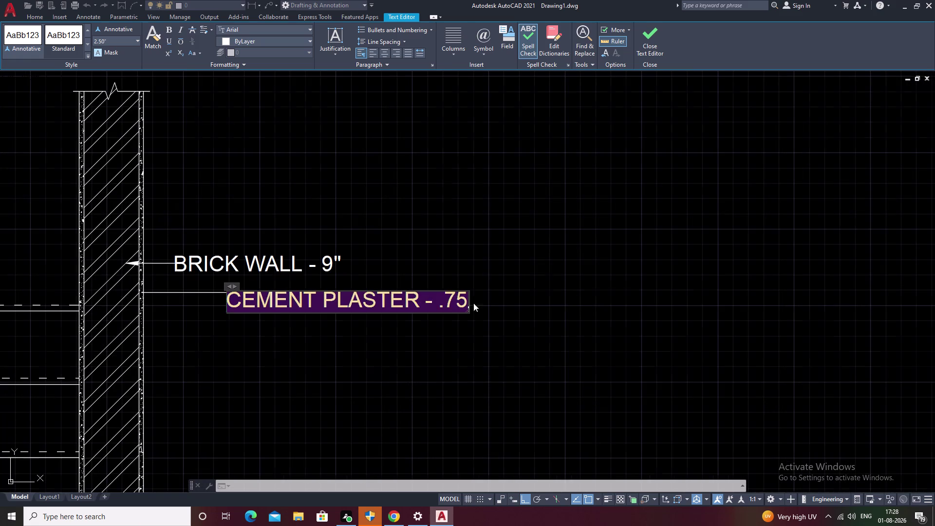
scroll(up, 3)
scroll(up, 3)
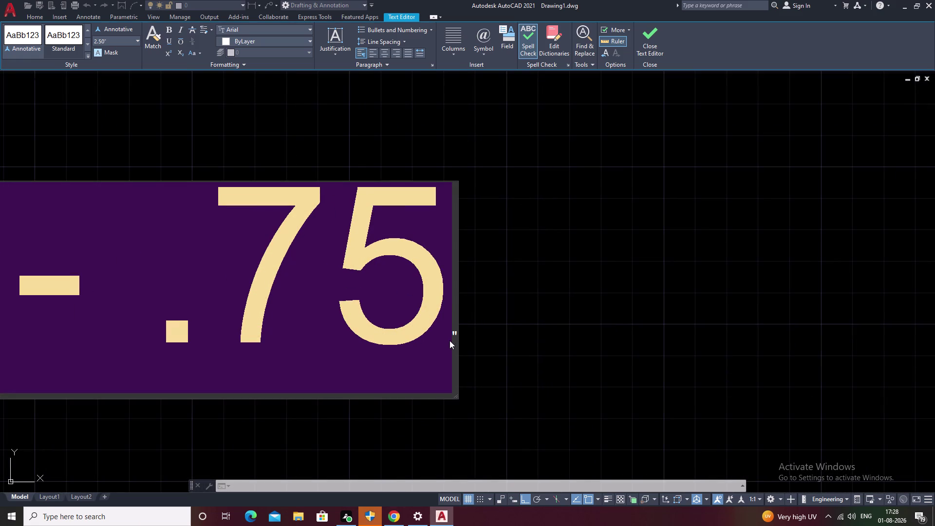
key(Escape)
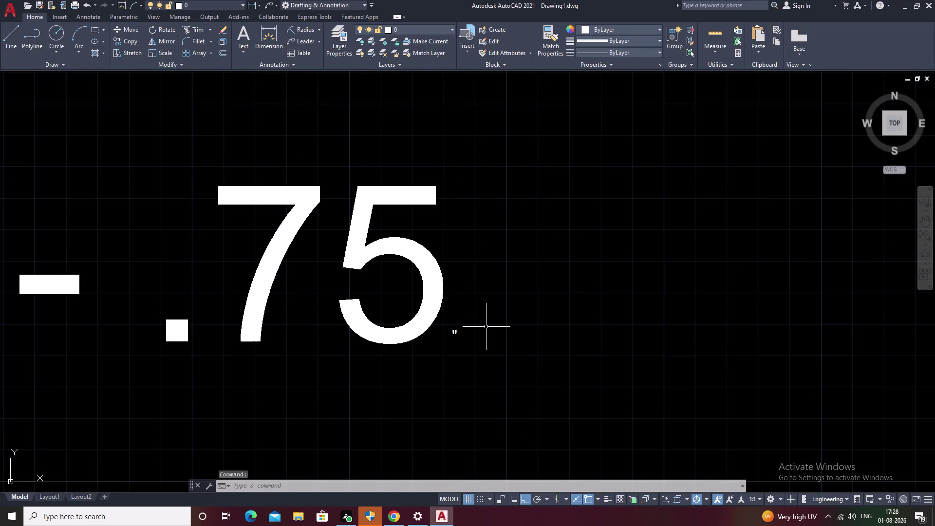
Reselect the inch mark, reapply the 2.50" text height, and close the Text Editor.
scroll(up, 3)
click(437, 327)
click(440, 328)
click(441, 329)
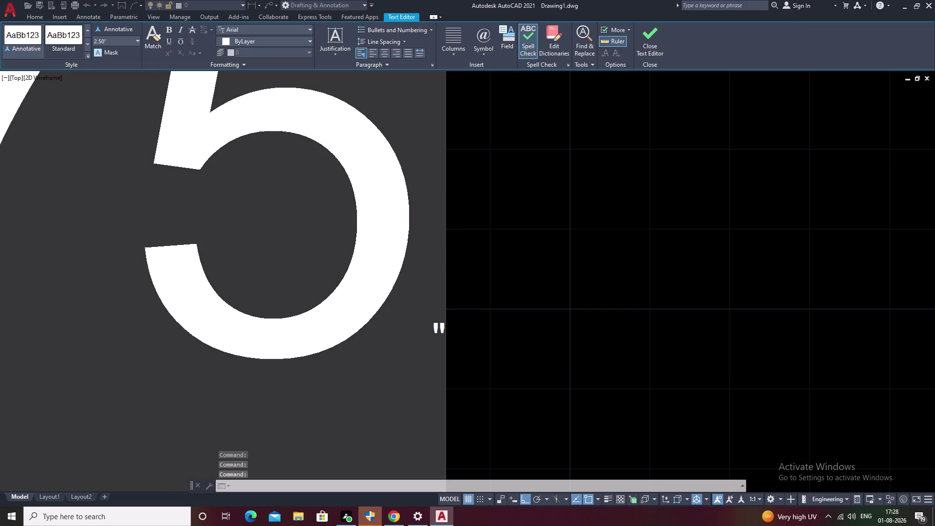
drag(442, 326, 432, 325)
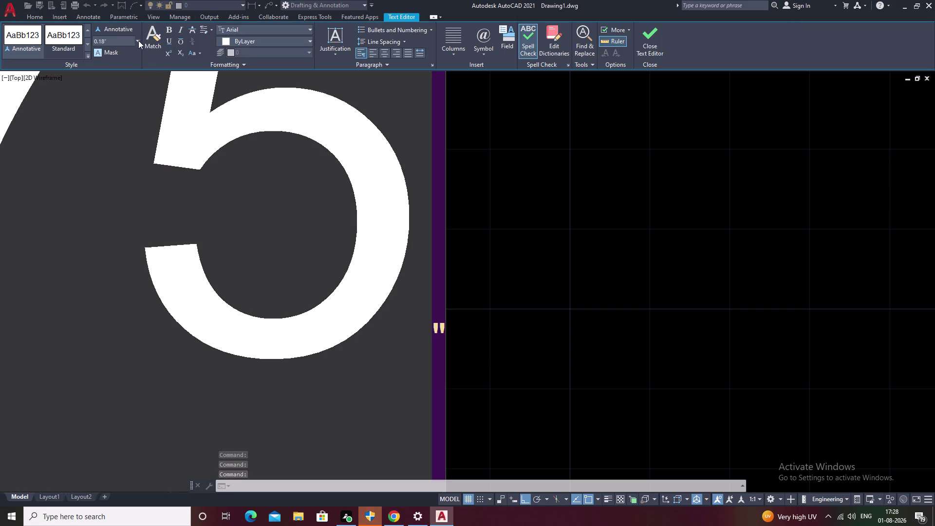
click(138, 39)
click(123, 82)
right_click(123, 81)
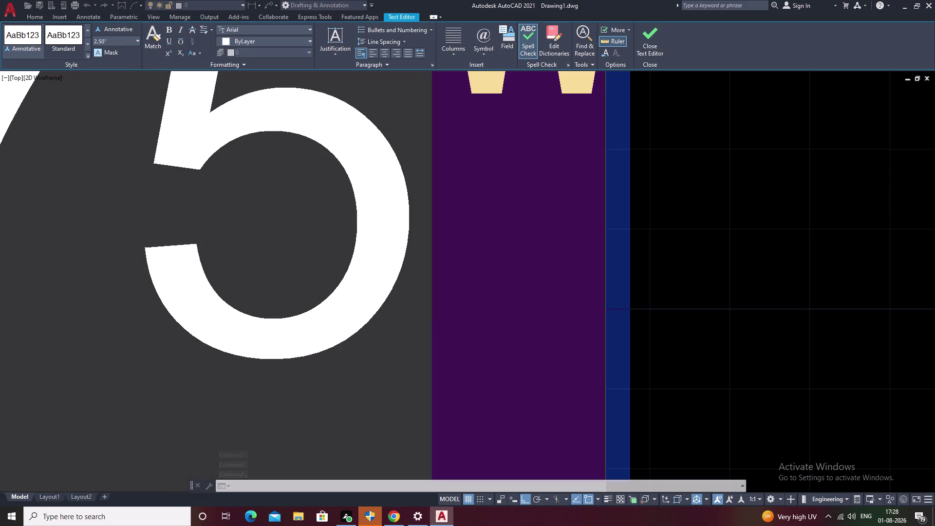
key(Escape)
scroll(down, 3)
middle_drag(660, 213, 777, 213)
scroll(down, 3)
middle_drag(504, 226, 559, 223)
click(411, 188)
right_click(412, 187)
click(408, 190)
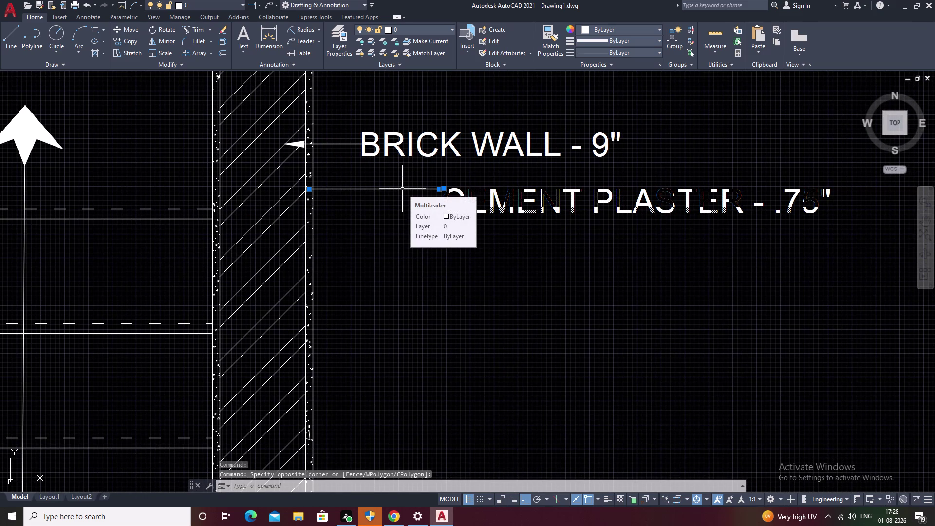
Set the CEMENT PLASTER leader's arrowhead size to 2.00" in Properties.
text(PR)
key(space)
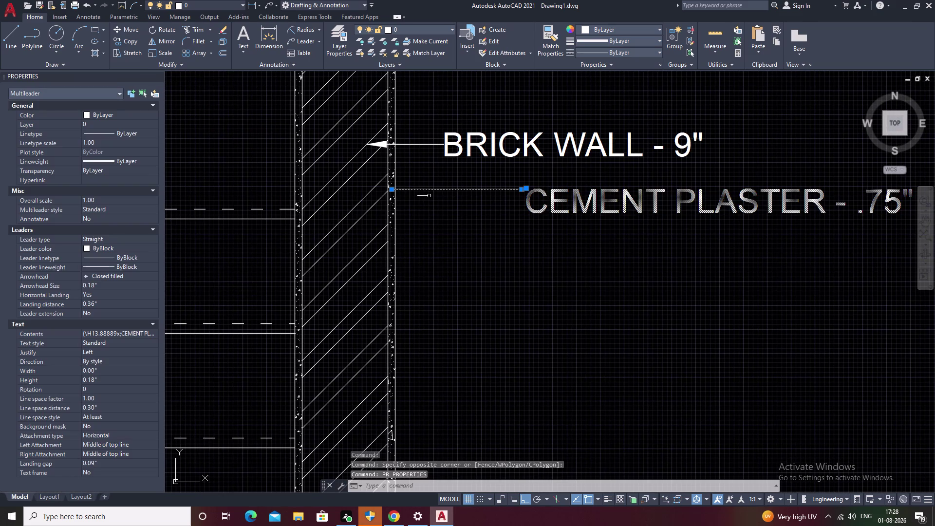
drag(100, 281, 83, 287)
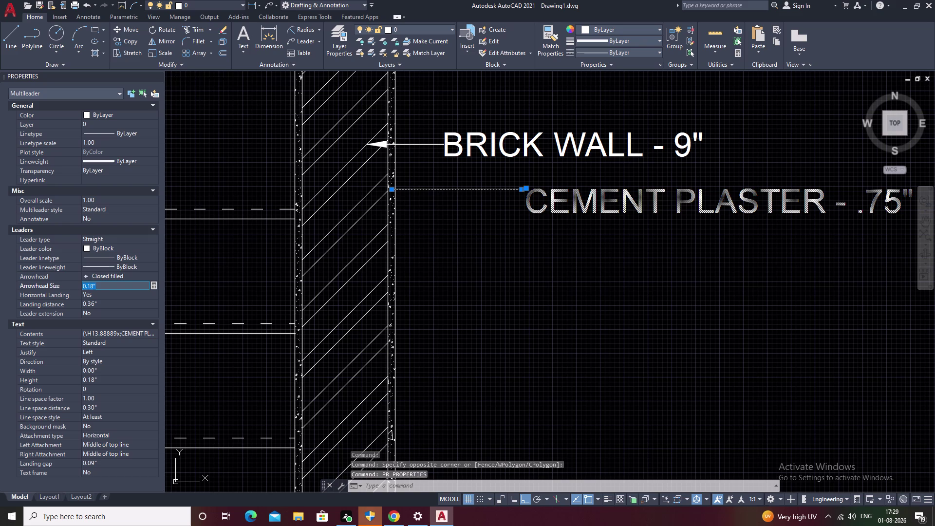
key(BackSpace)
key(2)
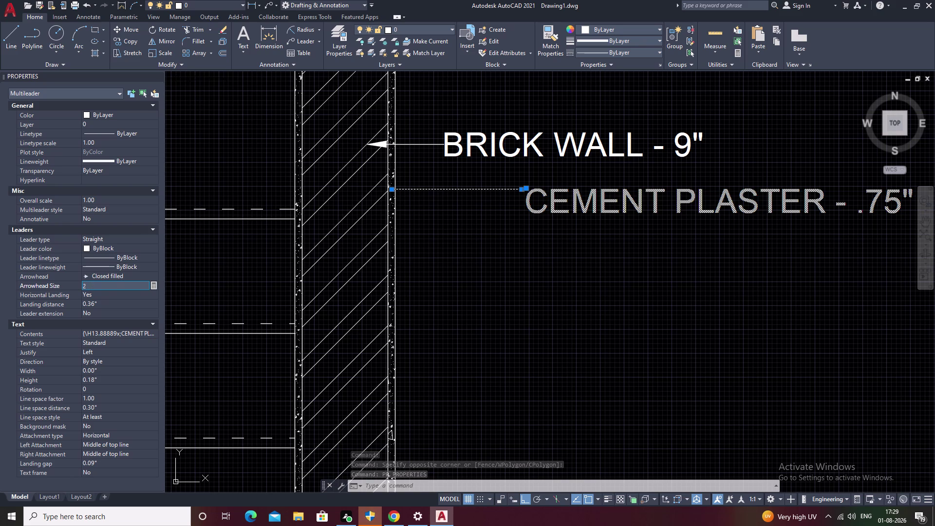
click(186, 279)
key(Escape)
key(Escape)
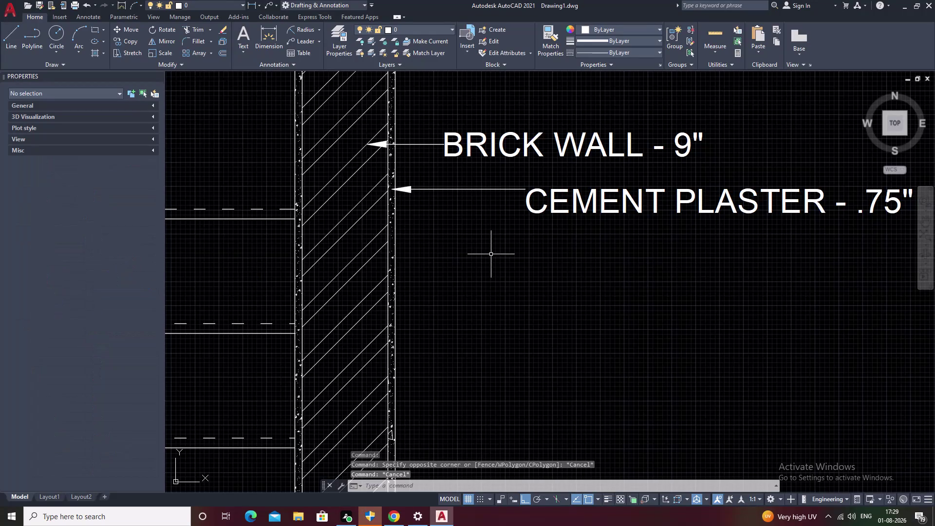
Recheck the CEMENT PLASTER leader's properties and close the Properties palette.
middle_drag(499, 249, 453, 293)
middle_drag(486, 268, 421, 306)
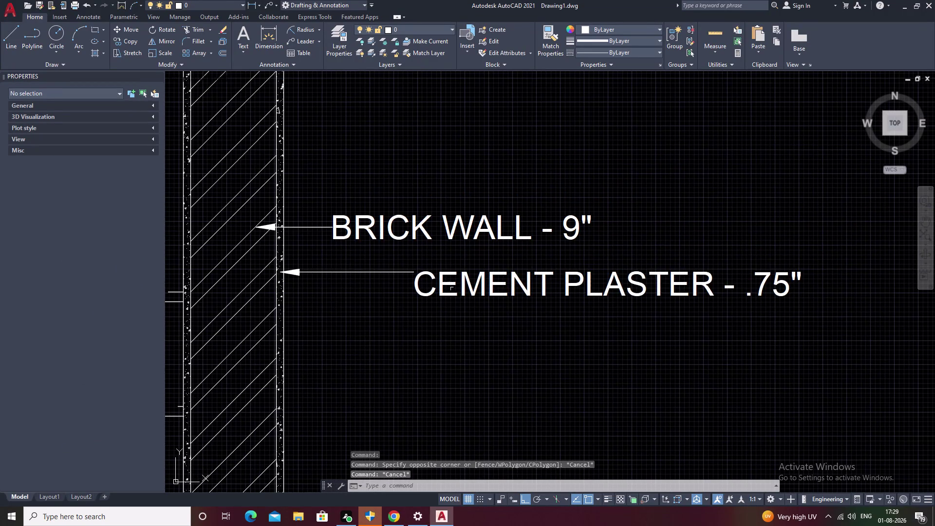
click(444, 280)
click(431, 220)
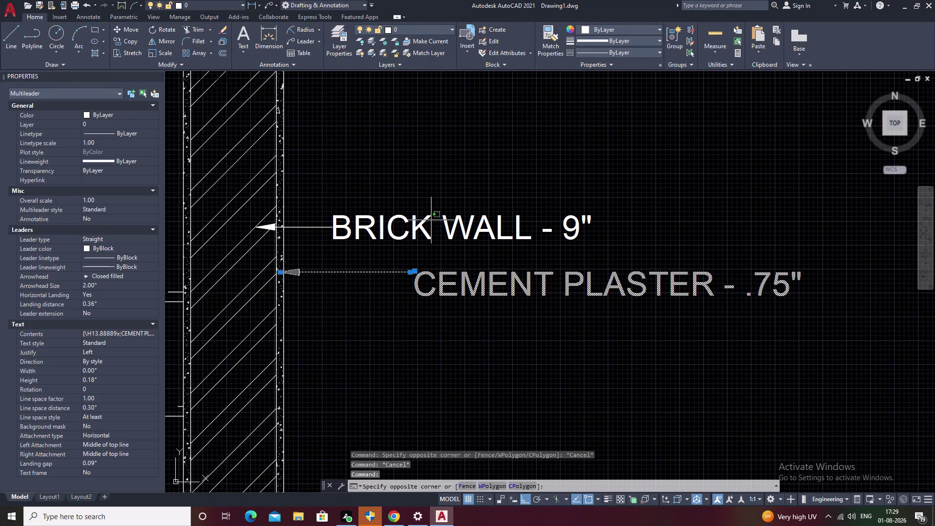
key(Escape)
click(432, 229)
right_click(432, 229)
key(Escape)
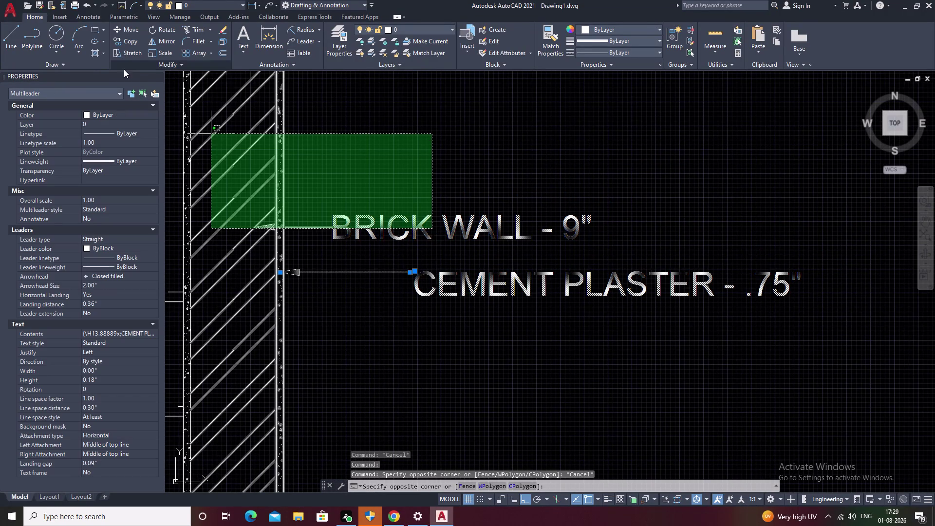
click(158, 76)
key(Escape)
Clear stray selections and select the BRICK WALL - 9" leader.
click(382, 222)
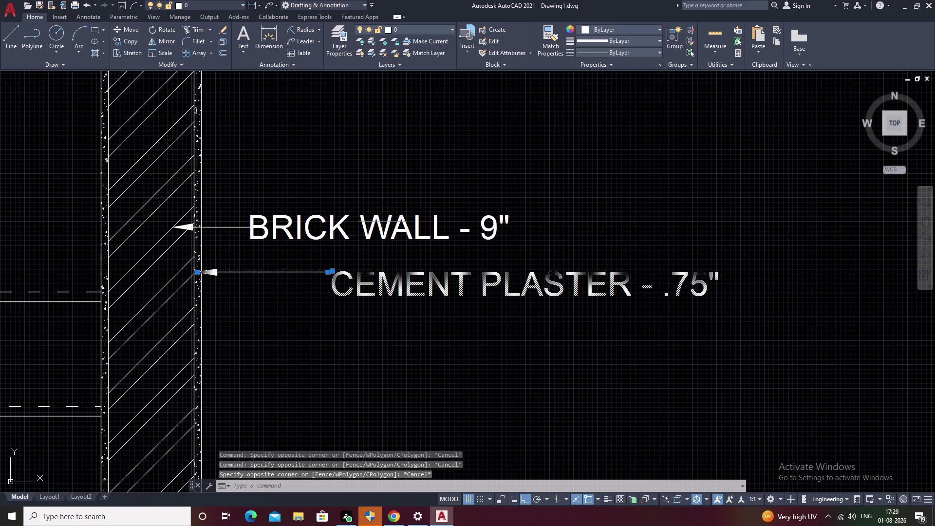
click(383, 223)
click(383, 223)
key(Escape)
click(389, 229)
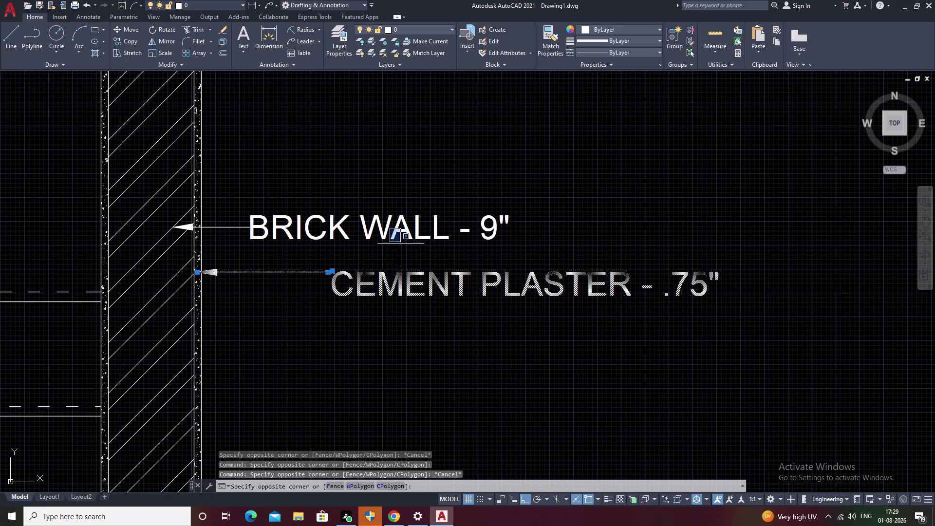
key(Escape)
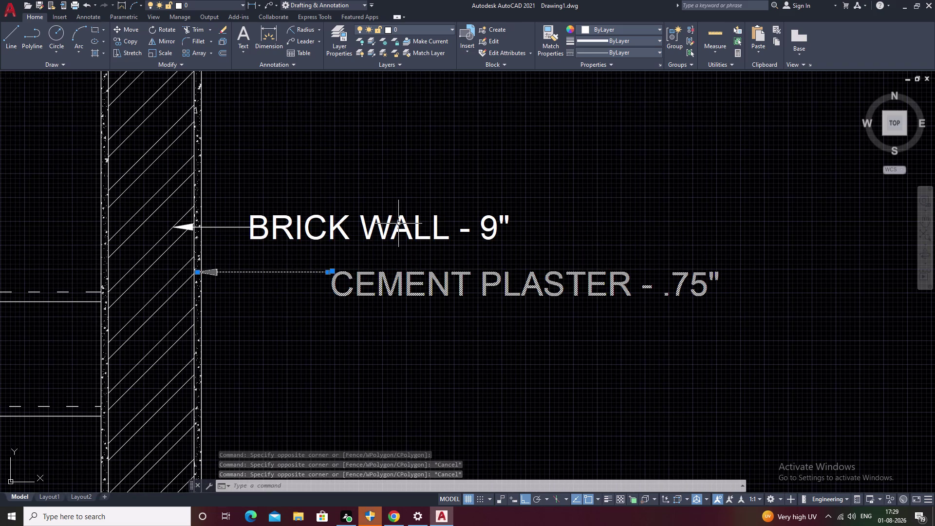
key(Escape)
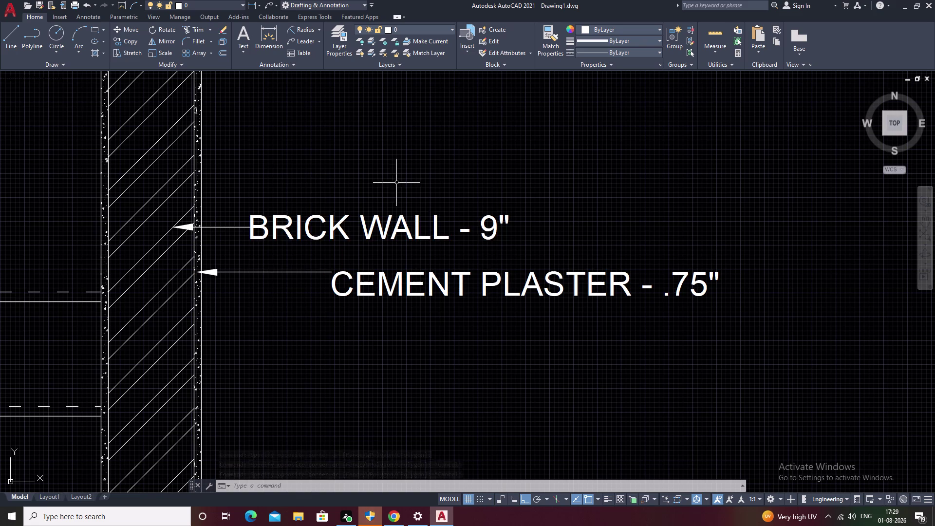
click(363, 221)
Align the CEMENT PLASTER leader beneath the BRICK WALL leader using Leader Align.
click(445, 287)
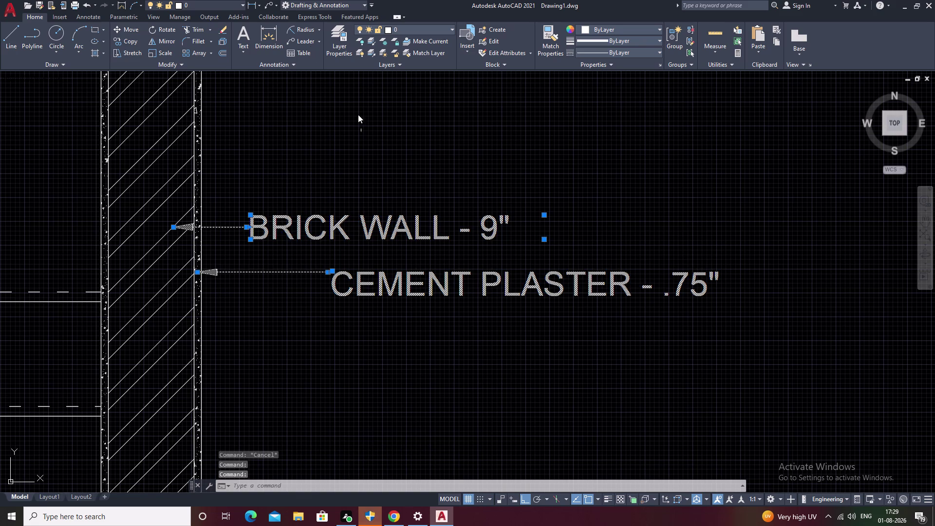
click(320, 43)
click(329, 119)
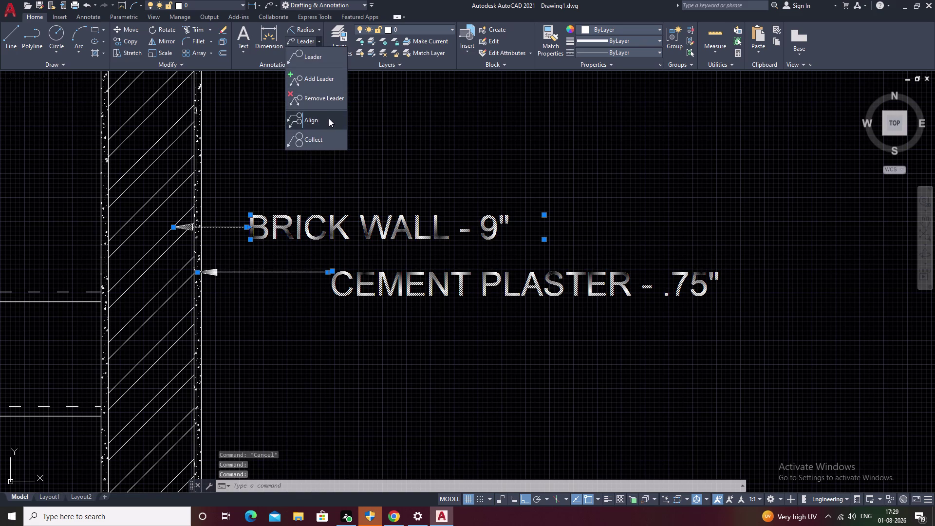
drag(332, 281, 329, 73)
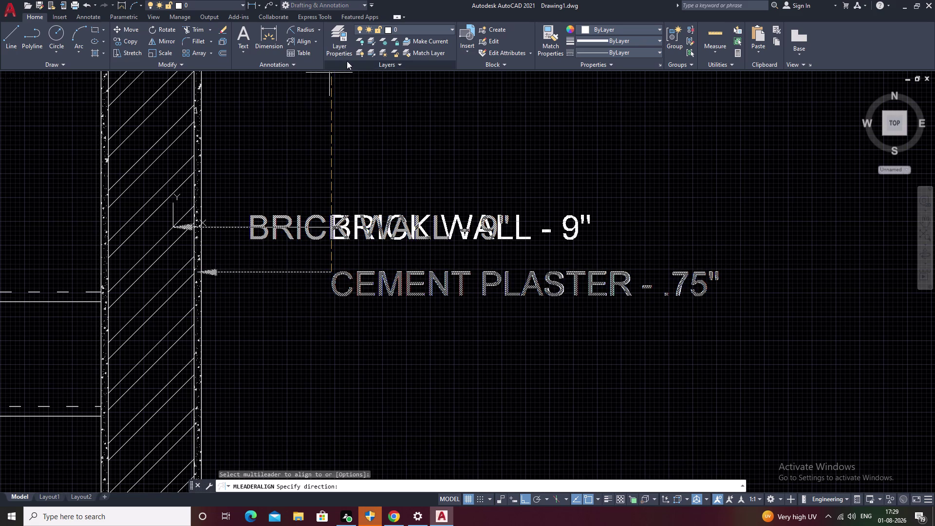
double_click(348, 129)
scroll(down, 3)
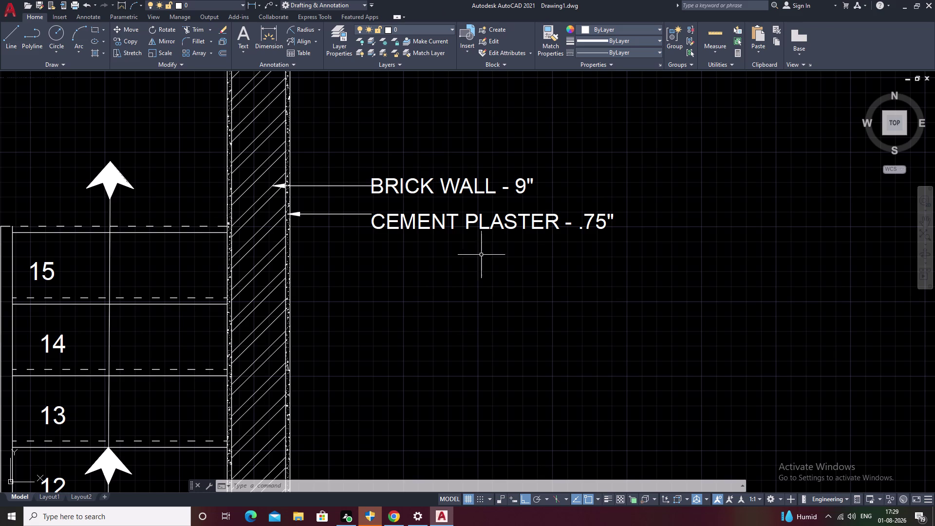
click(388, 222)
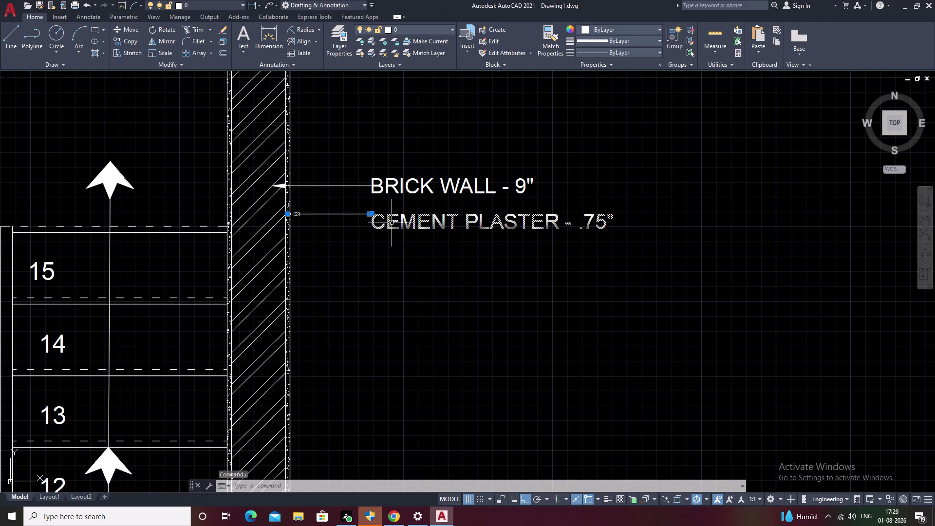
Erase the CEMENT PLASTER - .75" leader with the E command.
text(E)
key(space)
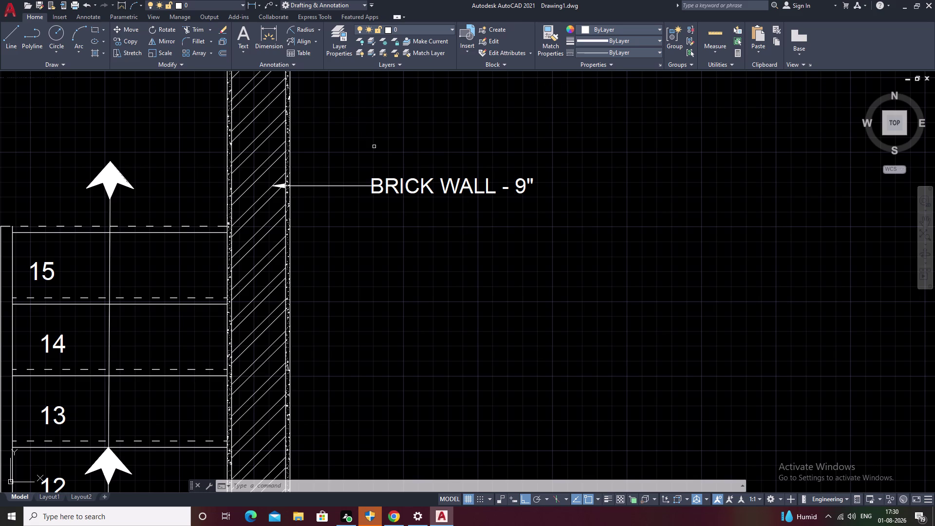
key(p)
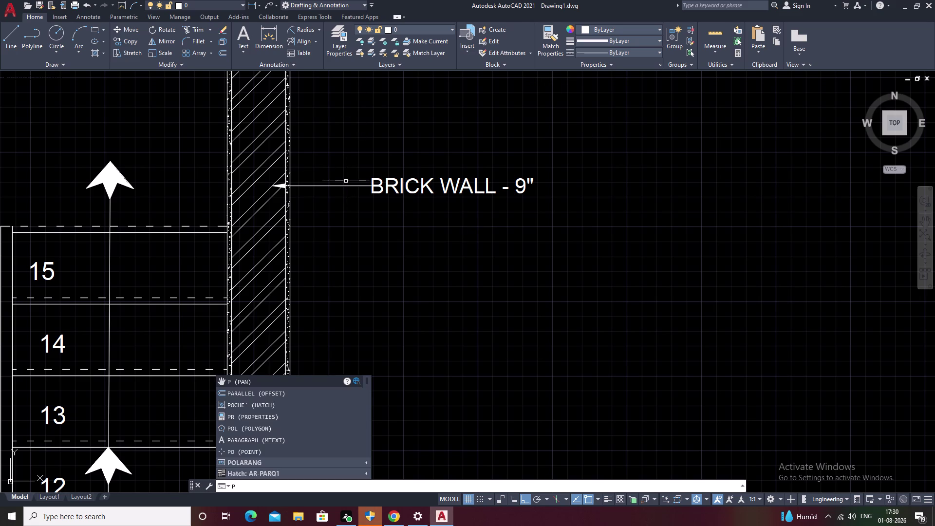
key(Escape)
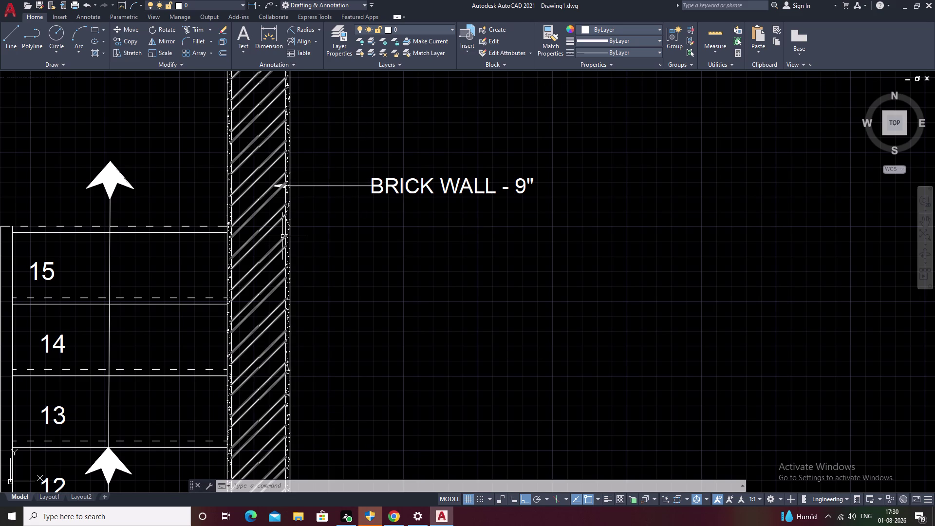
click(313, 43)
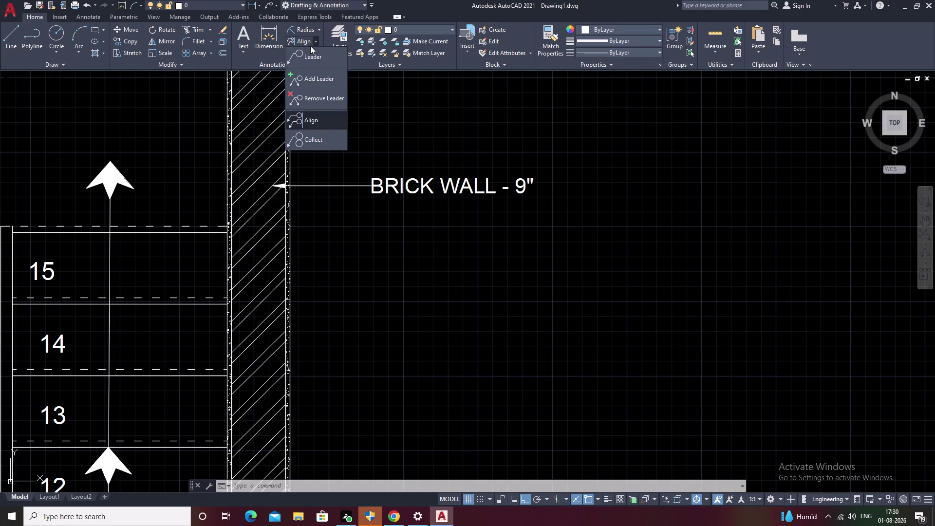
Try placing a leader arrowhead on the plaster face, then cancel the attempt.
click(302, 62)
scroll(up, 3)
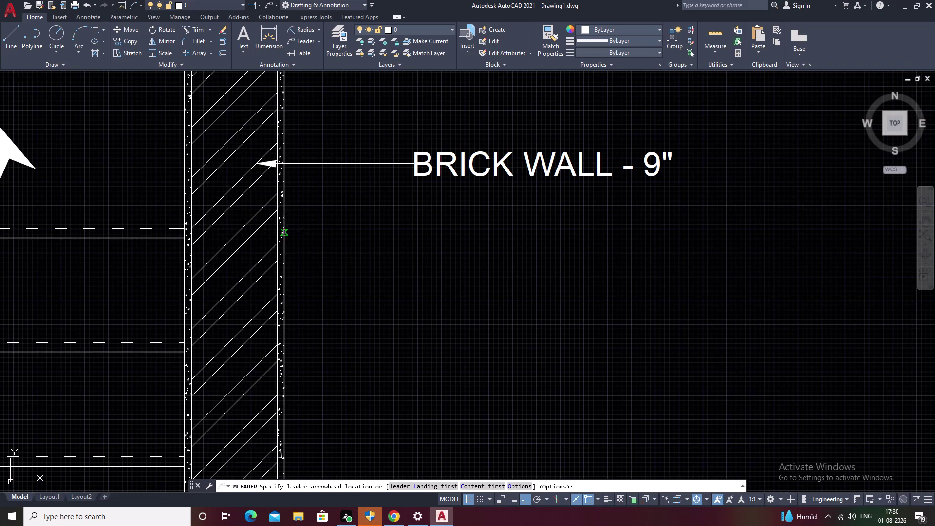
click(279, 232)
right_click(280, 232)
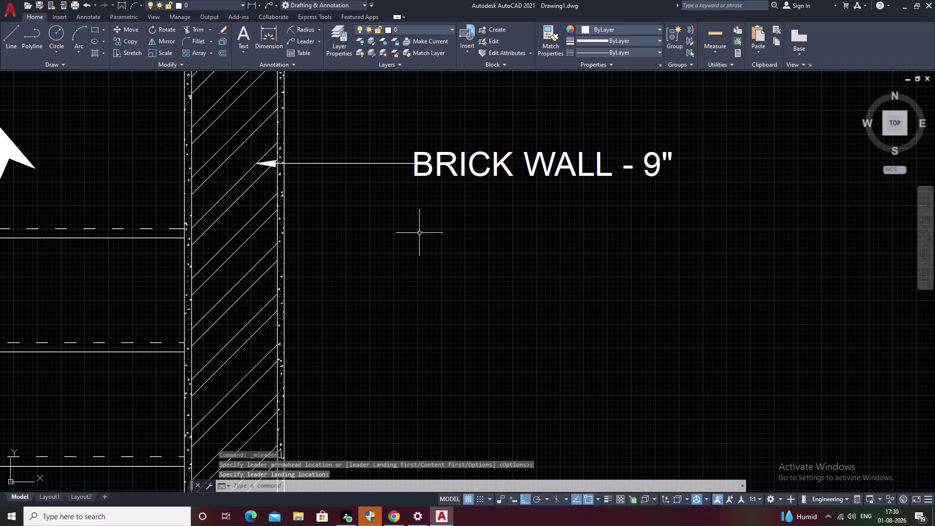
key(Escape)
click(294, 41)
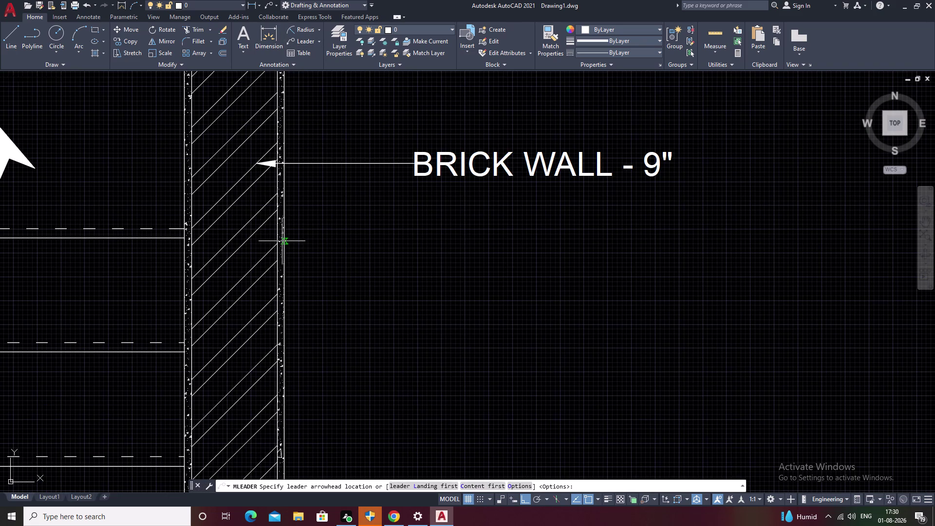
click(280, 244)
scroll(up, 3)
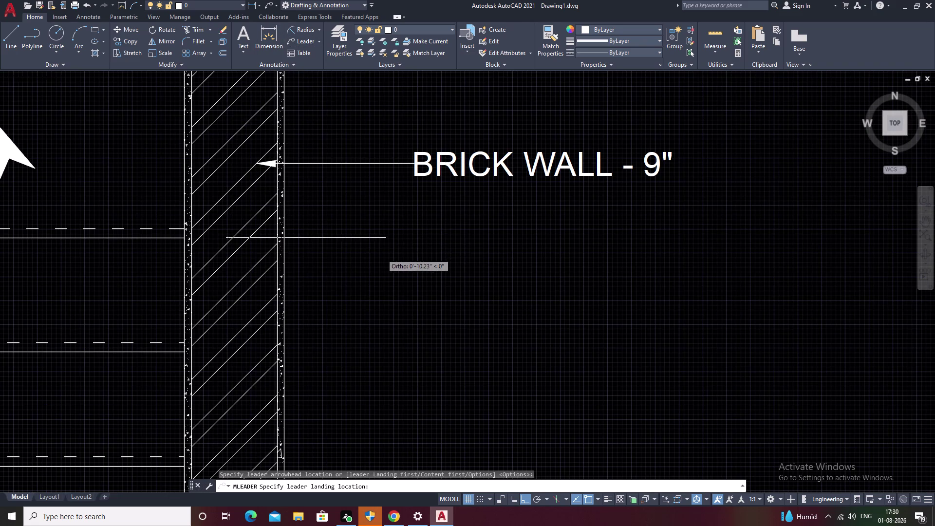
key(Escape)
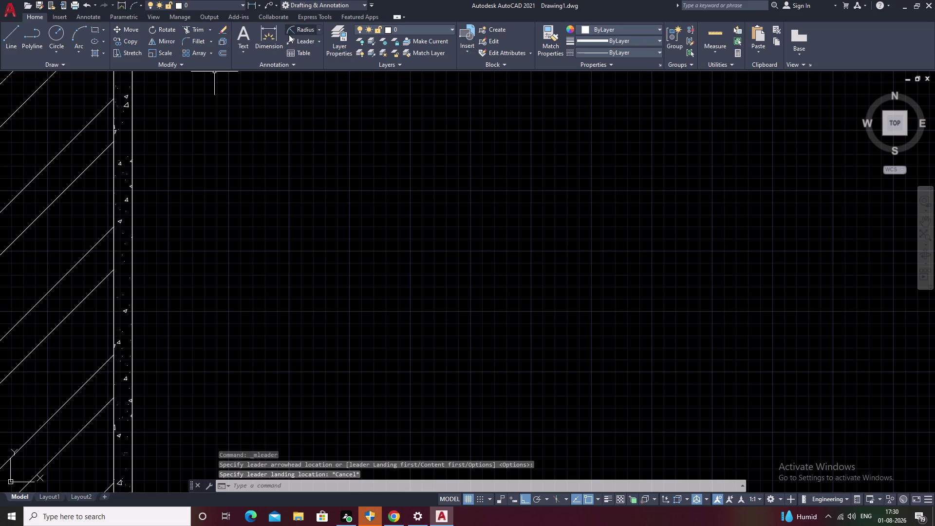
Place a leader from the wall's plaster line to a landing point.
click(297, 40)
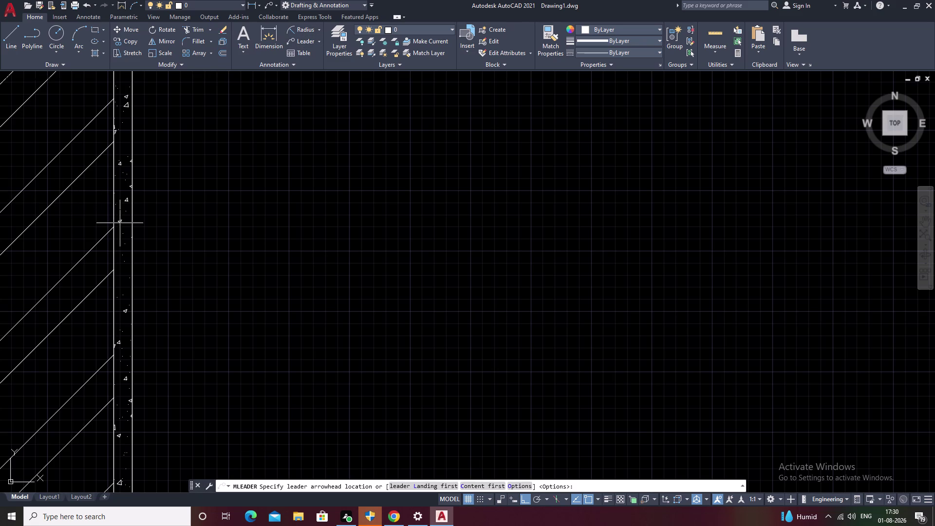
click(119, 223)
right_click(120, 223)
click(298, 35)
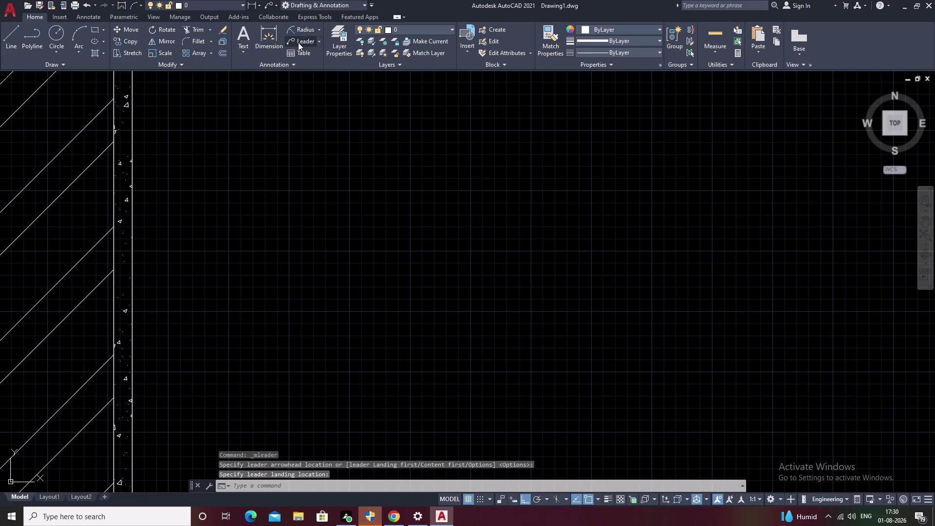
click(298, 42)
double_click(120, 221)
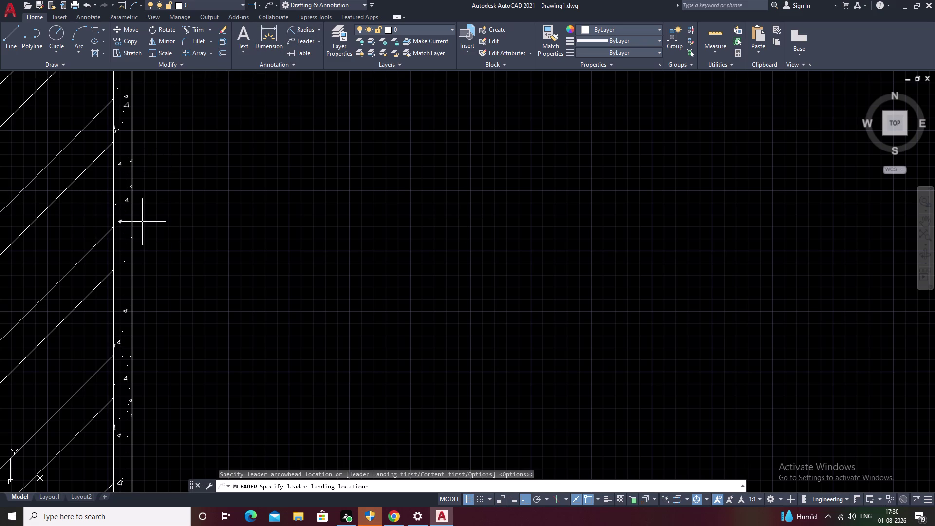
scroll(down, 3)
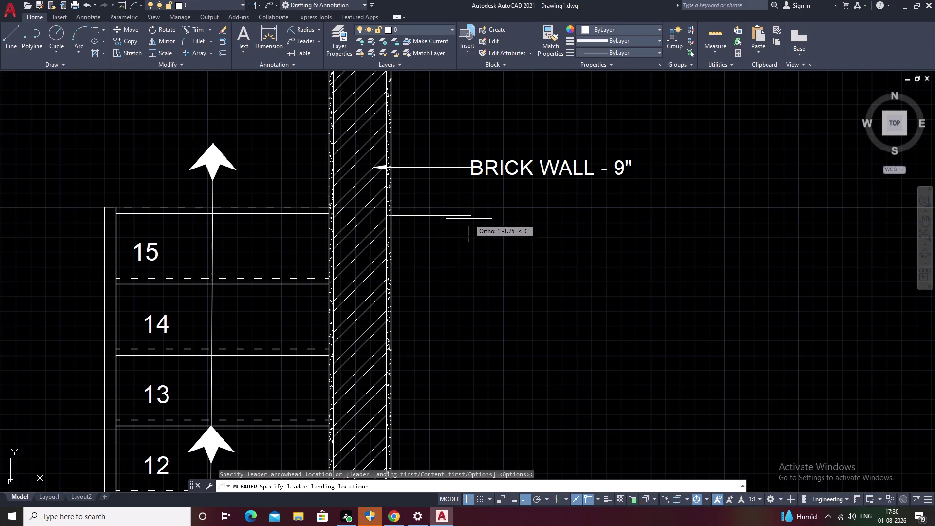
click(469, 218)
right_click(469, 218)
click(502, 200)
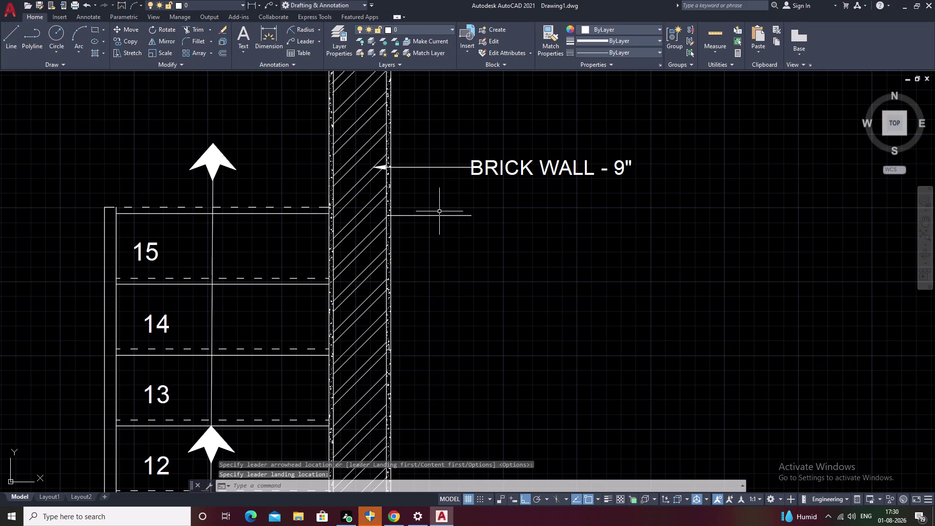
Erase the leftover textless leader line.
click(442, 214)
text(E)
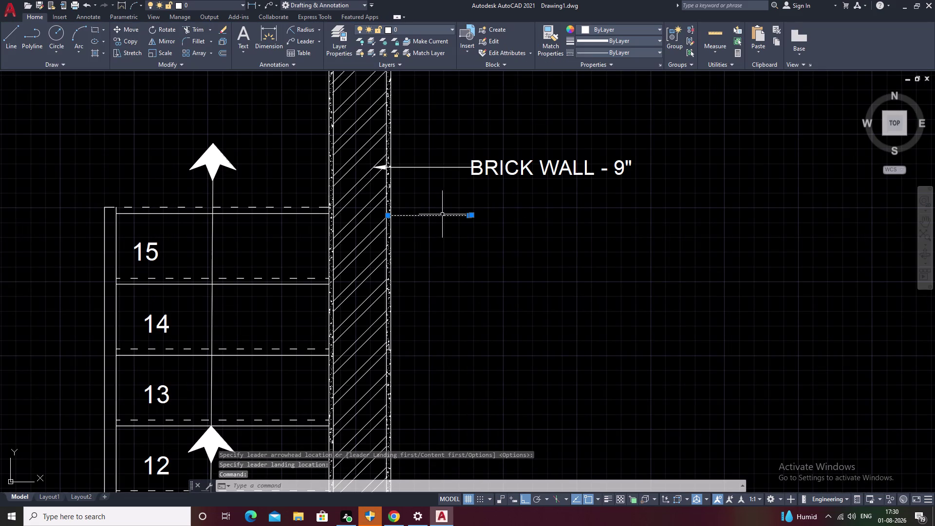
key(space)
Draw a leader from the wall's outer face rightward, text height 2.5, no text.
click(308, 40)
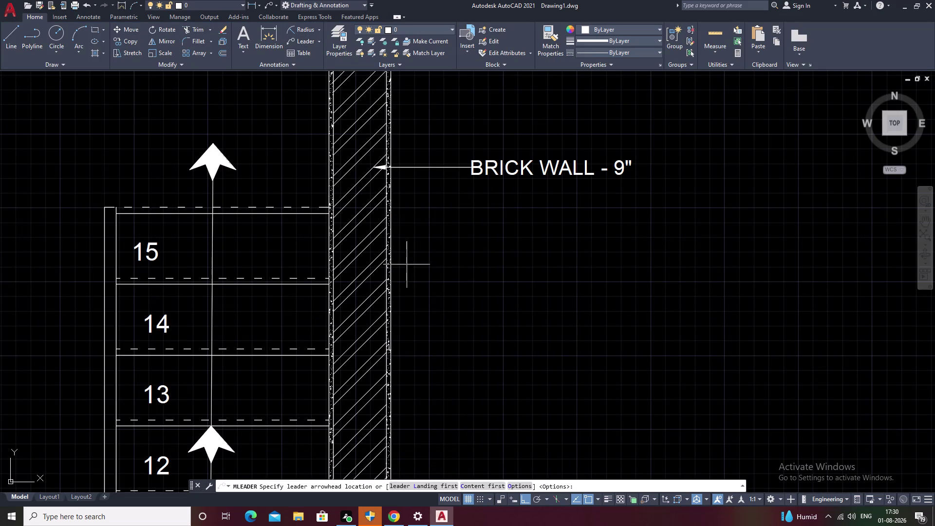
scroll(up, 3)
click(326, 231)
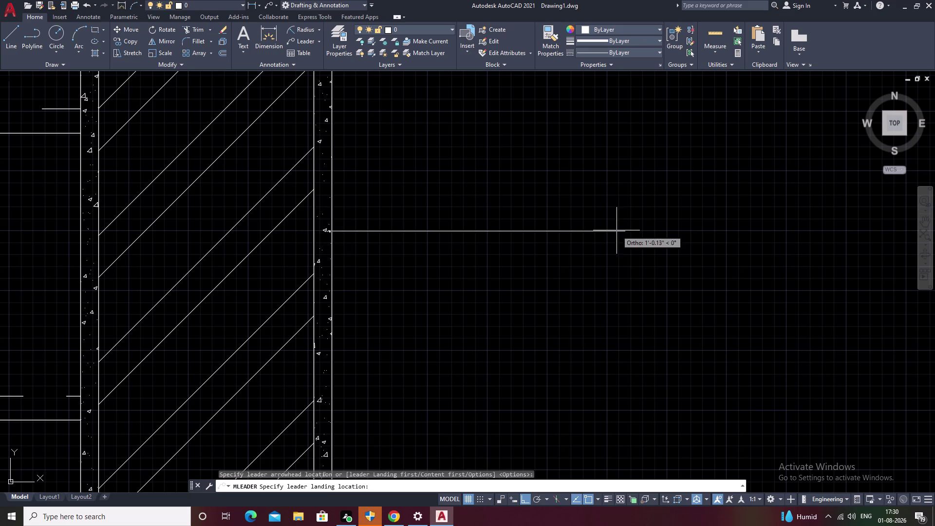
double_click(617, 230)
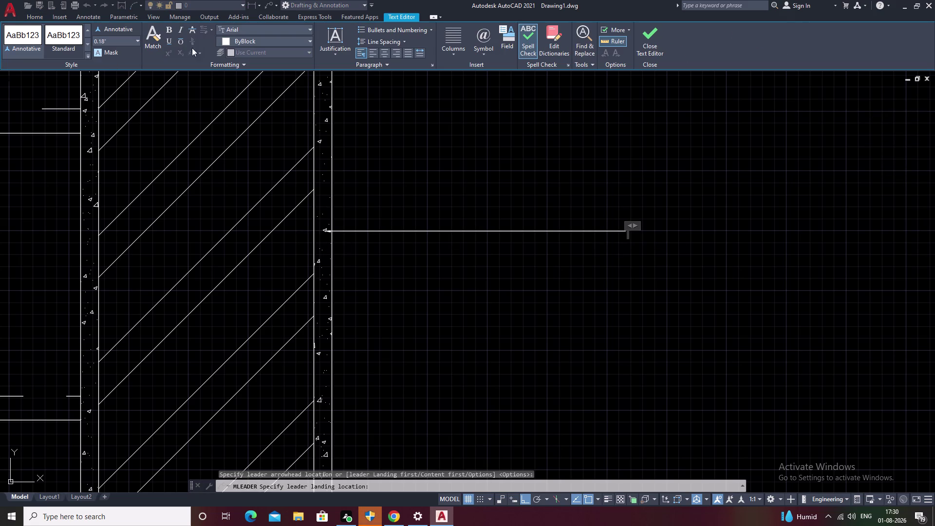
drag(108, 42, 51, 37)
key(BackSpace)
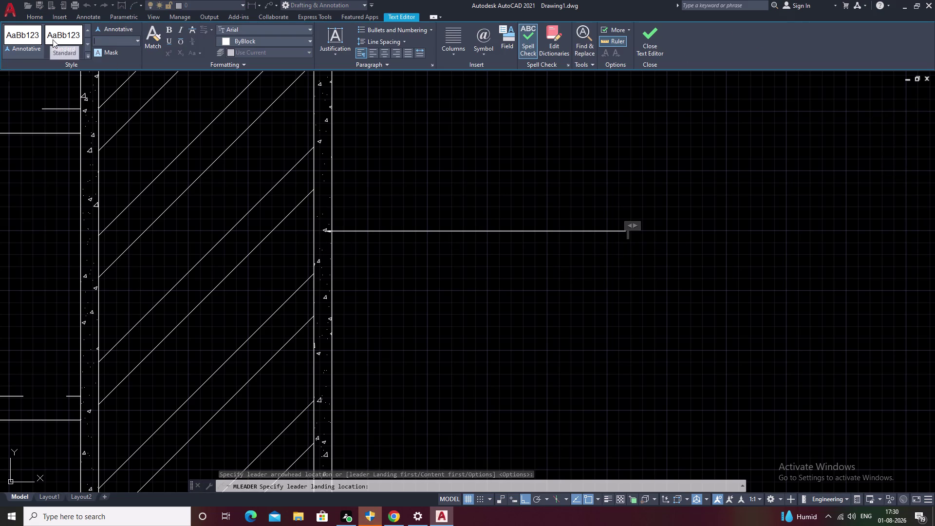
text(2.5)
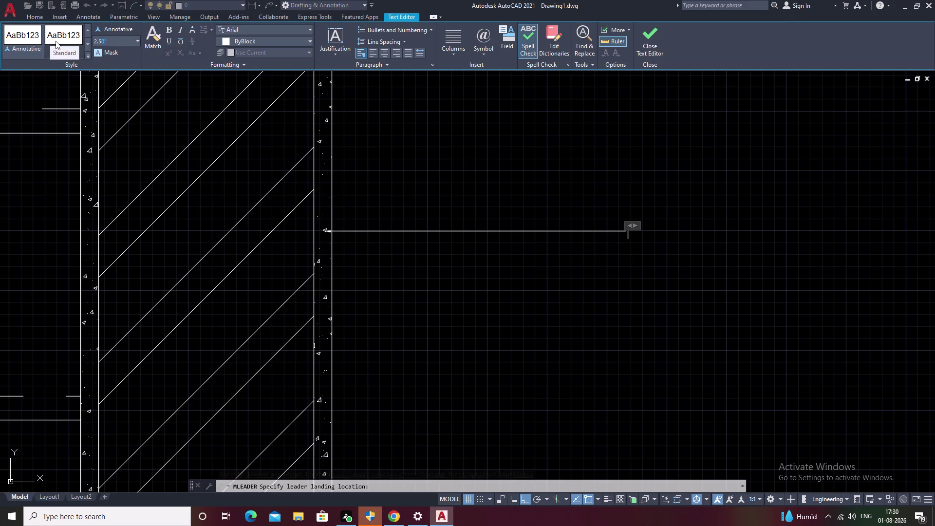
click(448, 153)
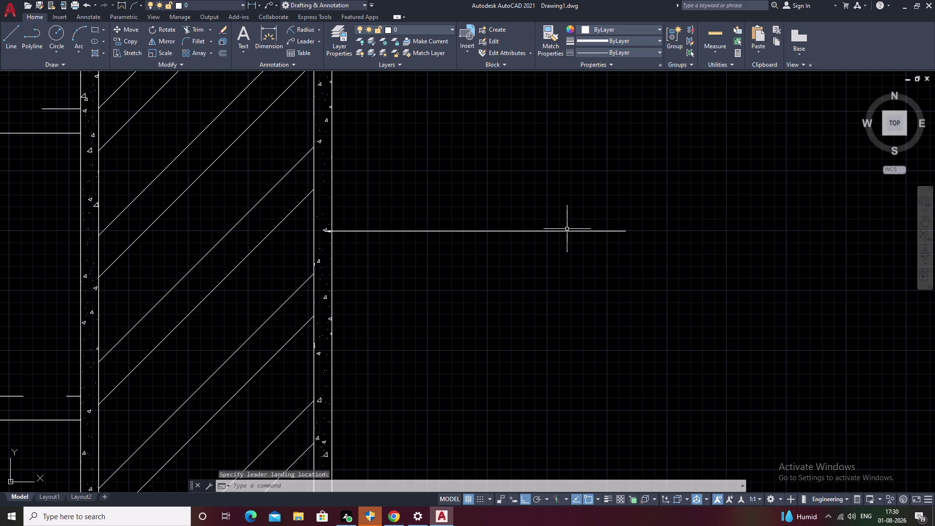
click(567, 232)
double_click(567, 231)
key(Escape)
key(Escape)
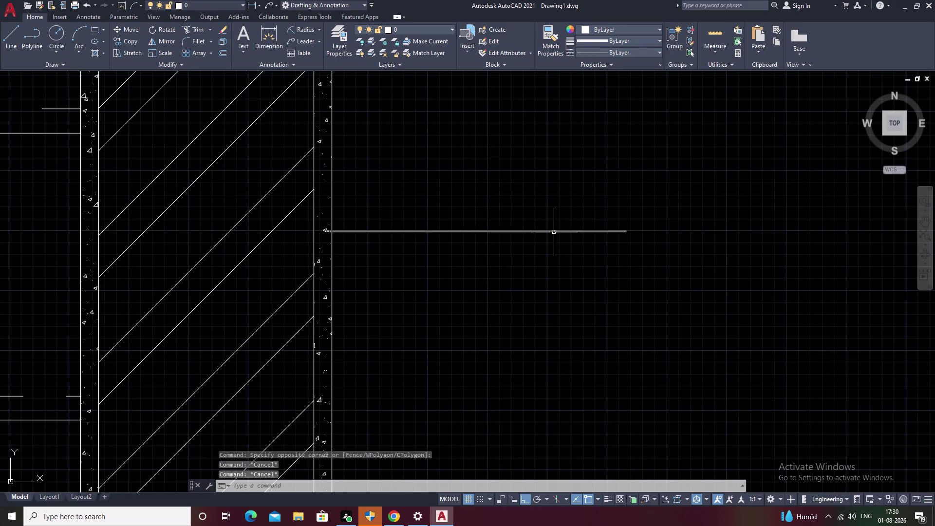
Select the new leader and open its Properties with PR.
click(554, 232)
text(P)
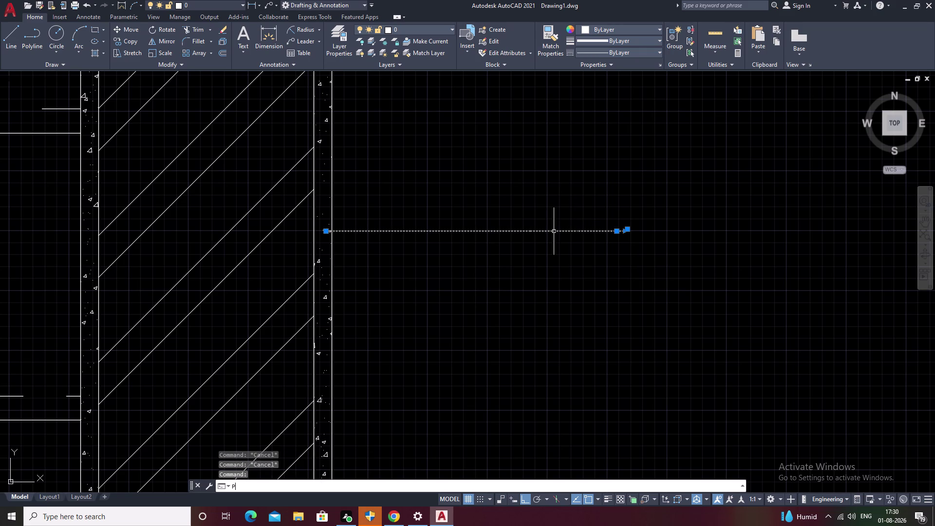
text(R)
key(space)
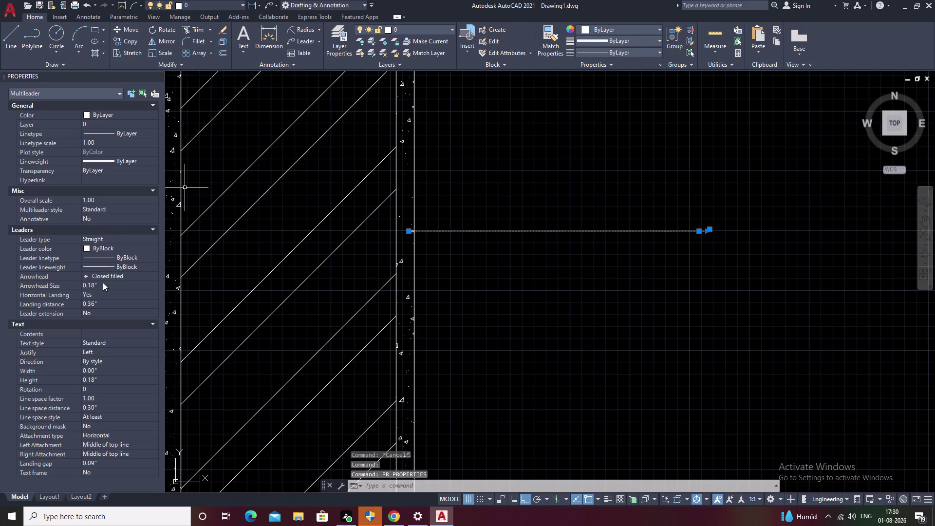
Change the leader's Arrowhead Size to 2.5.
drag(103, 282, 73, 286)
right_click(102, 282)
click(73, 287)
key(BackSpace)
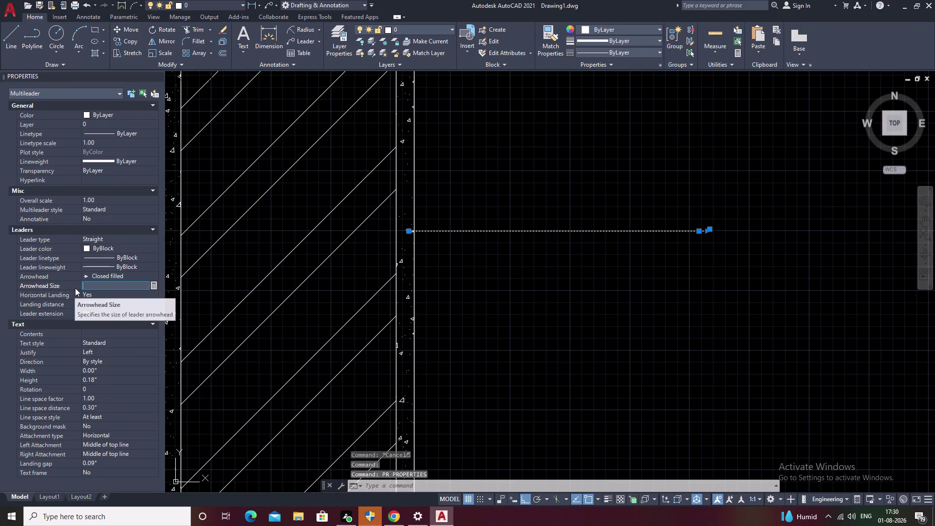
text(2.5)
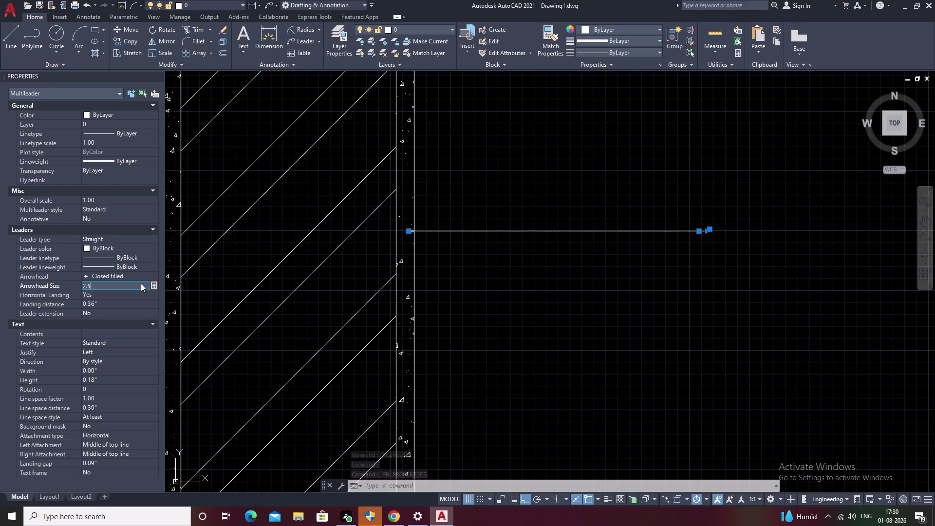
click(269, 283)
middle_click(540, 253)
key(Escape)
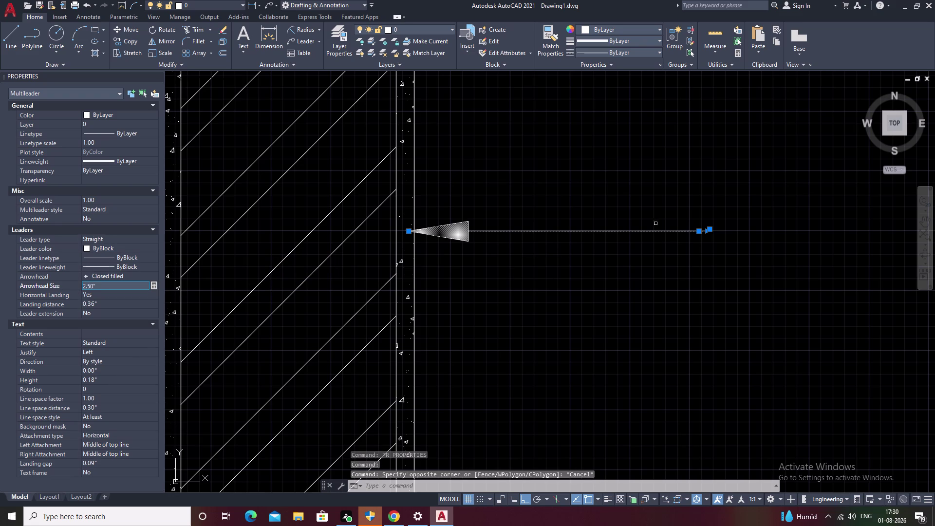
key(Escape)
Clear the leftover selections around the leader.
click(698, 231)
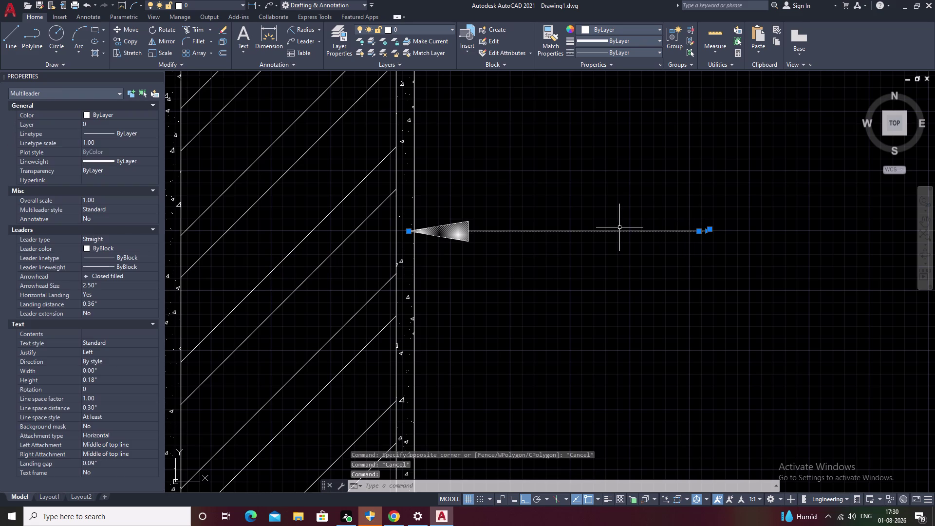
click(619, 227)
key(Escape)
key(Escape)
key(Escape)
key(Escape)
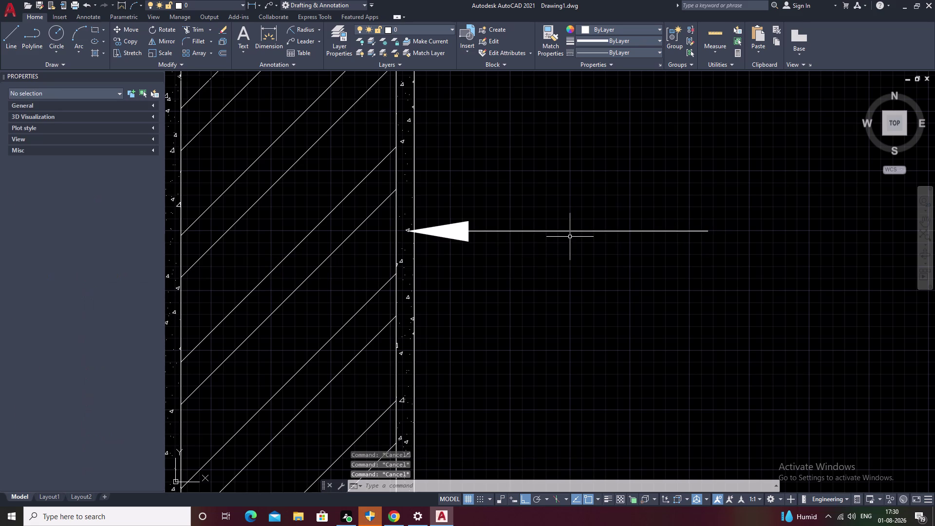
triple_click(549, 232)
key(Escape)
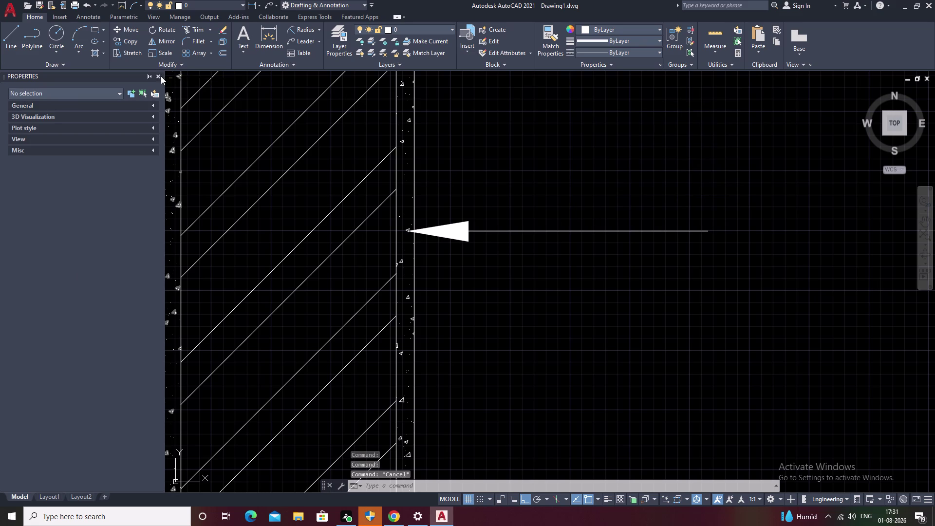
Close the Properties palette and pan to show both wall leaders.
click(157, 75)
middle_drag(606, 180, 386, 190)
scroll(up, 3)
middle_drag(352, 245, 422, 215)
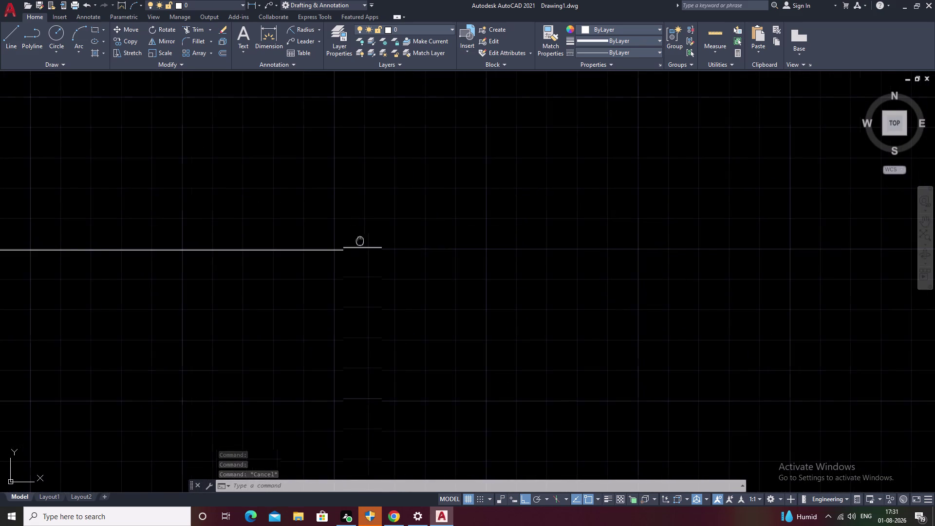
middle_drag(422, 215, 427, 211)
scroll(down, 3)
middle_drag(419, 227, 360, 212)
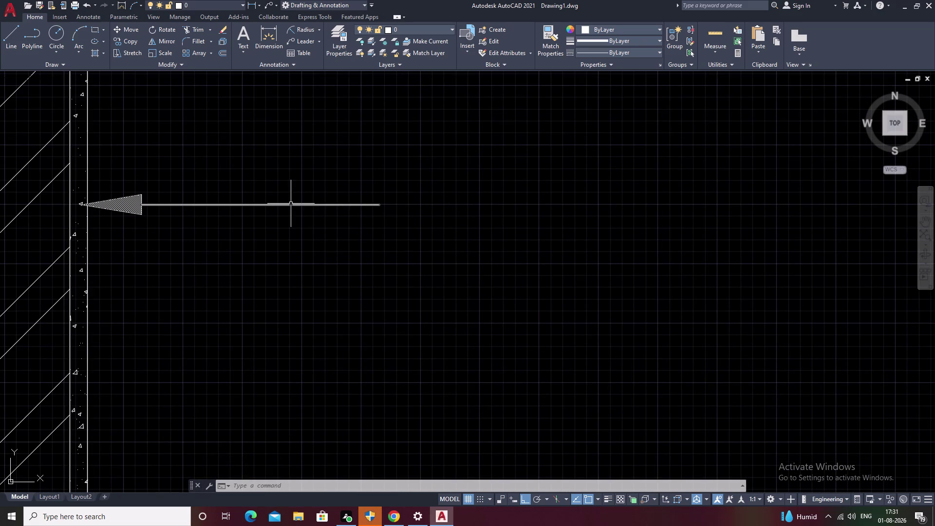
key(Escape)
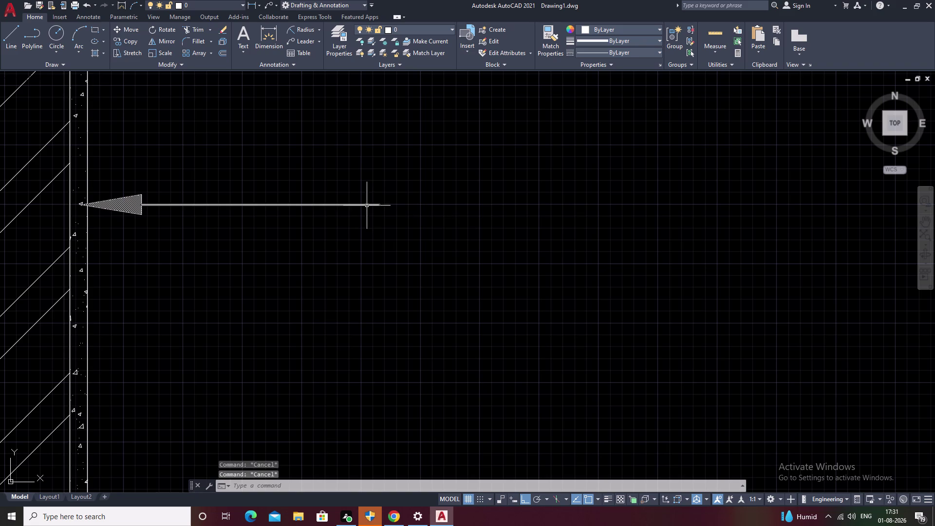
scroll(down, 3)
middle_drag(503, 196, 480, 216)
Window-select the textless second leader and erase it.
click(488, 117)
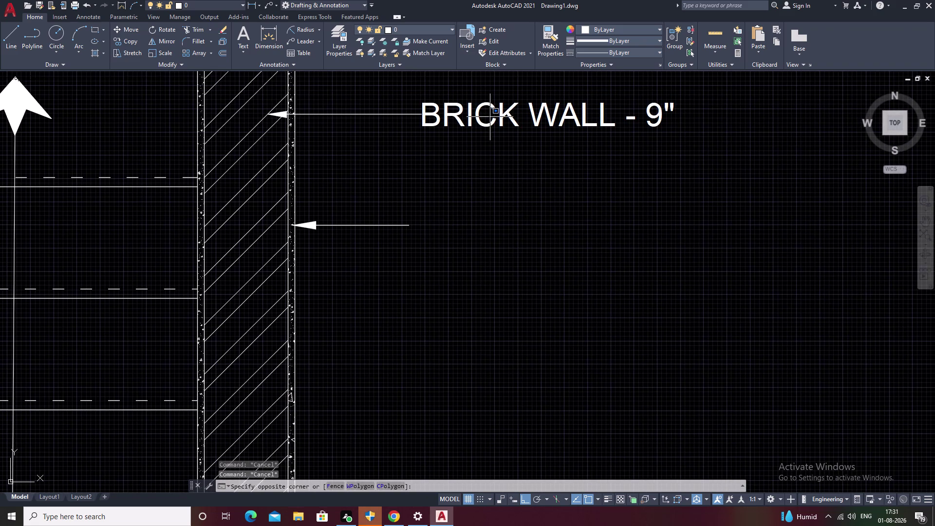
click(489, 117)
key(Escape)
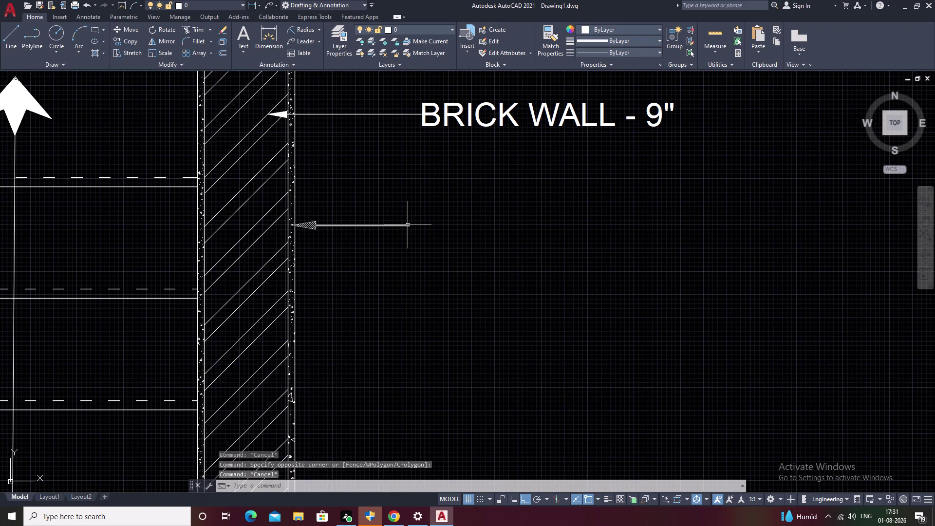
click(408, 225)
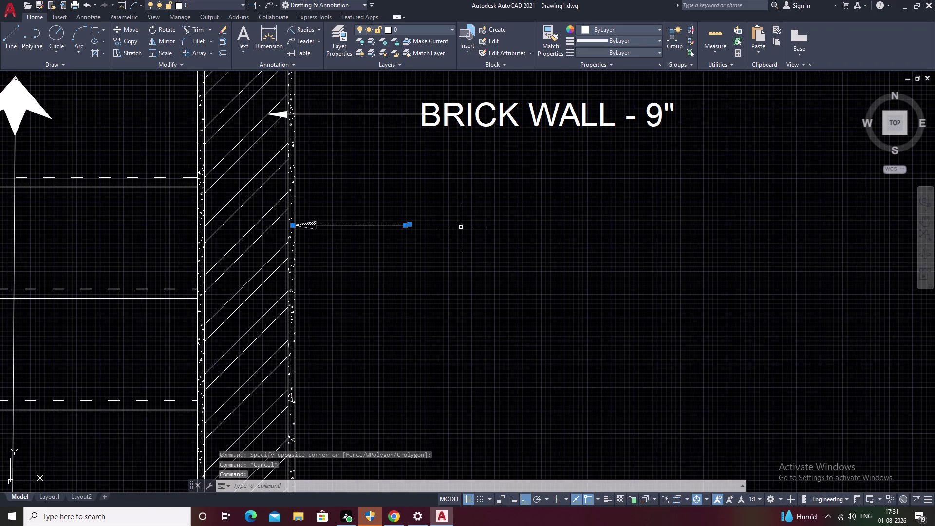
click(461, 227)
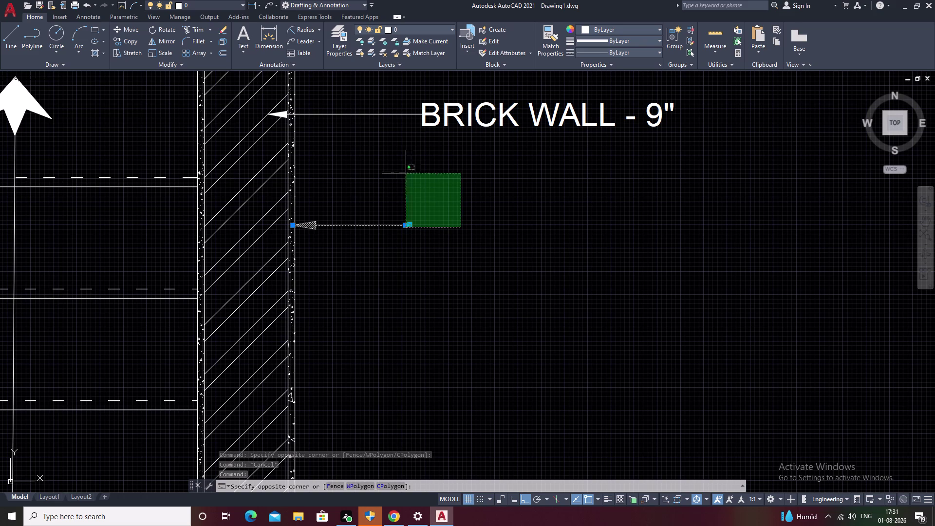
key(Escape)
drag(415, 190, 342, 284)
key(Escape)
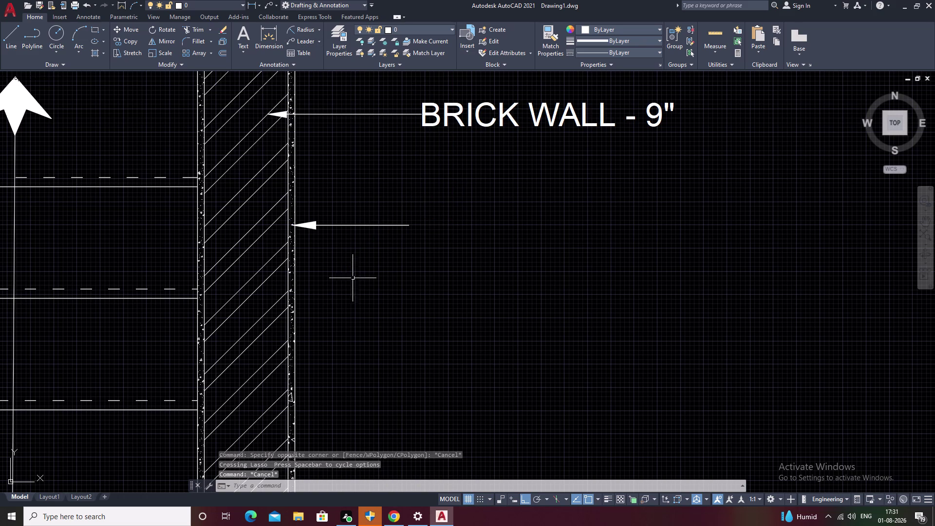
key(Escape)
drag(381, 197, 362, 295)
text(E)
key(space)
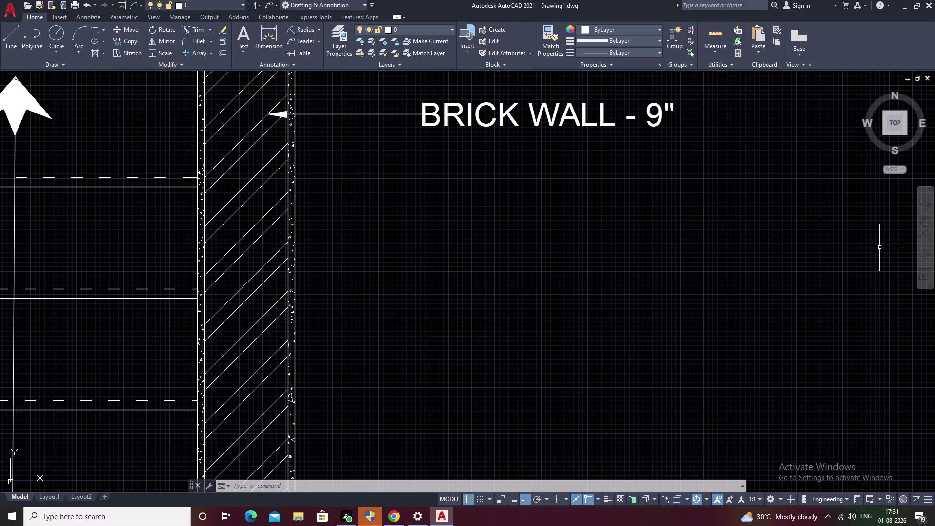
scroll(down, 3)
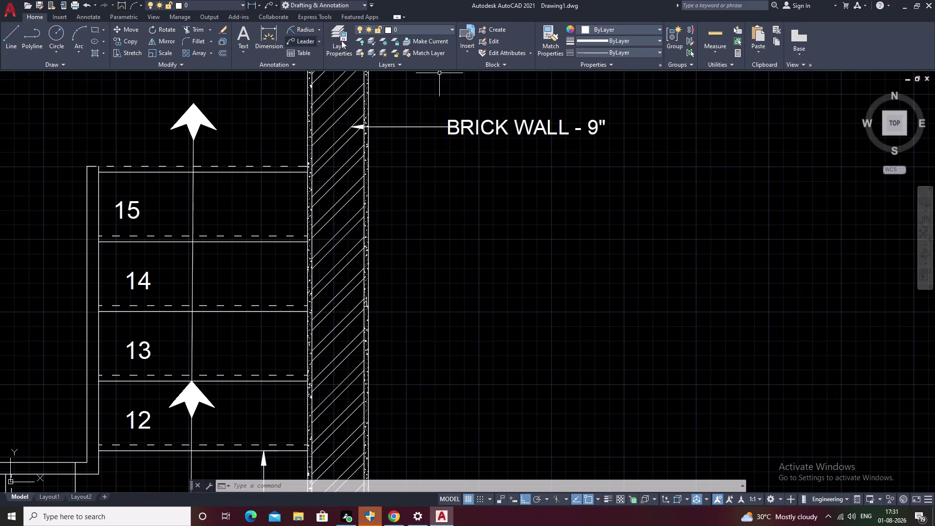
Start a new leader from the wall face to a landing point on the right.
click(298, 43)
scroll(up, 3)
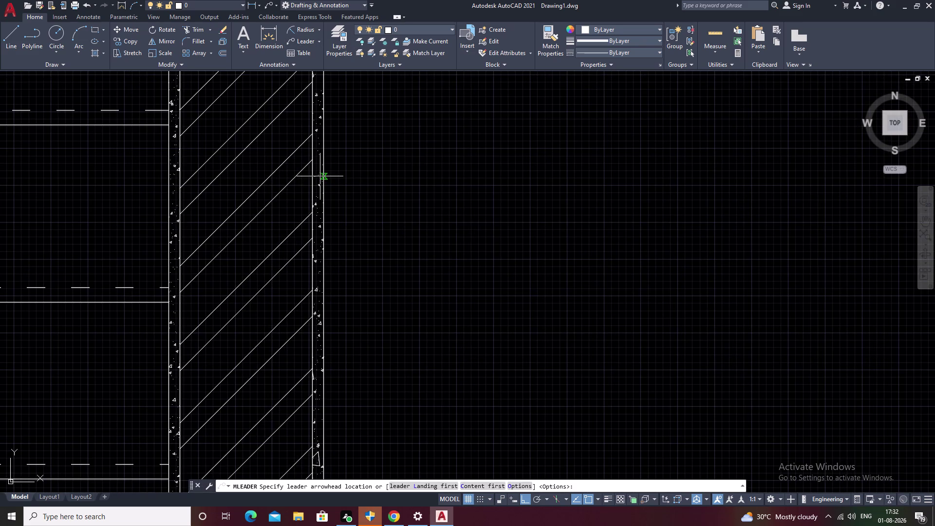
scroll(up, 3)
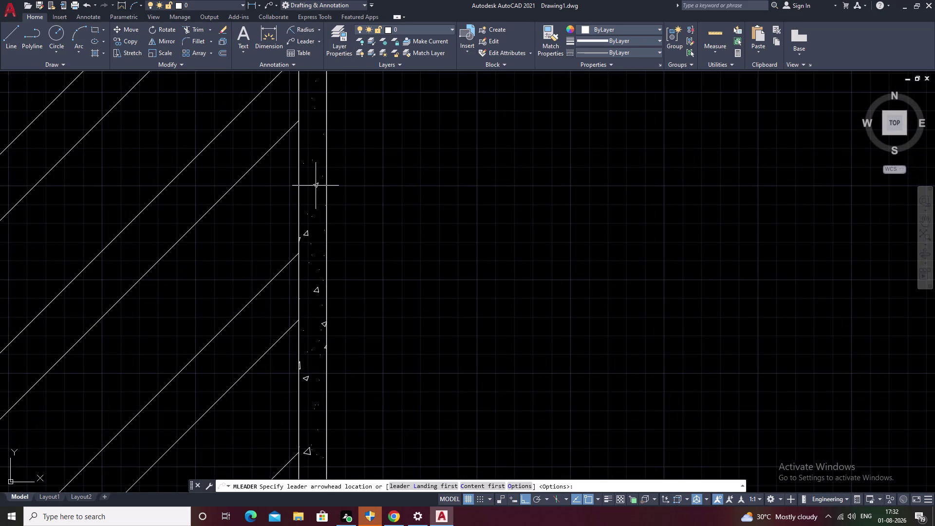
click(316, 185)
middle_click(646, 182)
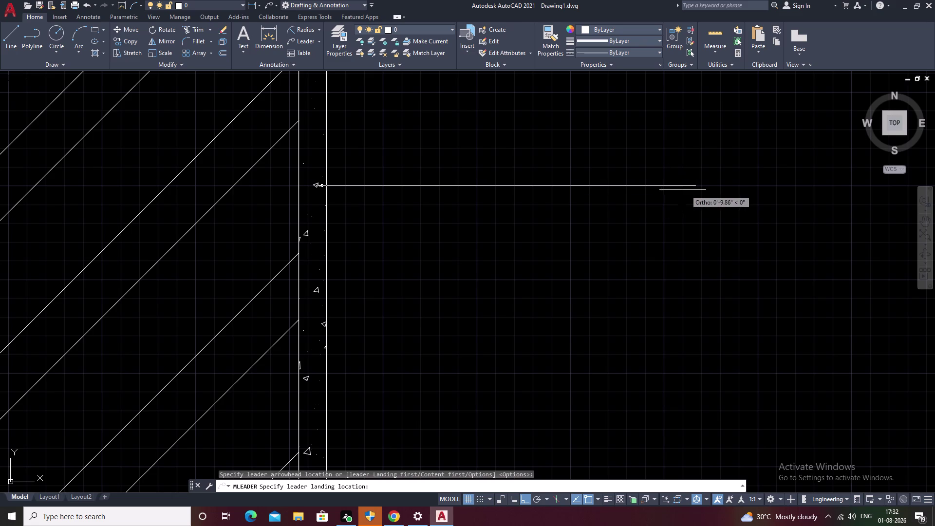
click(666, 188)
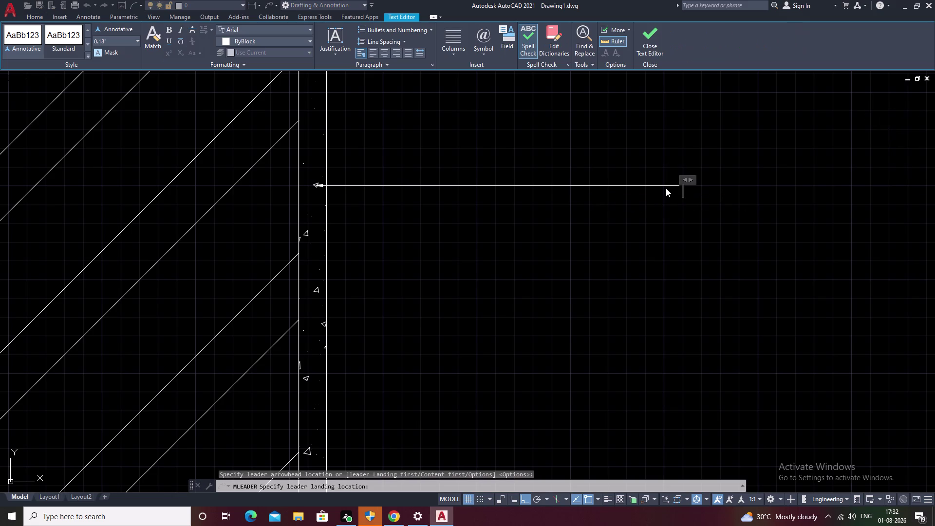
Type the label text CEMENT PLASTER - .75".
text(CEM)
text(EN)
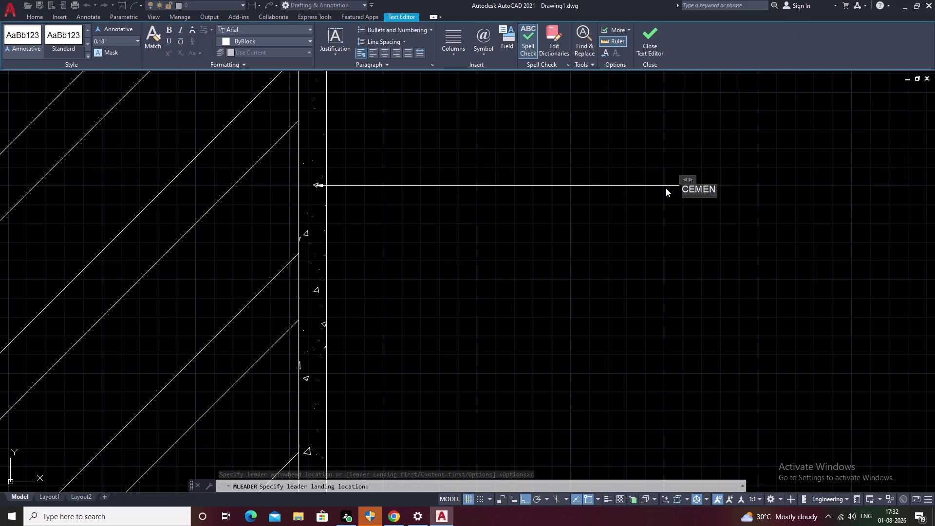
key(t)
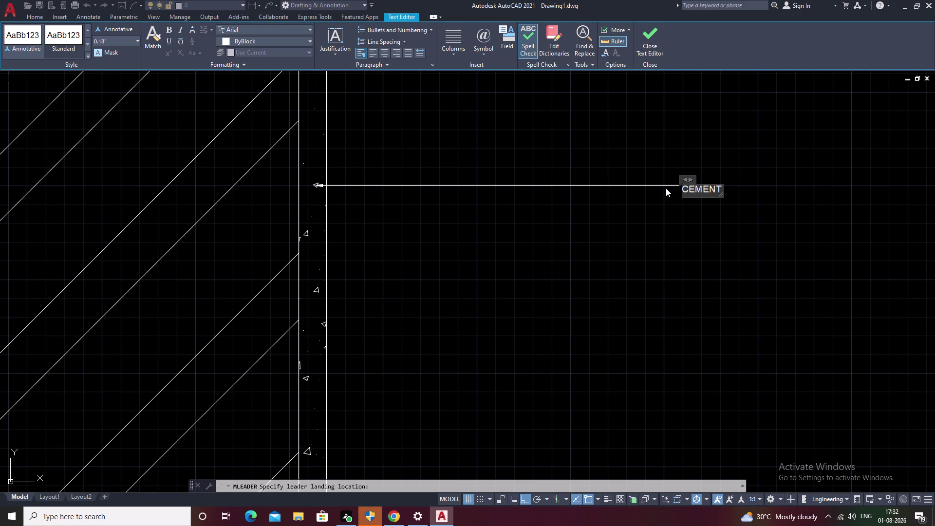
key(space)
text(PLA)
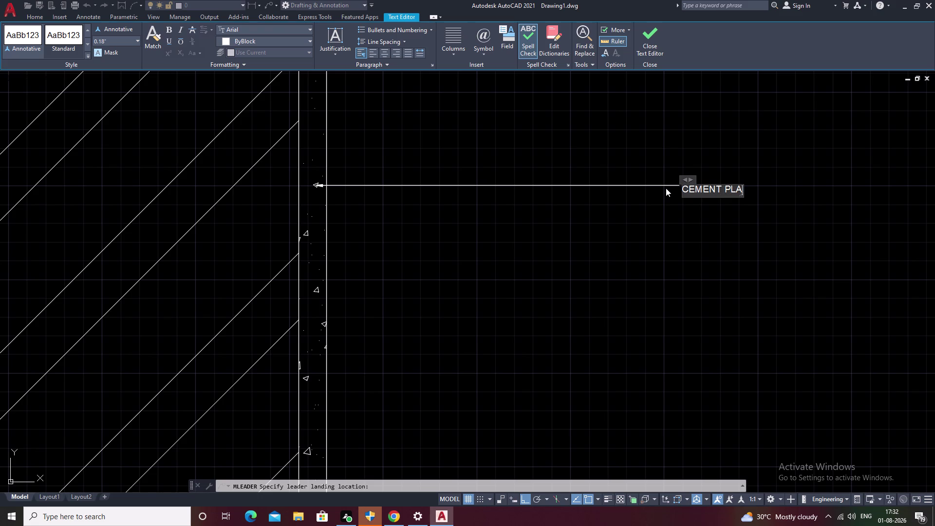
text(STER)
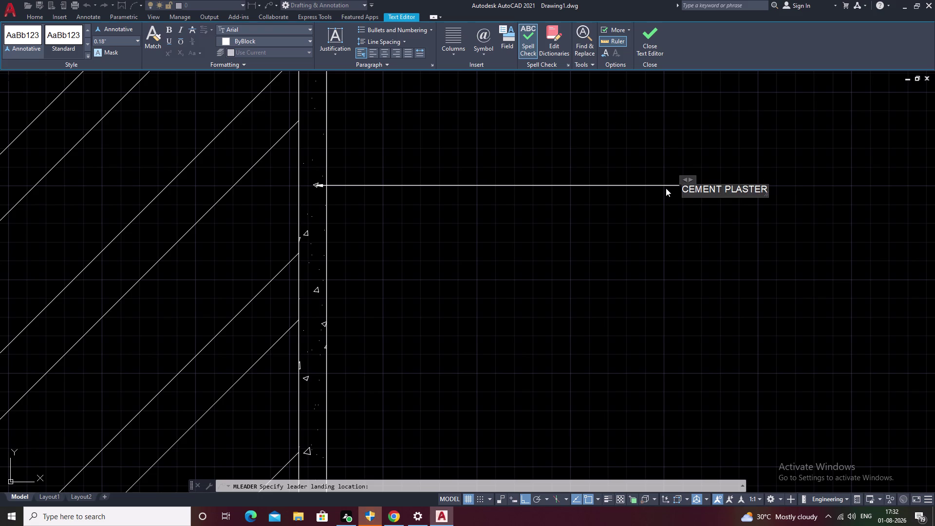
key(space)
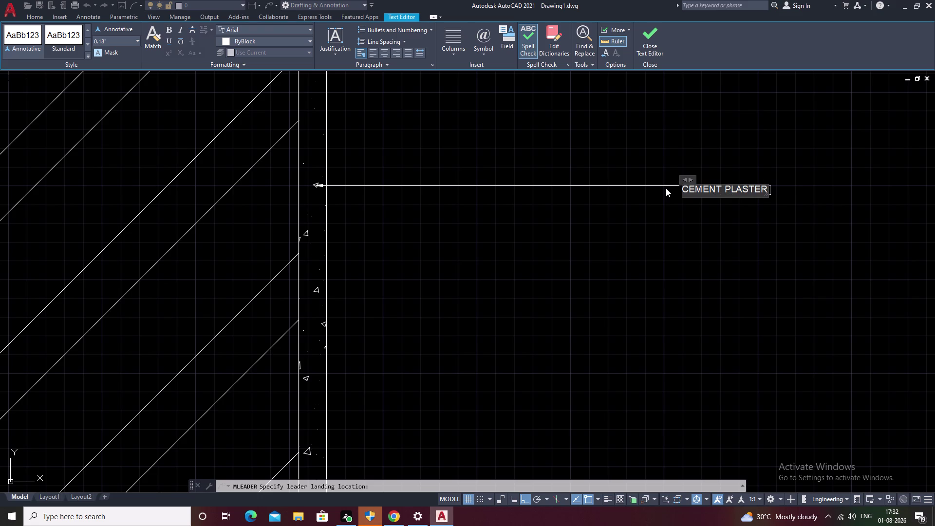
key(minus)
key(space)
text(.75)
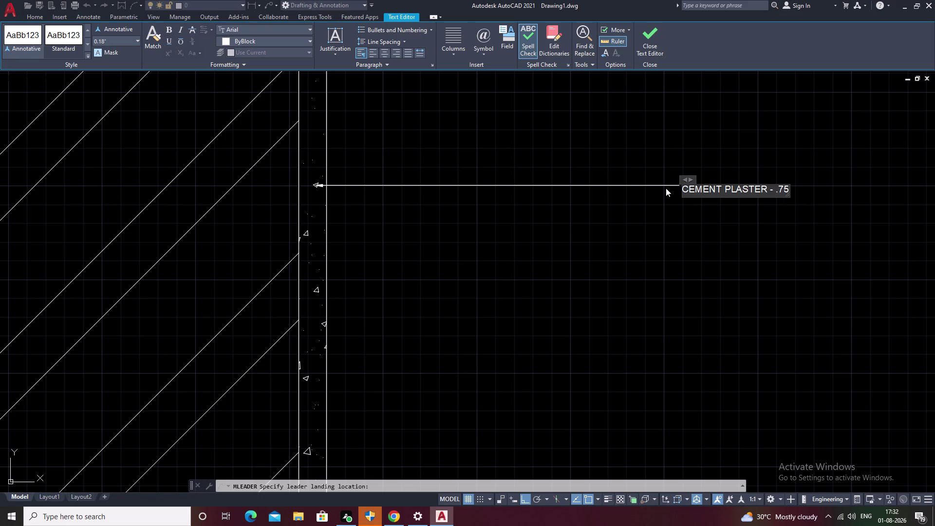
key(shift+quotedbl)
scroll(up, 3)
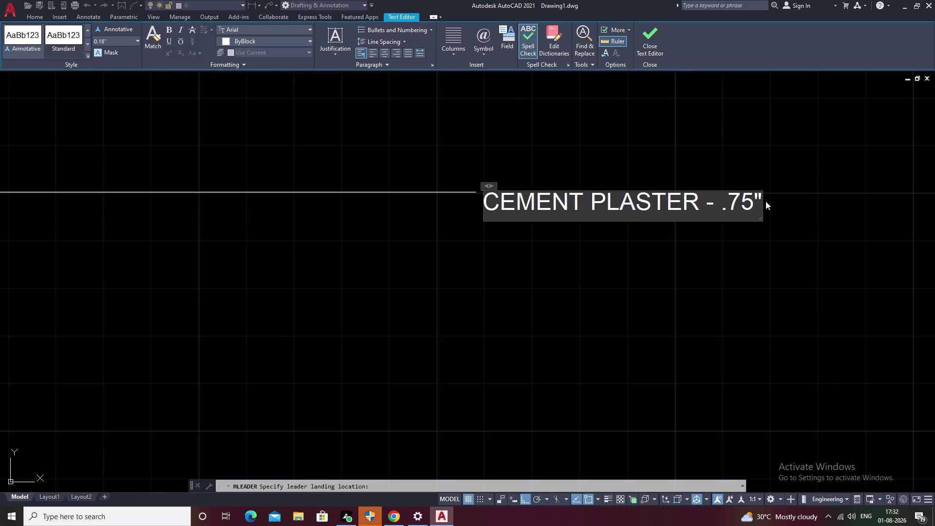
Attempt to select the label text and undo accidental letter deletions.
scroll(up, 3)
key(space)
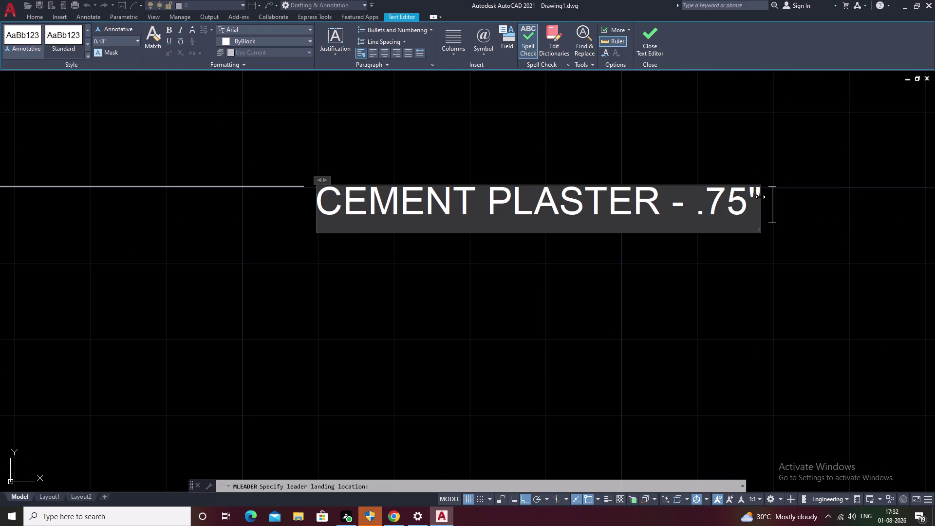
drag(758, 196, 646, 195)
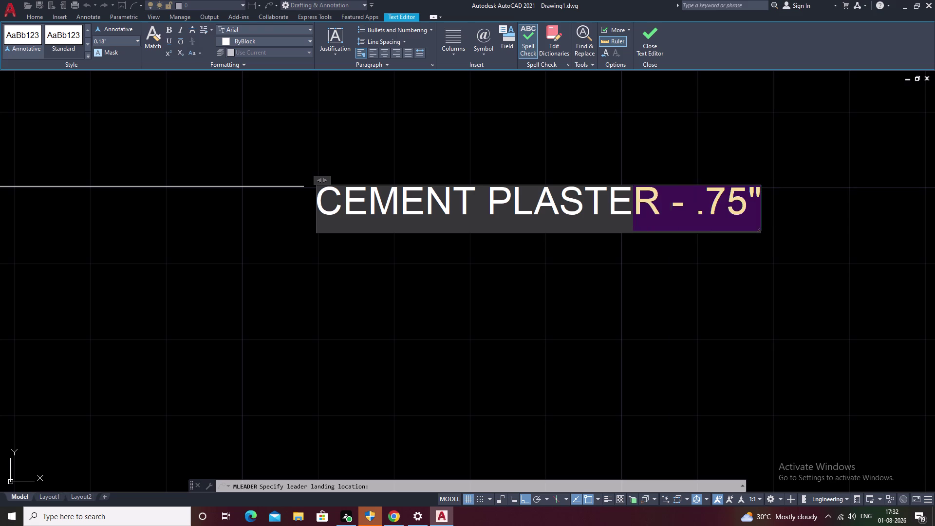
drag(646, 195, 628, 193)
drag(550, 191, 337, 190)
key(space)
click(325, 190)
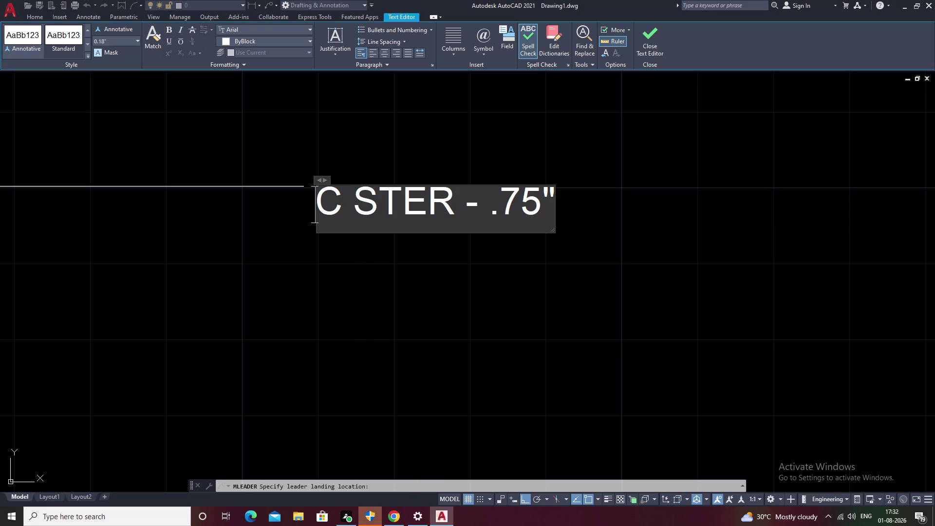
key(ctrl+z)
key(ctrl+x)
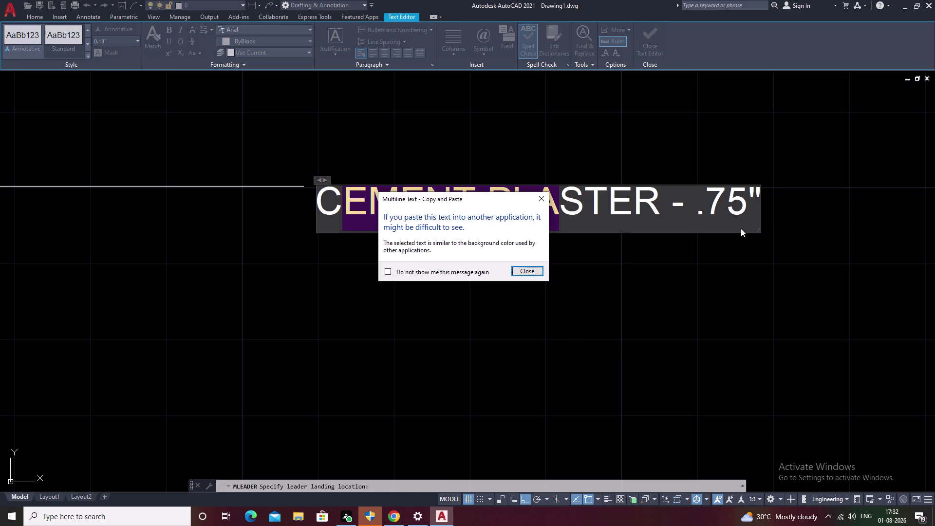
key(Escape)
key(ctrl+z)
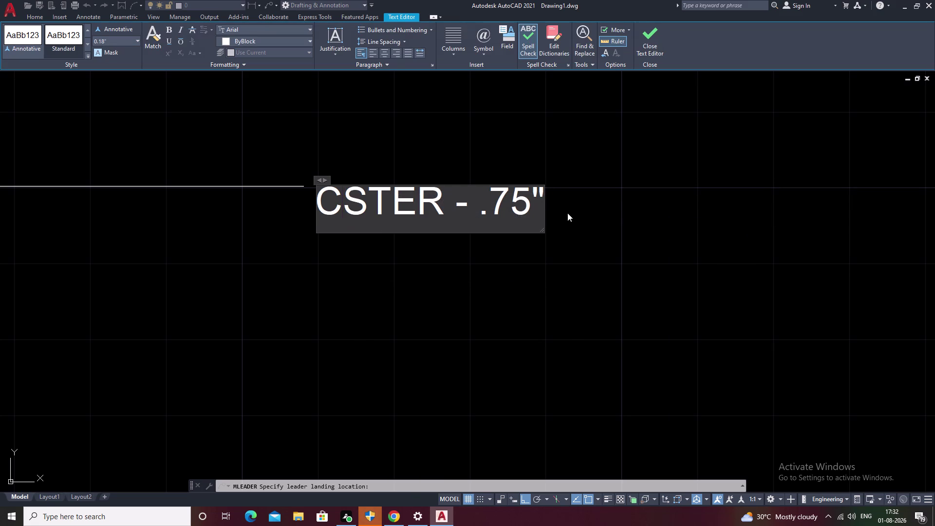
click(567, 213)
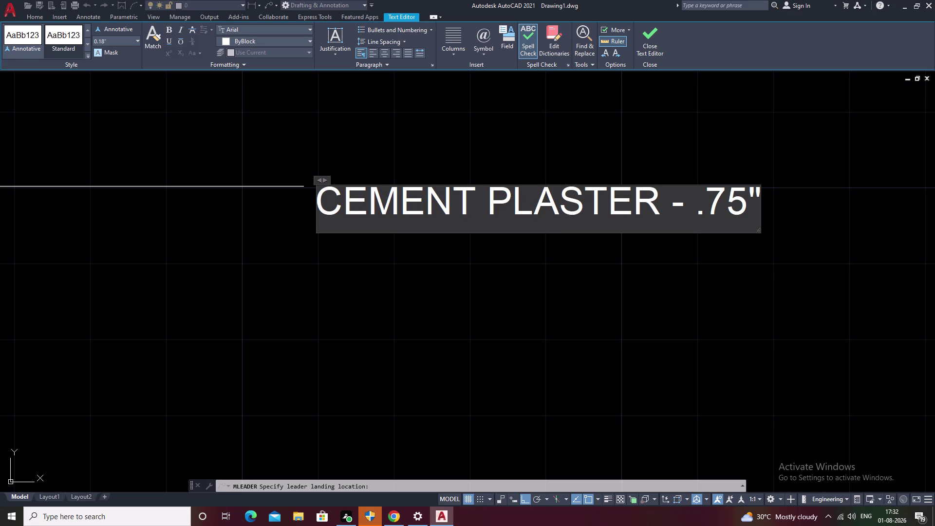
Select the whole CEMENT PLASTER - .75" label text.
key(Right)
key(Right)
key(Right)
key(Right)
key(Right)
key(Right)
key(Right)
key(Right)
key(Right)
key(Right)
key(Right)
drag(757, 199, 631, 201)
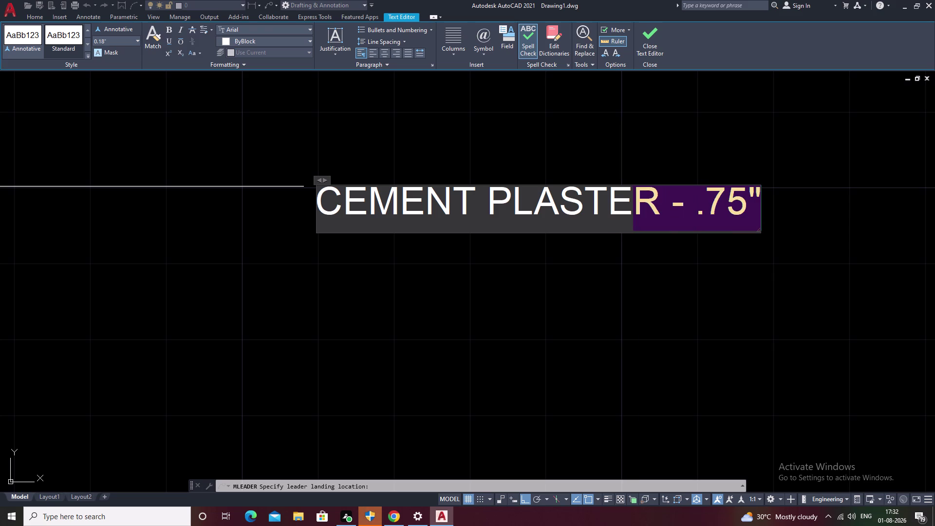
drag(632, 201, 497, 200)
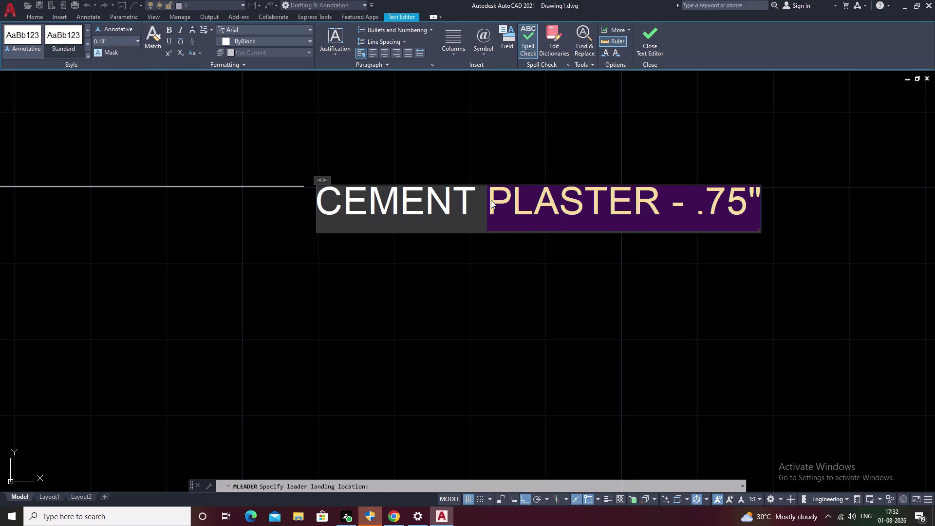
drag(364, 217, 337, 209)
drag(338, 209, 331, 208)
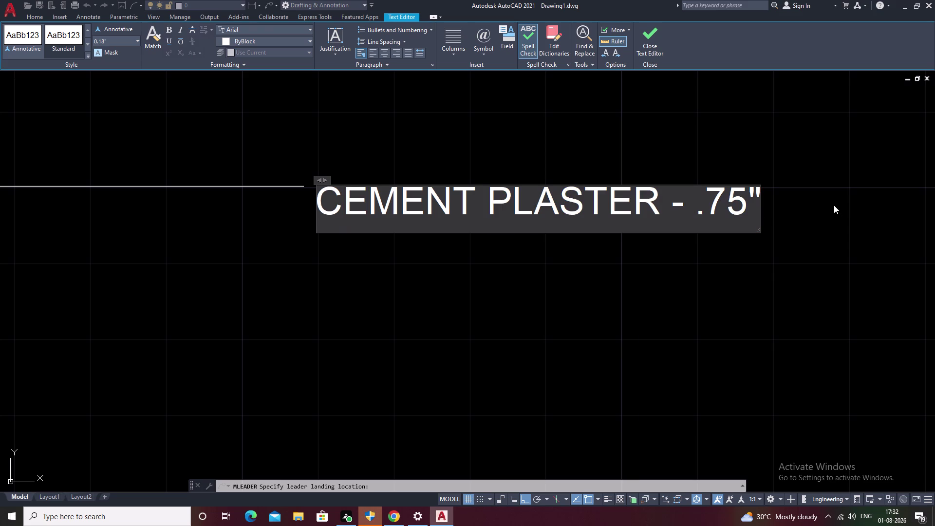
drag(760, 202, 292, 210)
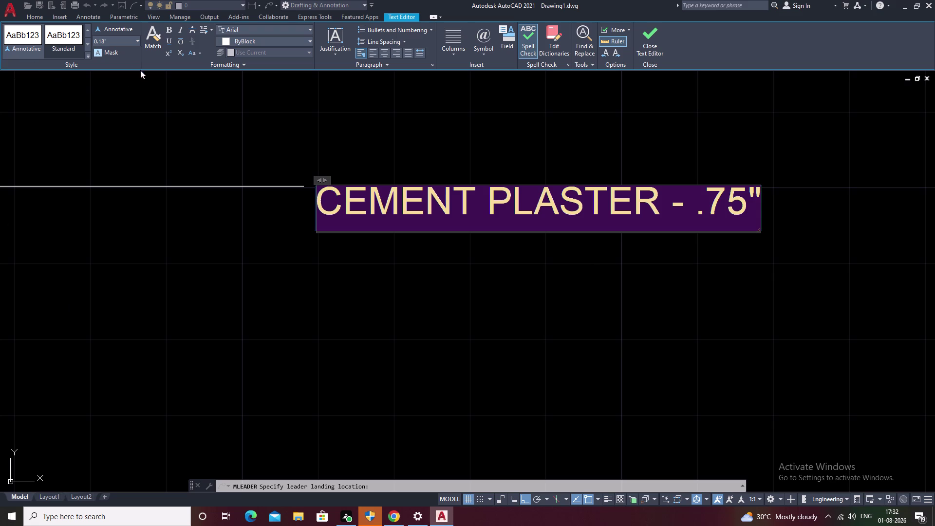
Set the label text height to 2.50" and exit the Text Editor.
click(137, 39)
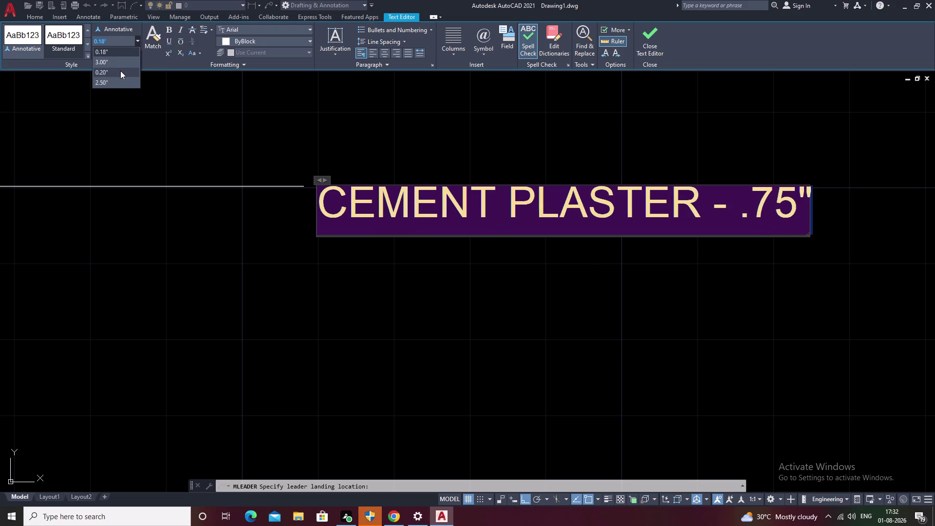
click(120, 80)
scroll(down, 3)
key(Escape)
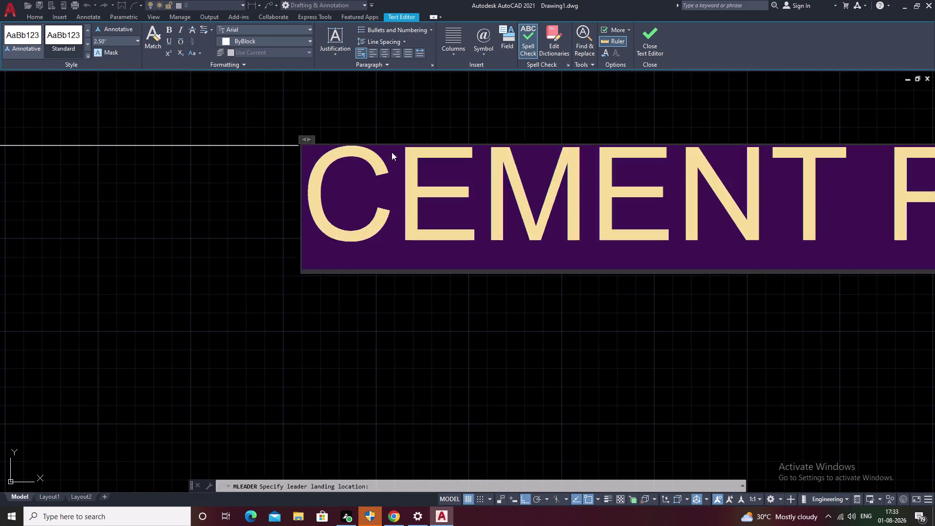
scroll(down, 3)
middle_drag(320, 250, 331, 253)
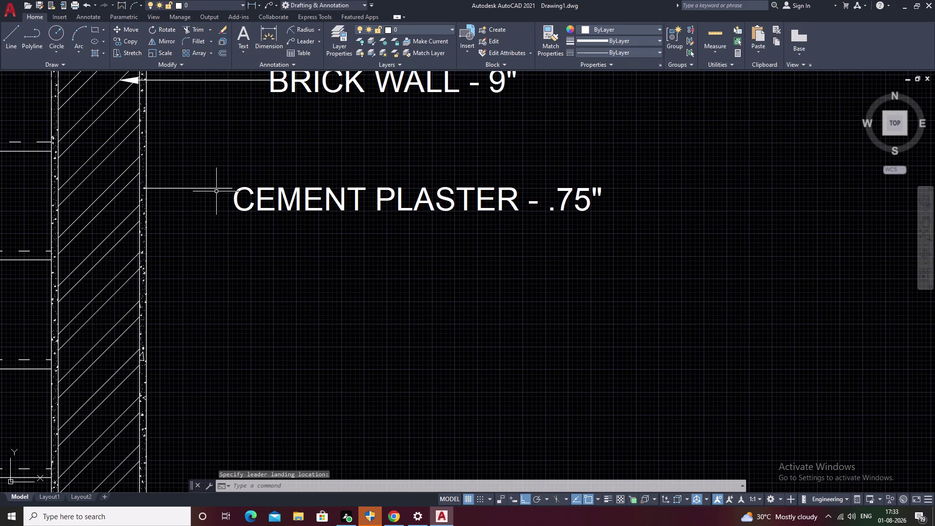
Set the CEMENT PLASTER leader's arrowhead size to 2.00" via Properties.
click(216, 188)
text(P)
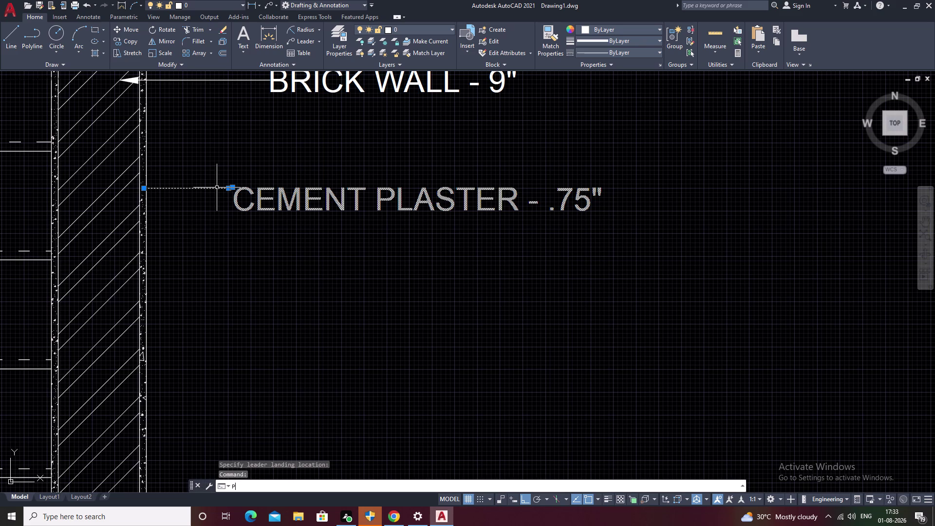
text(R)
key(space)
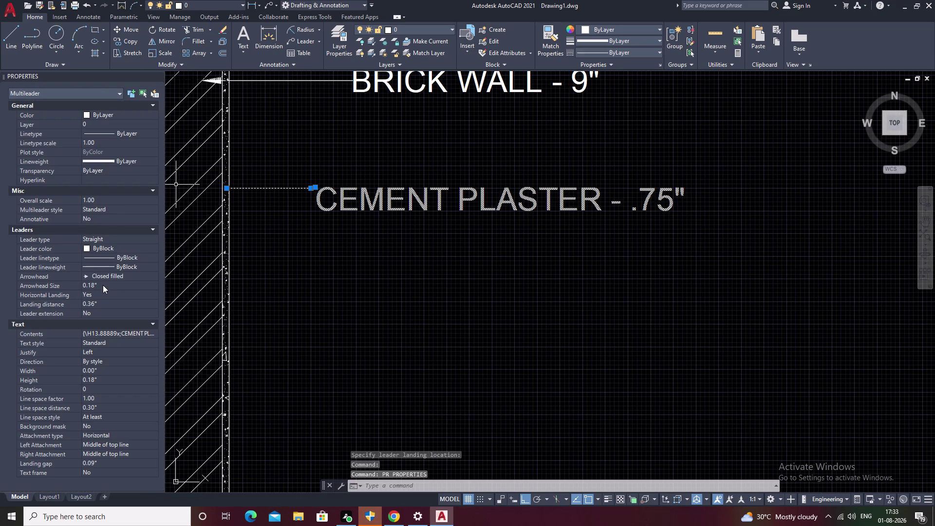
drag(103, 285, 78, 286)
drag(75, 286, 68, 286)
key(BackSpace)
text(2)
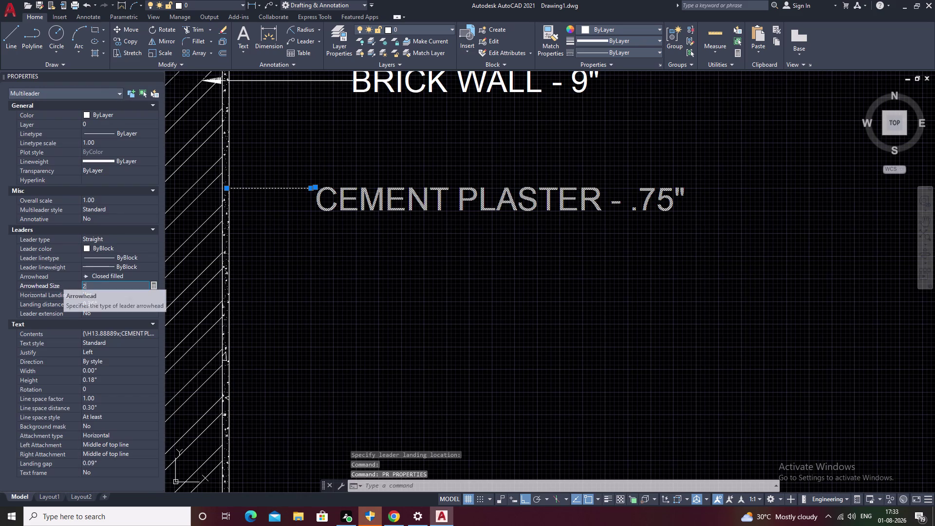
text(.)
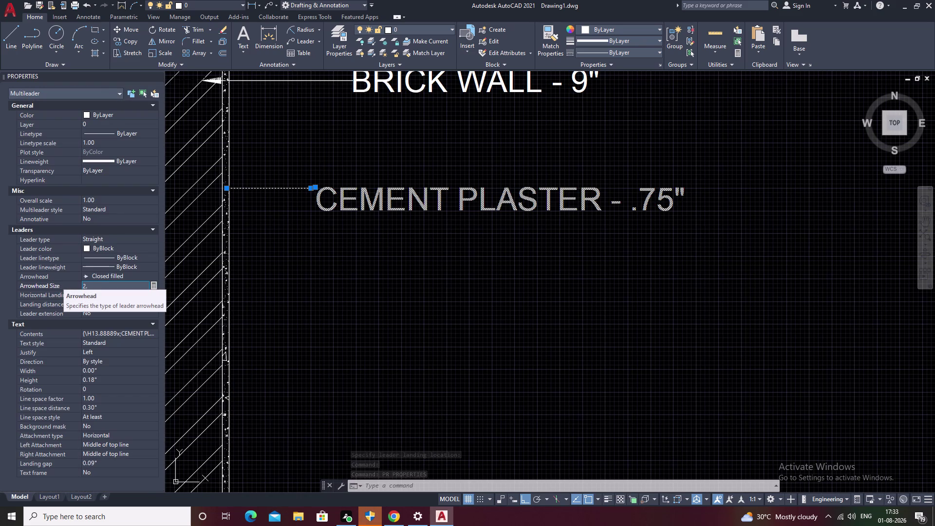
key(BackSpace)
Cancel stray selections, deselect the leader, and close the Properties palette.
click(385, 335)
click(337, 305)
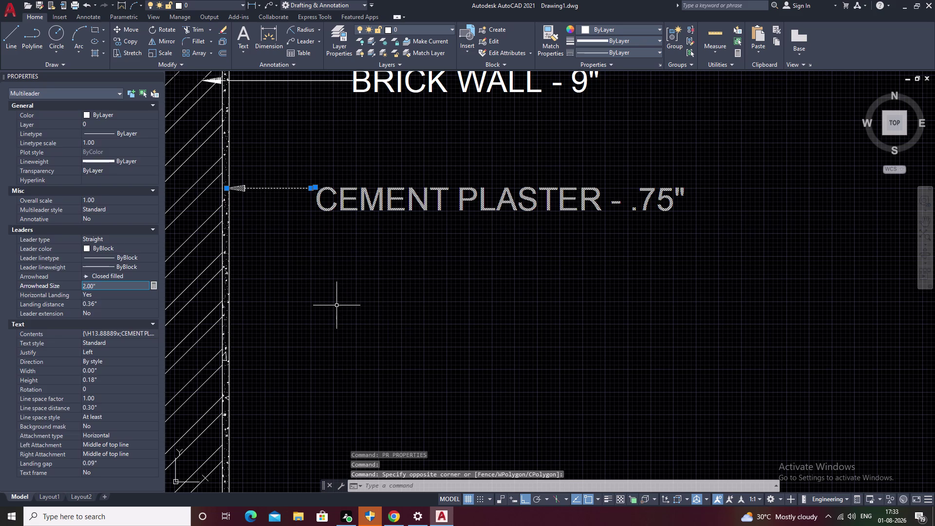
key(Escape)
click(336, 199)
key(Escape)
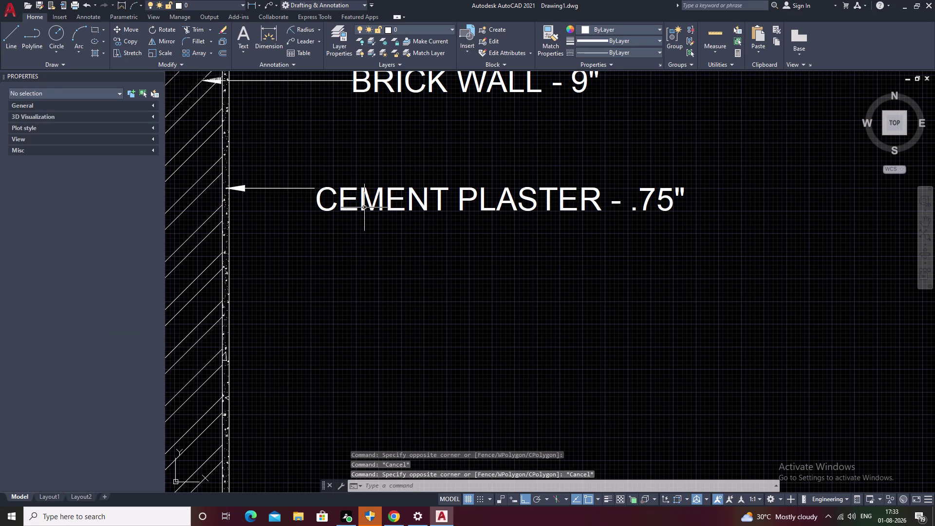
key(Escape)
key(Escape)
click(264, 186)
click(263, 188)
click(273, 190)
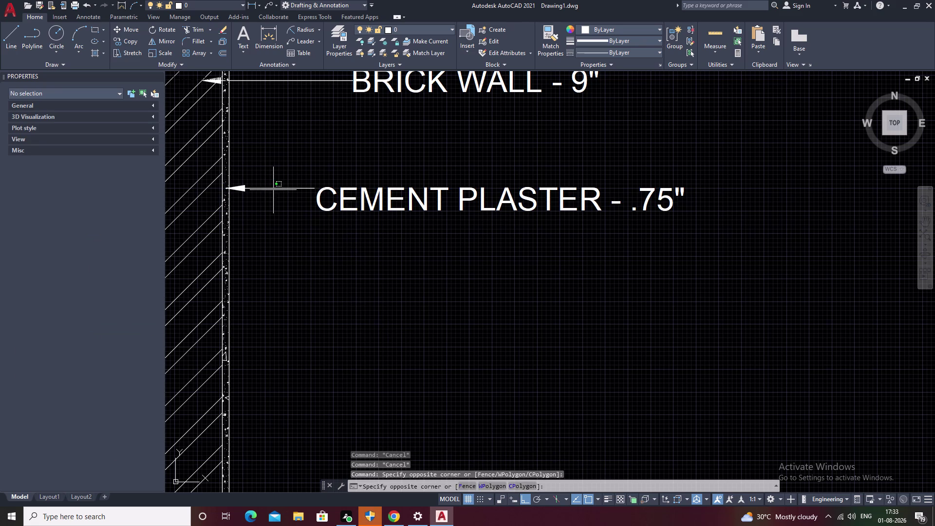
key(Escape)
click(156, 77)
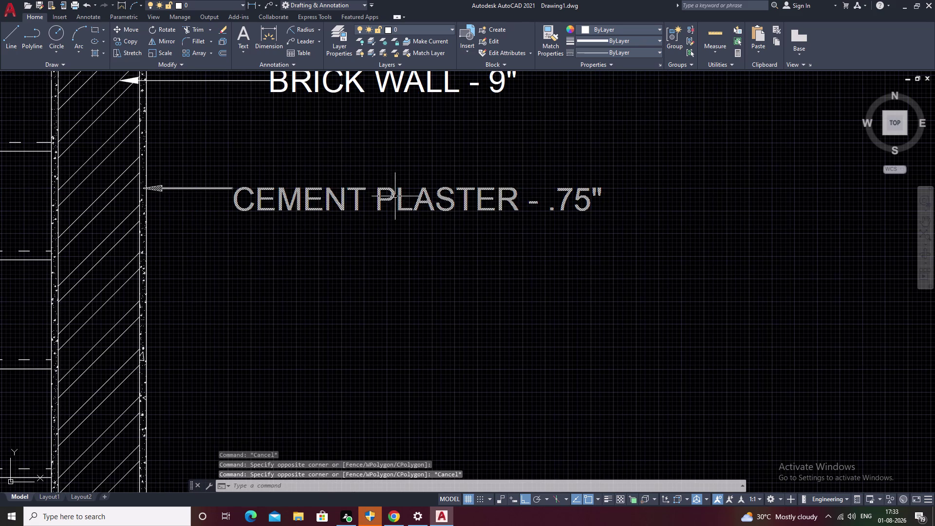
double_click(376, 200)
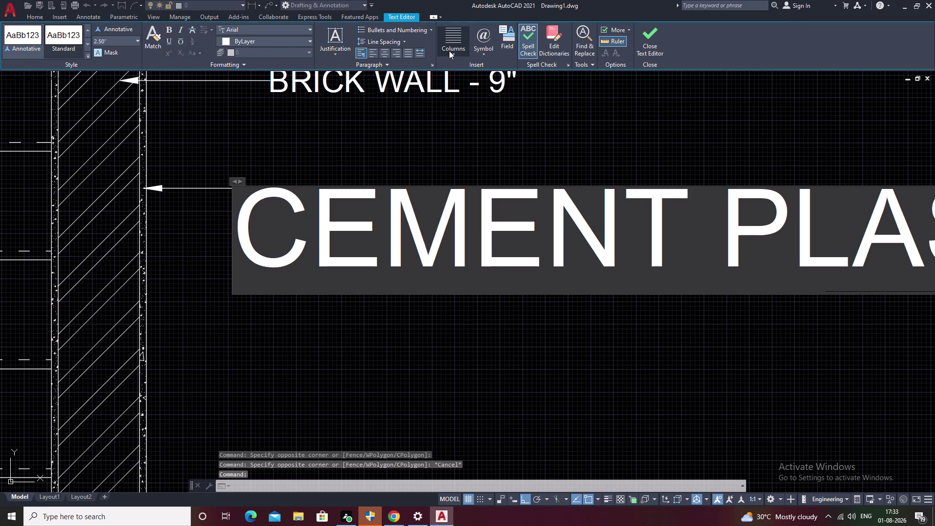
Finish the text edit and erase the CEMENT PLASTER leader.
scroll(down, 3)
middle_drag(350, 123, 342, 167)
key(Escape)
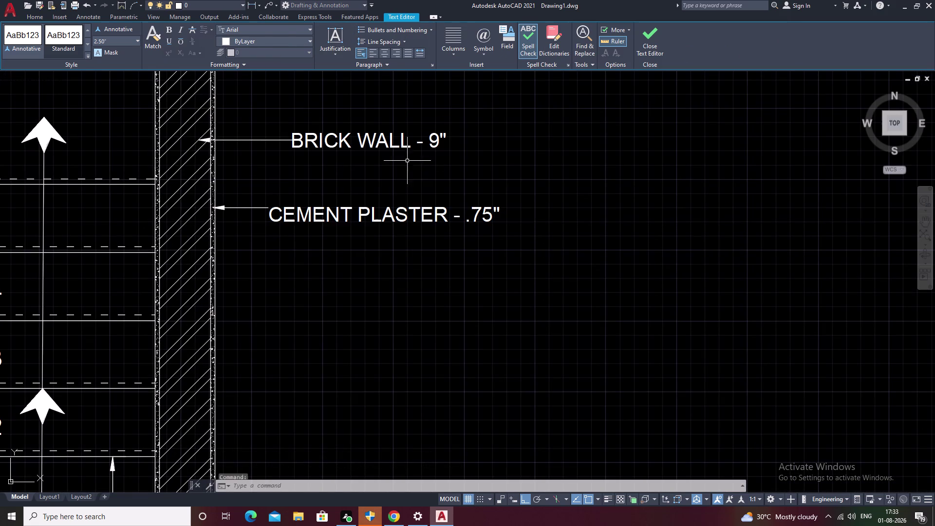
drag(500, 183, 282, 267)
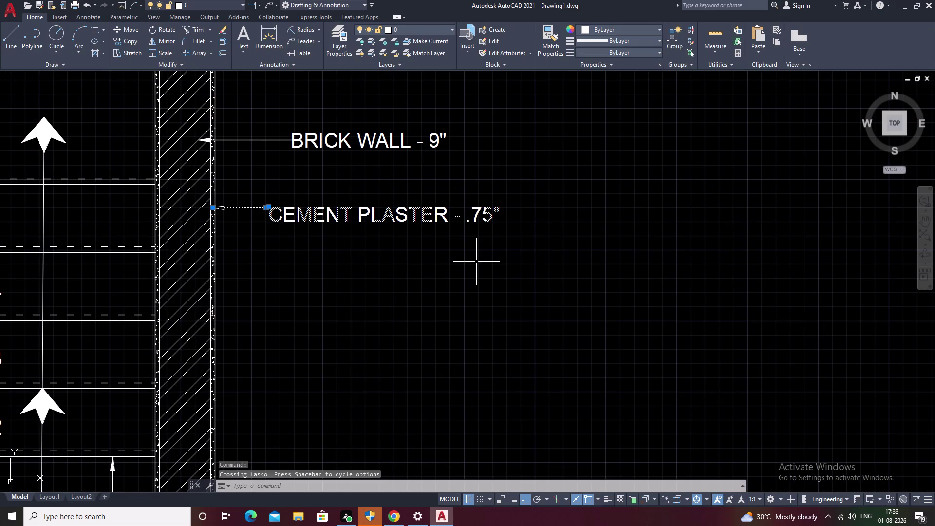
text(E)
key(space)
Start copying the BRICK WALL - 9" leader and pick its base point.
drag(460, 101, 305, 206)
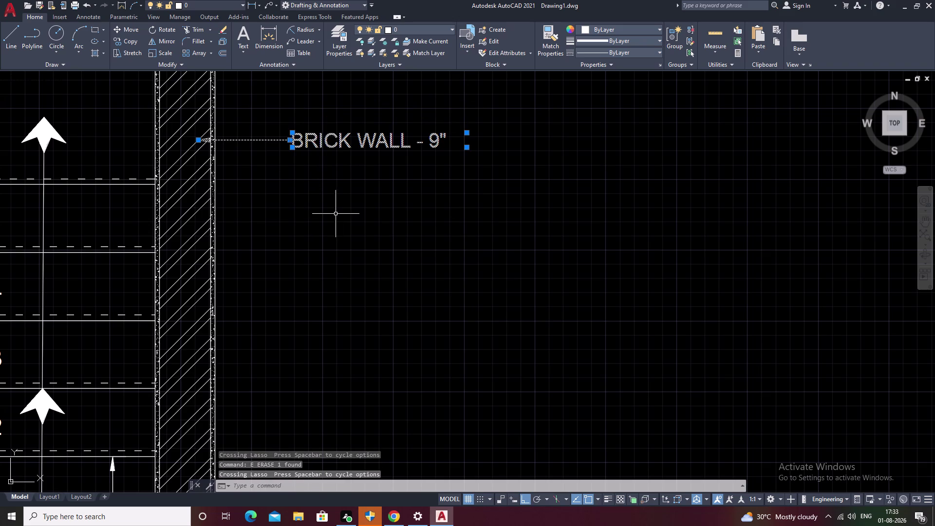
text(CO)
key(space)
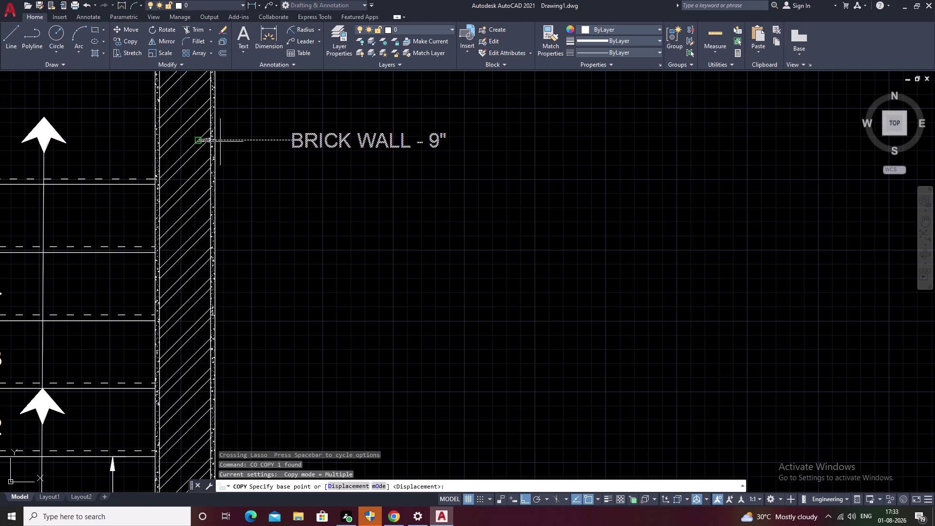
scroll(up, 3)
middle_drag(234, 148, 376, 204)
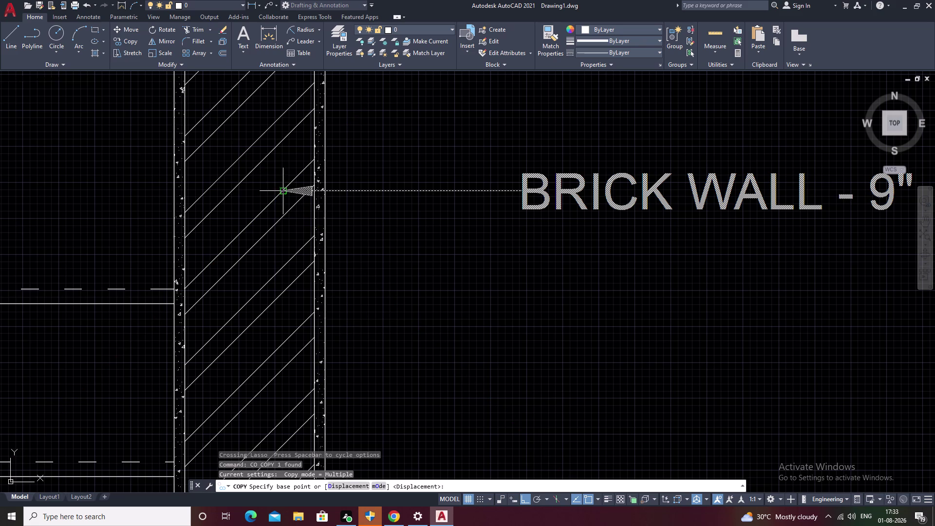
double_click(284, 191)
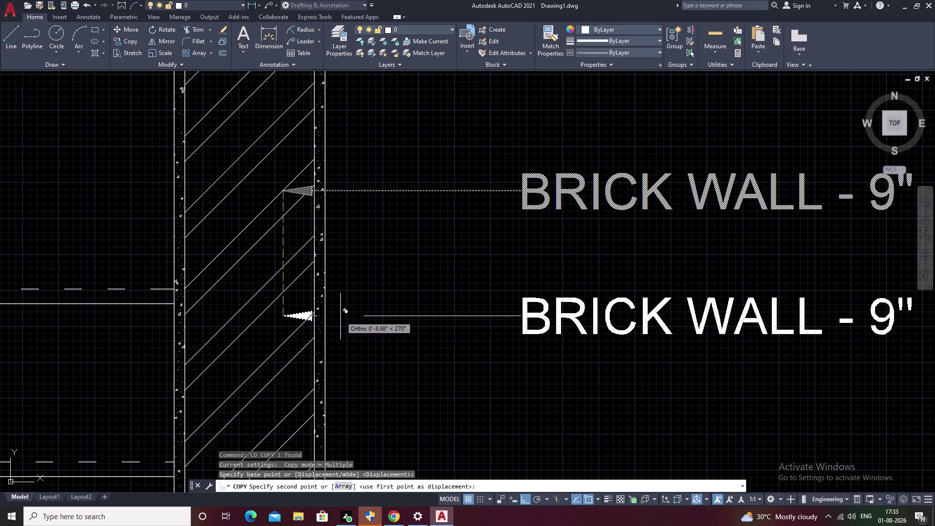
With Ortho off, place the copy below with its arrow on the wall face.
key(F8)
scroll(up, 3)
click(306, 300)
right_click(307, 300)
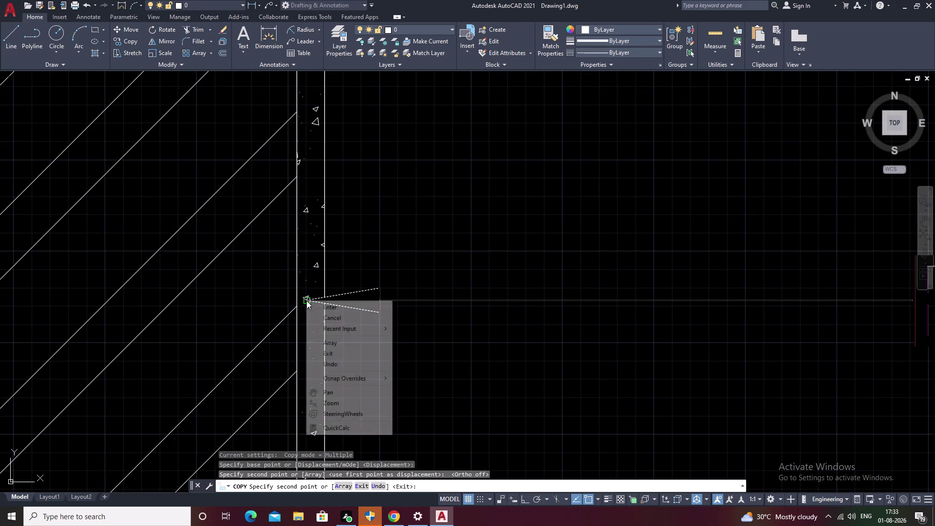
scroll(down, 3)
click(374, 305)
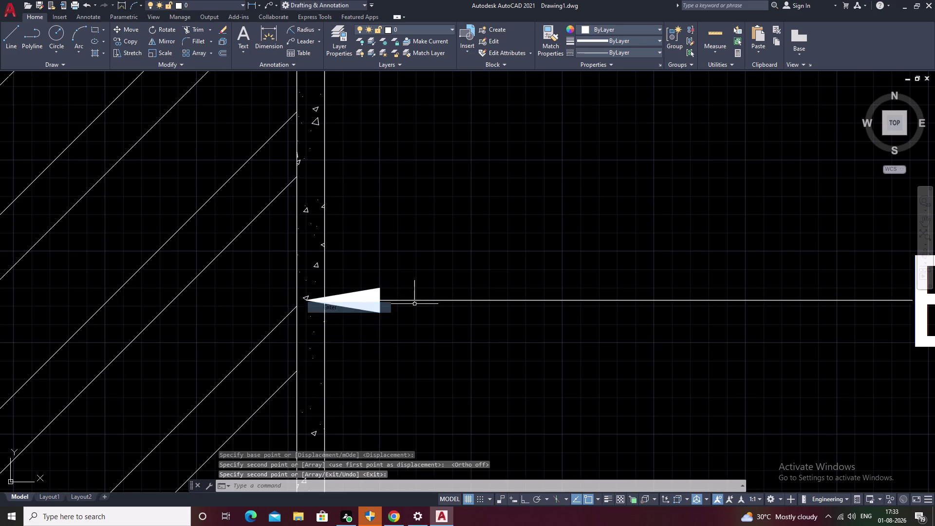
scroll(down, 3)
key(Escape)
middle_drag(629, 345, 500, 352)
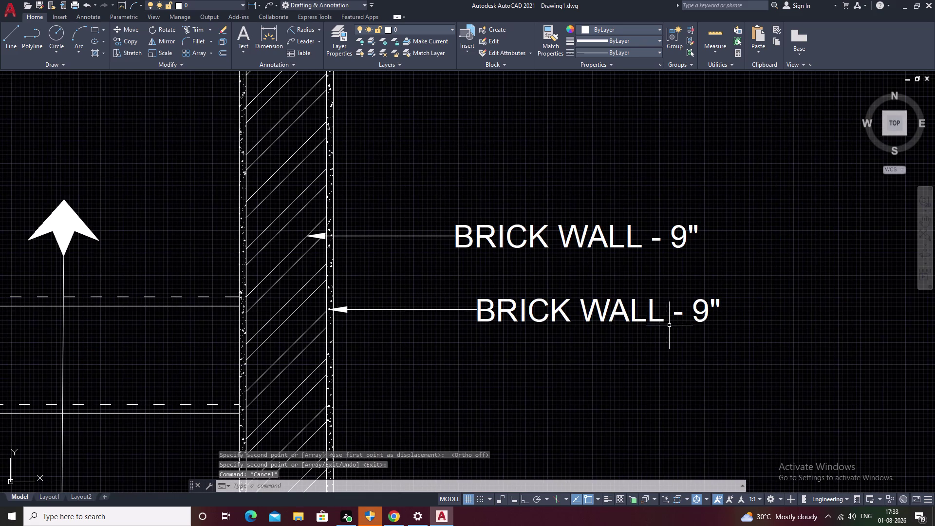
double_click(614, 314)
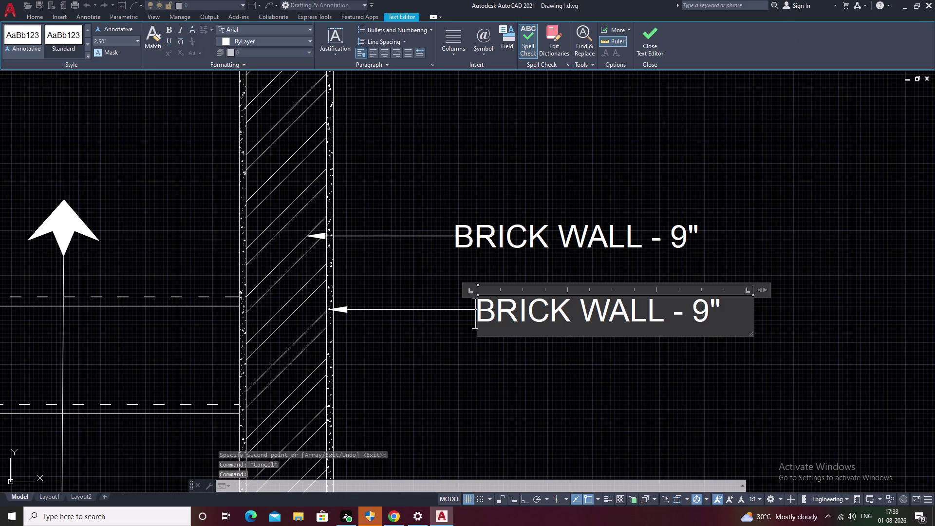
Replace the lower label's text with CEMENT PLASTER -.75".
drag(716, 308, 485, 328)
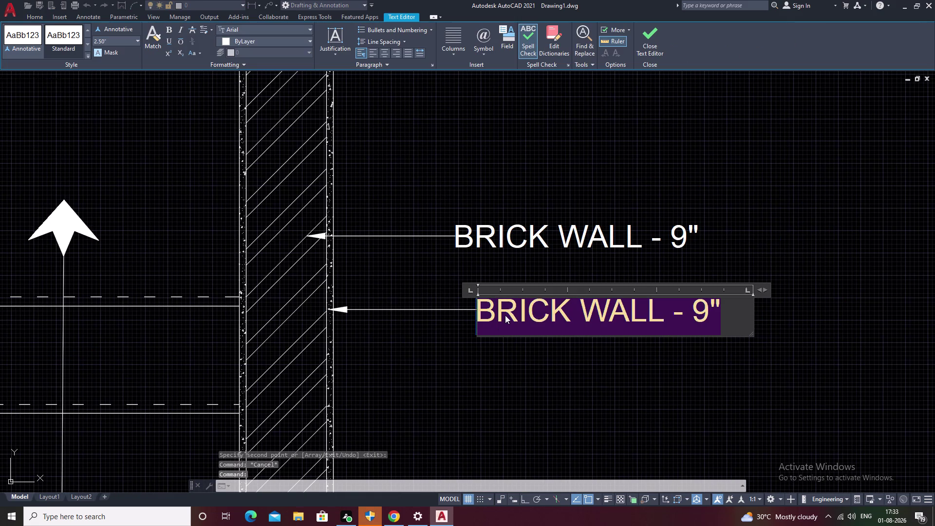
key(BackSpace)
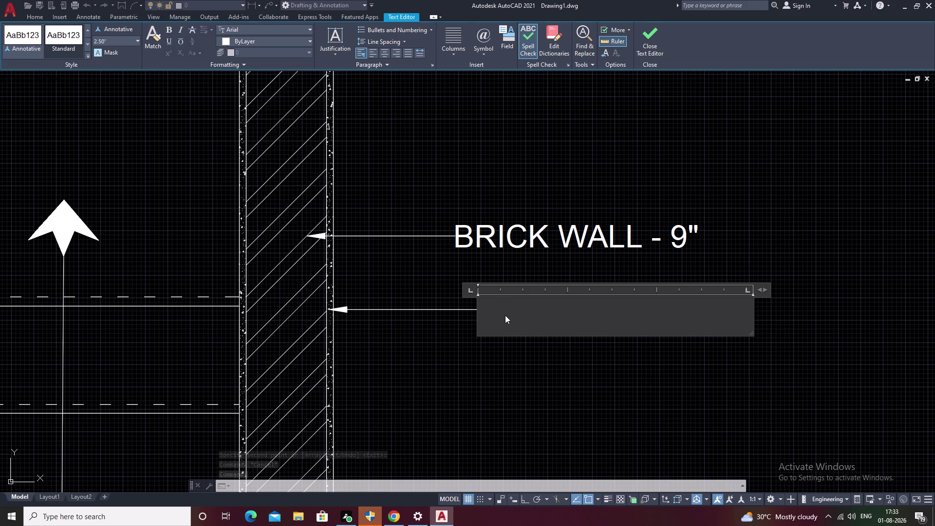
text(CEME)
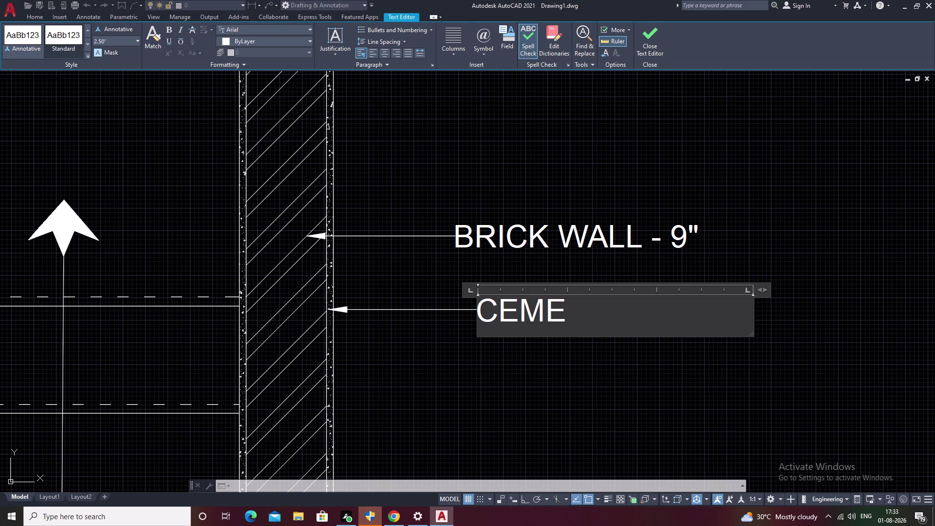
text(NT)
key(space)
text(P)
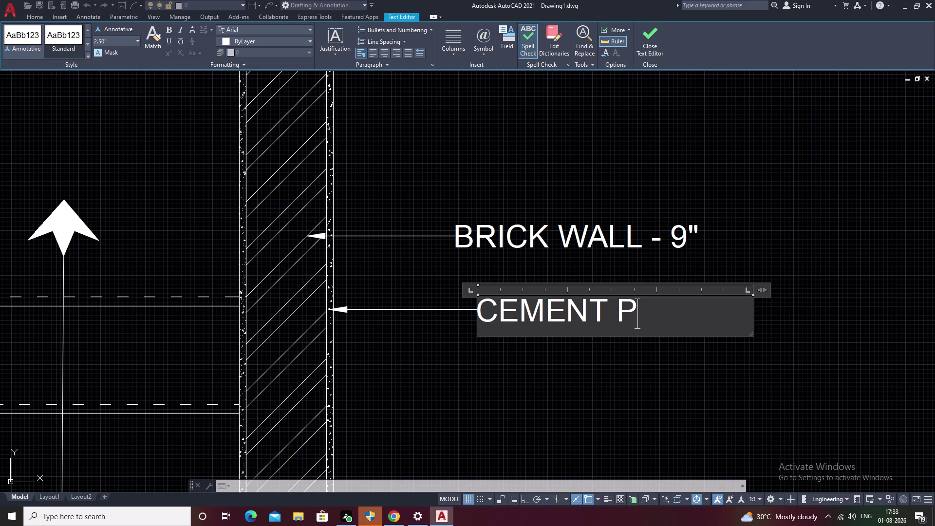
text(LA)
text(STE)
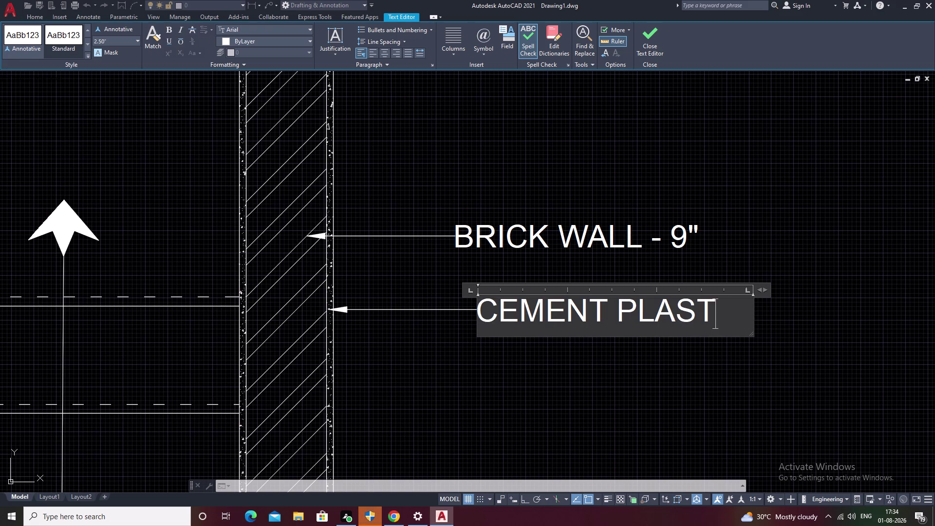
text(R)
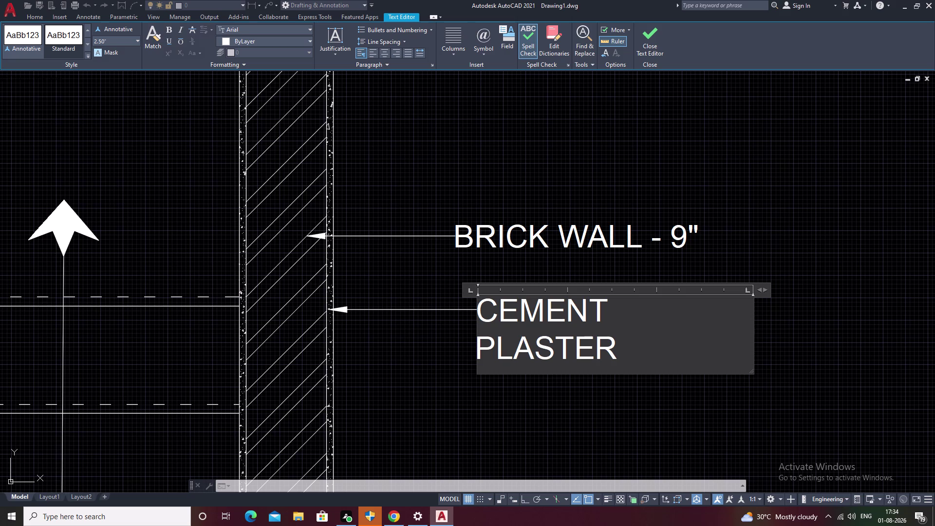
key(space)
text(-)
text(.75)
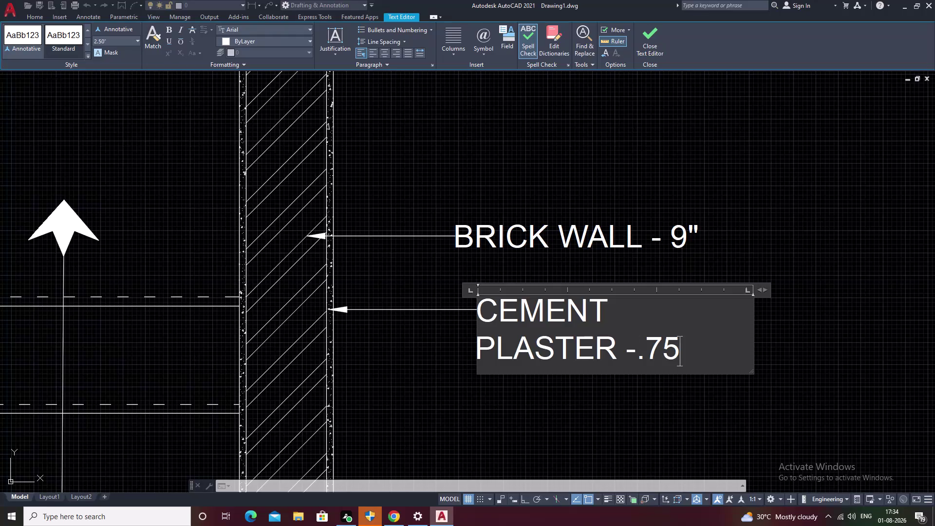
key(shift+quotedbl)
Widen the label's text box so it fits on one line, then close the editor.
drag(751, 320, 773, 320)
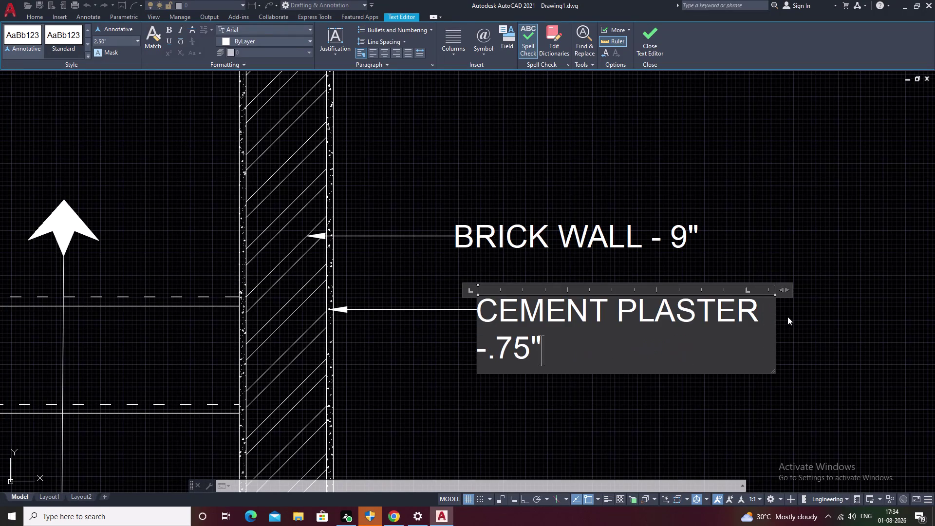
click(791, 315)
double_click(694, 309)
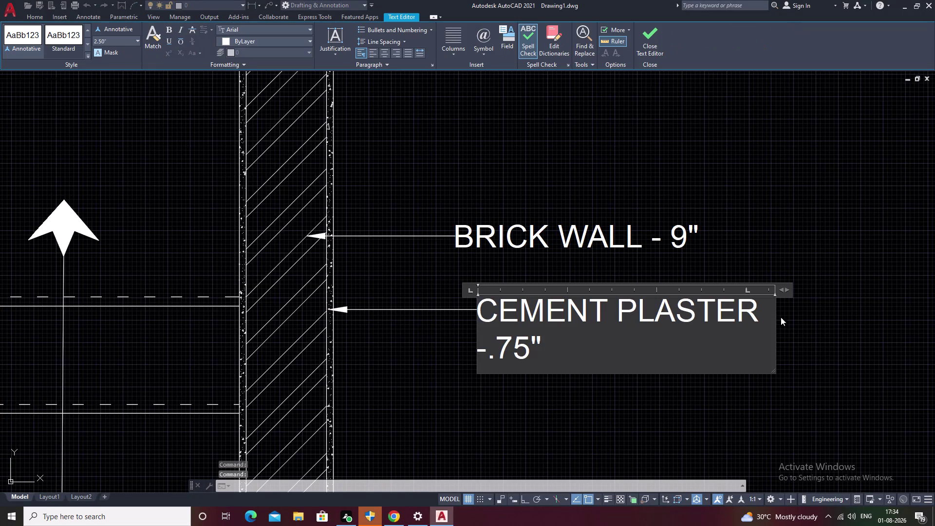
drag(775, 319, 839, 307)
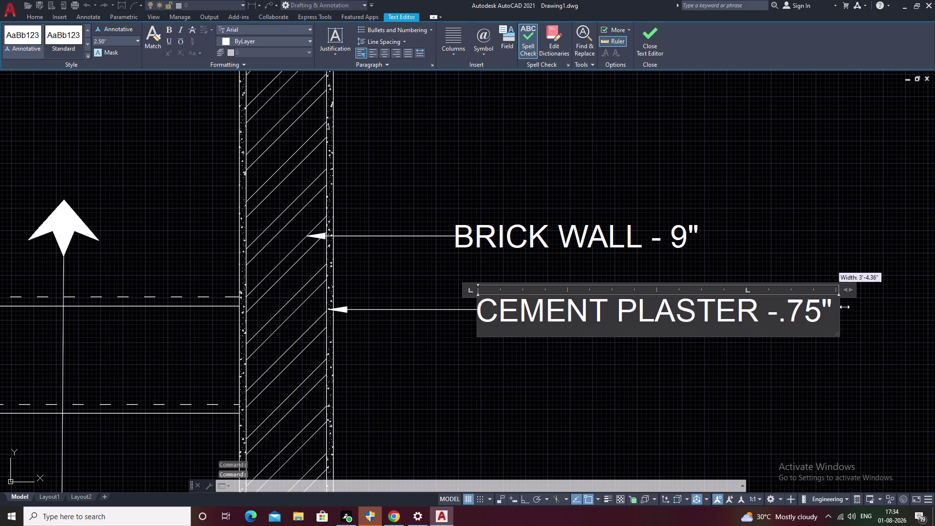
drag(838, 306, 861, 307)
click(829, 370)
Select both the CEMENT PLASTER and BRICK WALL leader labels.
scroll(down, 3)
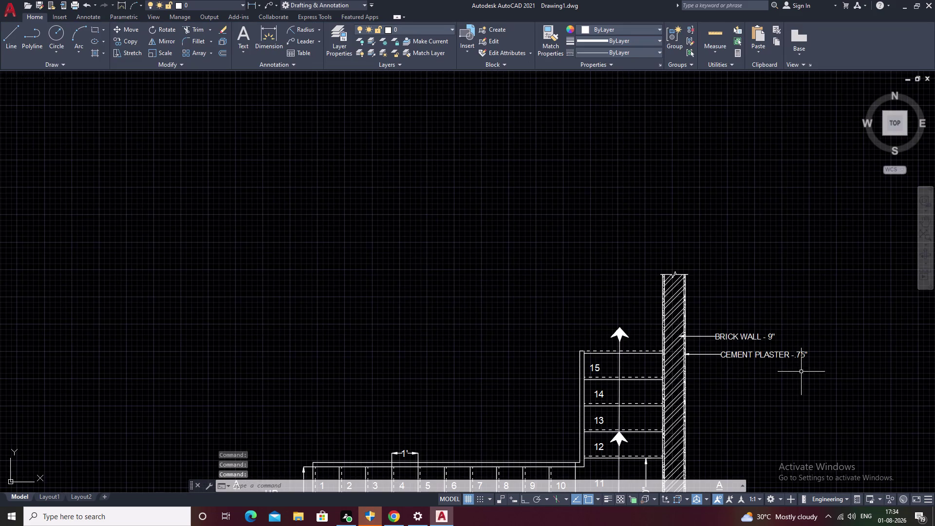
middle_drag(800, 372, 687, 327)
key(Escape)
click(578, 334)
scroll(up, 3)
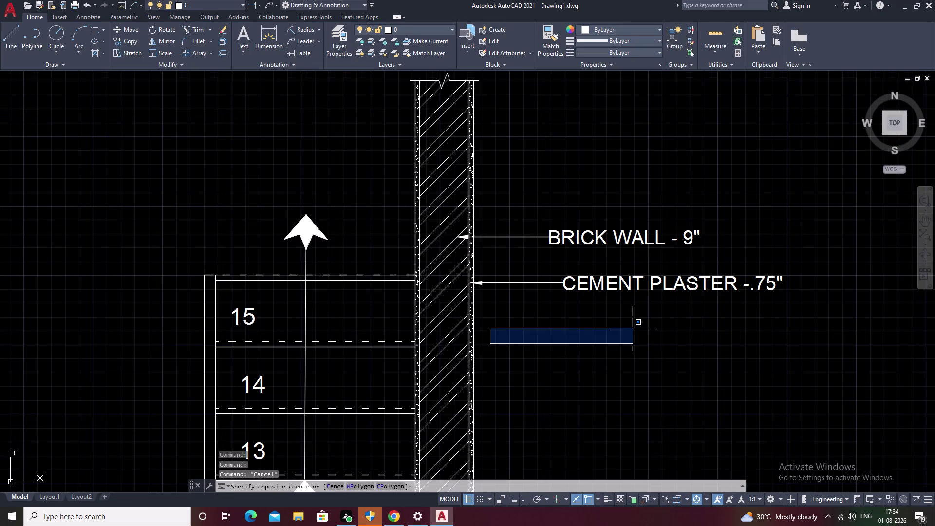
key(Escape)
key(Escape)
click(626, 286)
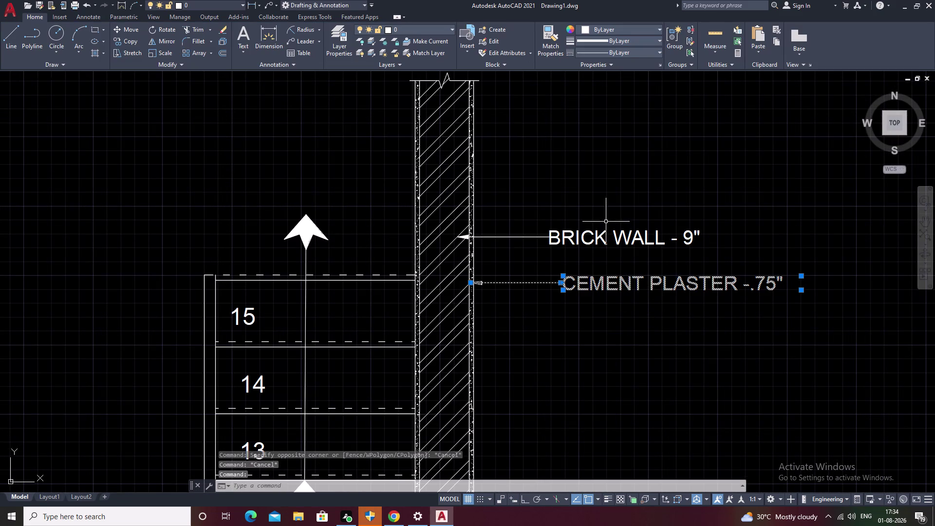
right_click(605, 237)
click(605, 237)
key(Escape)
click(567, 242)
right_click(567, 242)
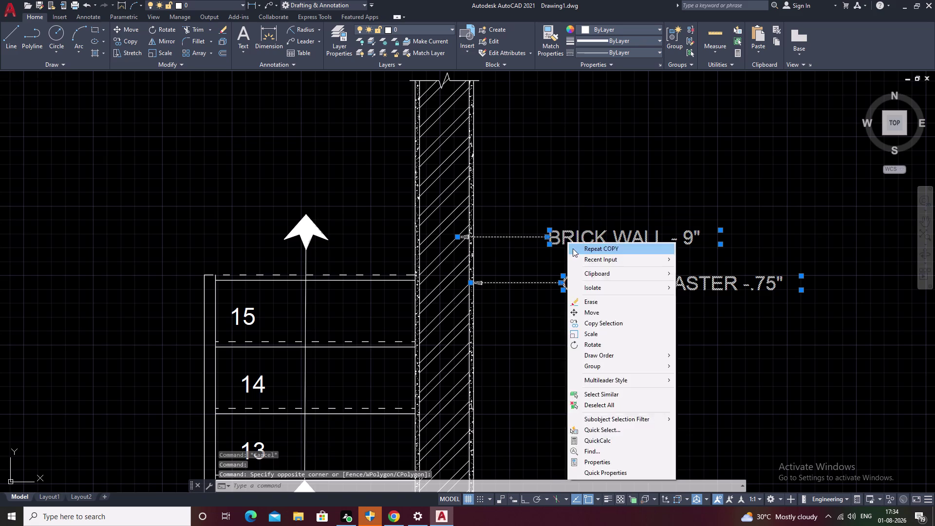
key(Escape)
Align the labels vertically using CEMENT PLASTER as the reference leader.
click(317, 43)
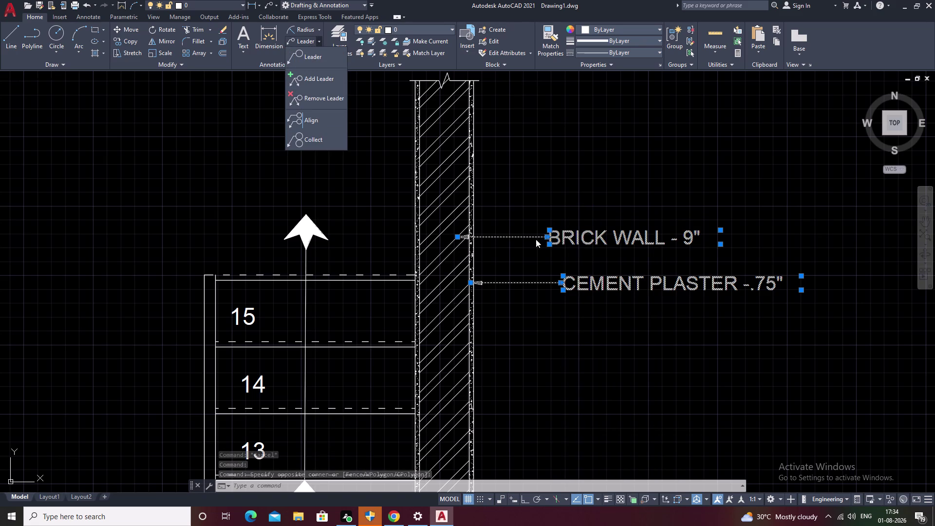
click(324, 120)
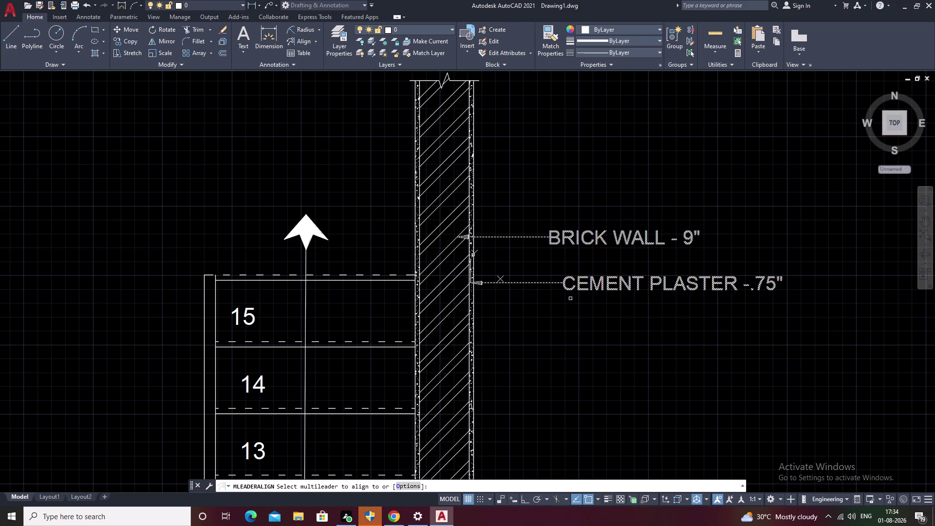
drag(562, 282, 563, 71)
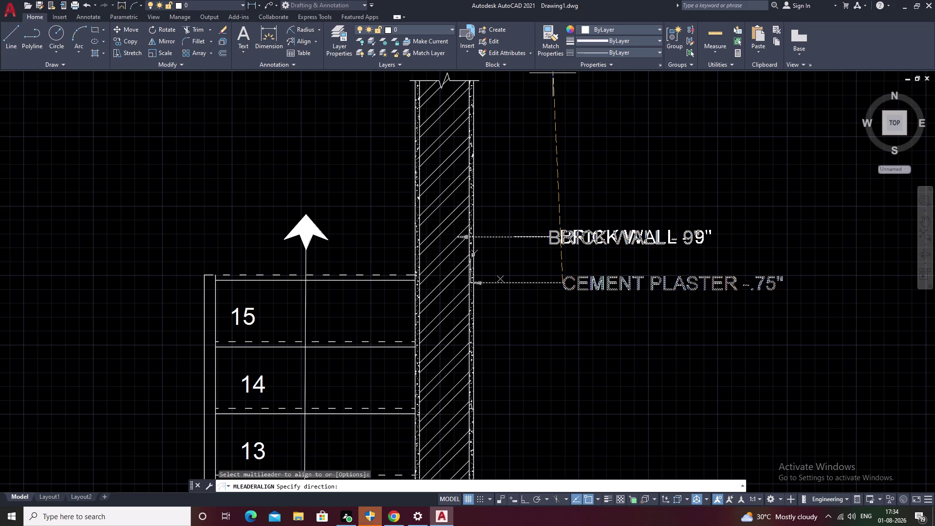
click(561, 63)
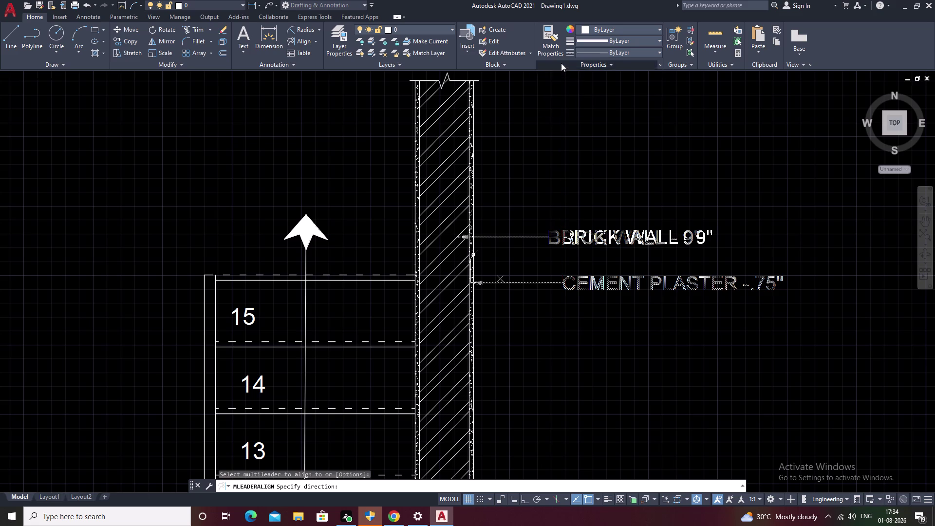
click(558, 155)
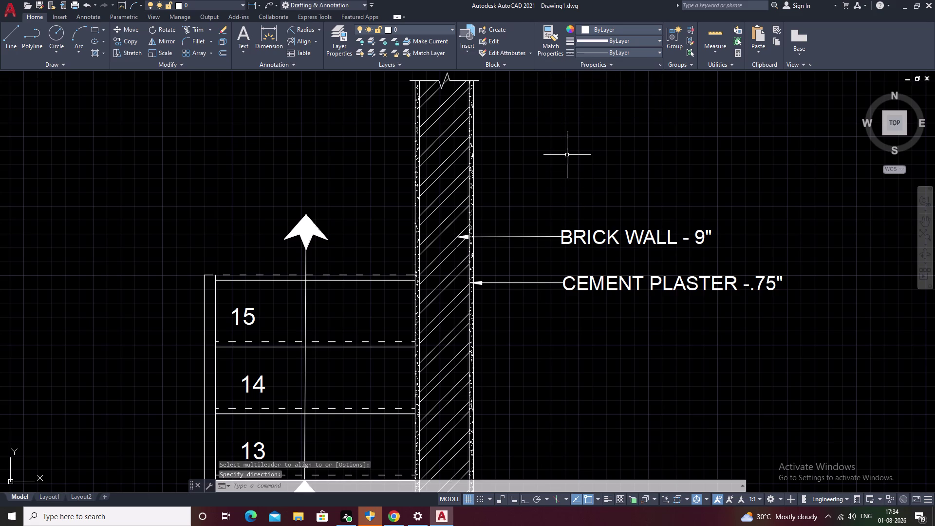
key(Escape)
scroll(down, 3)
middle_drag(695, 220, 662, 159)
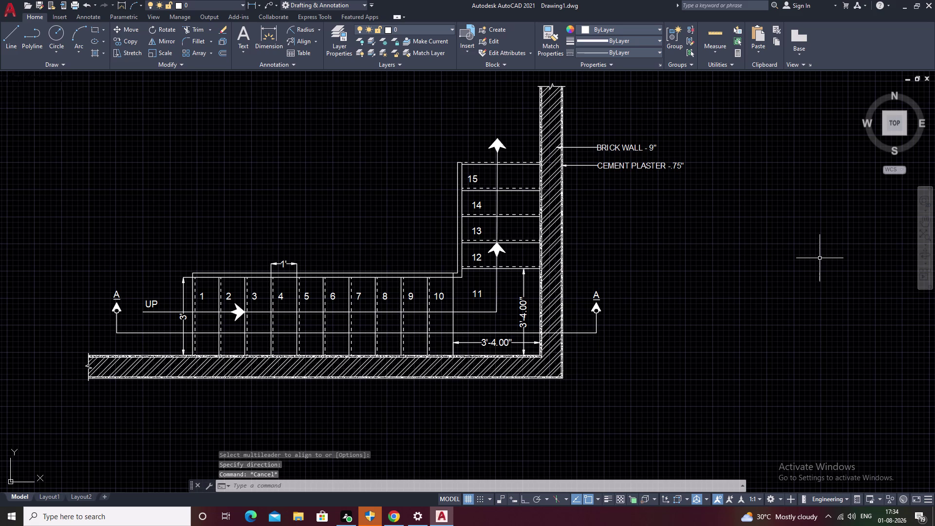
middle_drag(819, 263, 816, 232)
scroll(down, 3)
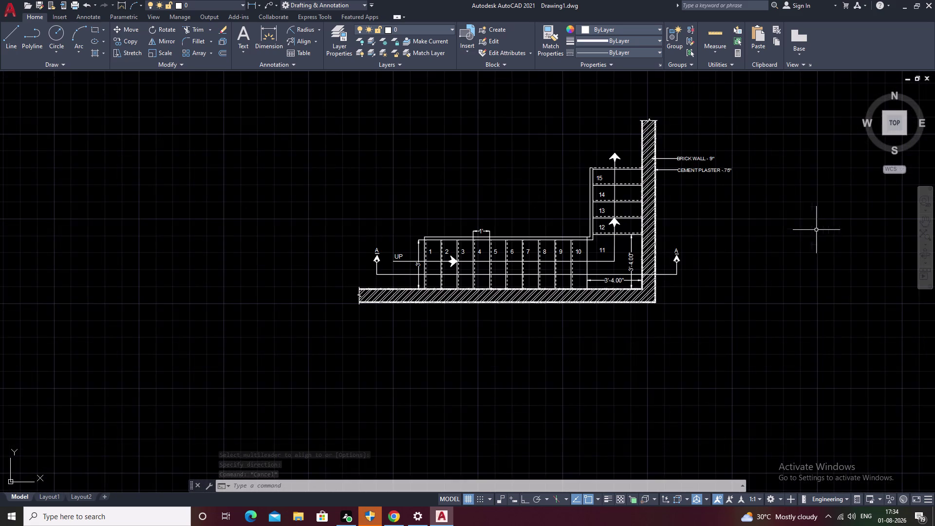
middle_drag(726, 245, 646, 216)
scroll(up, 3)
scroll(down, 3)
middle_drag(503, 222, 489, 197)
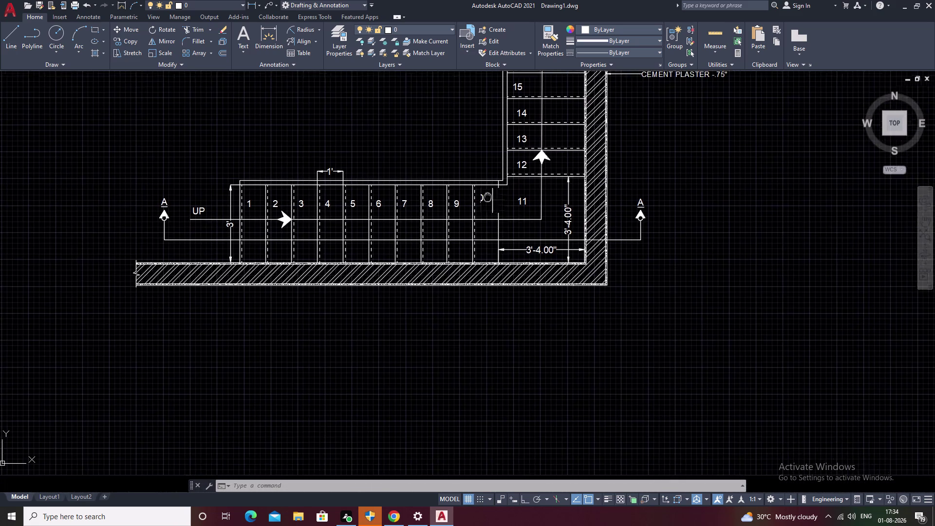
middle_drag(488, 197, 486, 196)
scroll(down, 3)
middle_drag(489, 191, 471, 224)
scroll(up, 3)
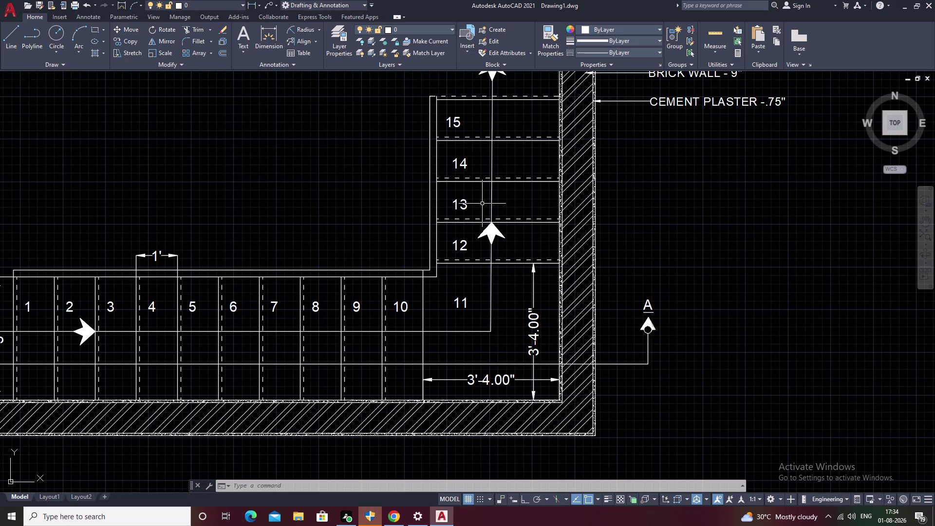
scroll(down, 3)
middle_drag(343, 299, 367, 260)
scroll(up, 3)
scroll(down, 3)
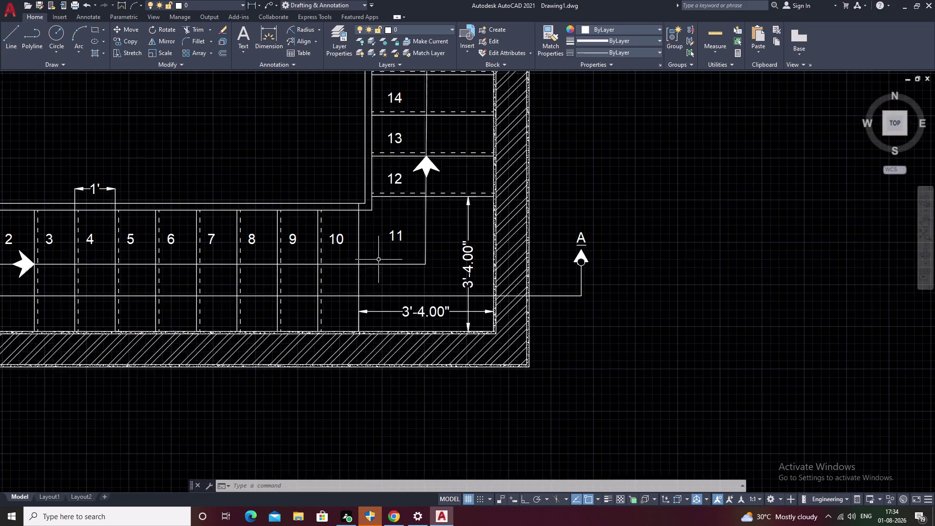
middle_drag(378, 273, 417, 249)
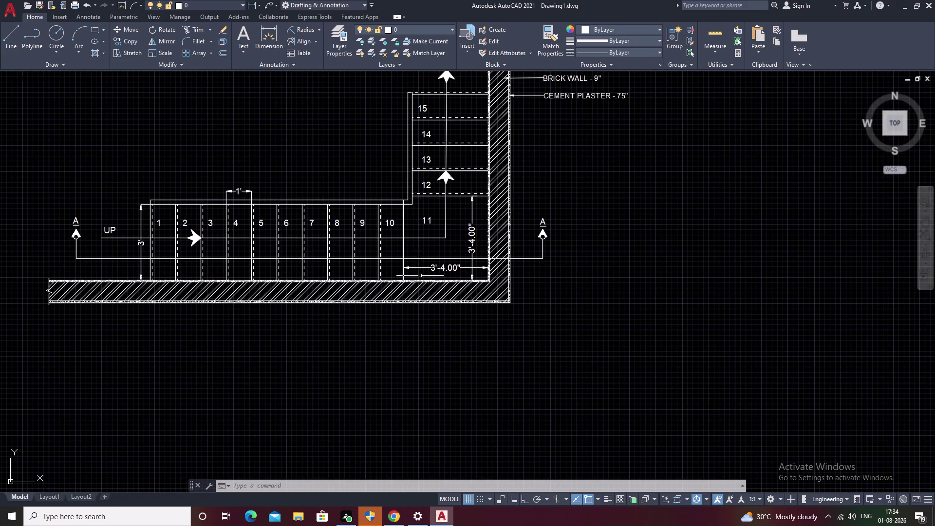
key(Escape)
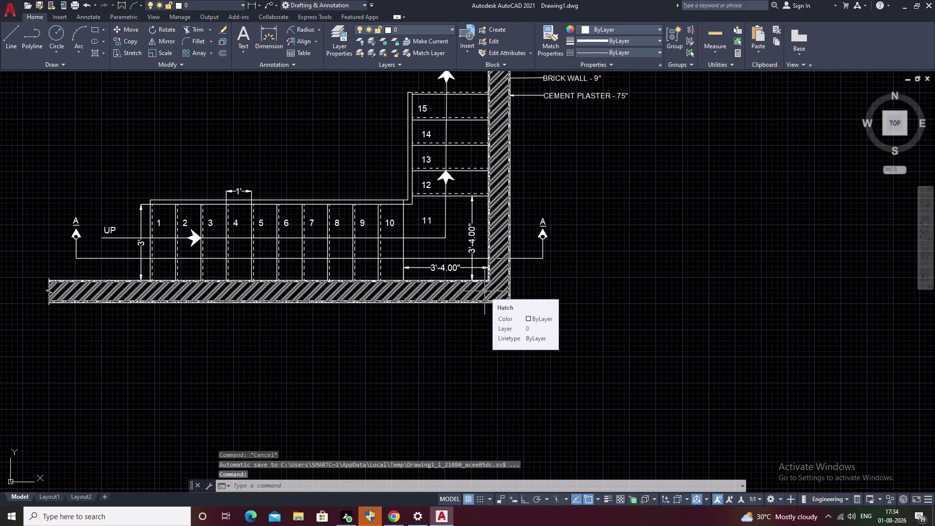
key(x)
Place vertical construction lines through the first six step edges of the plan.
text(L)
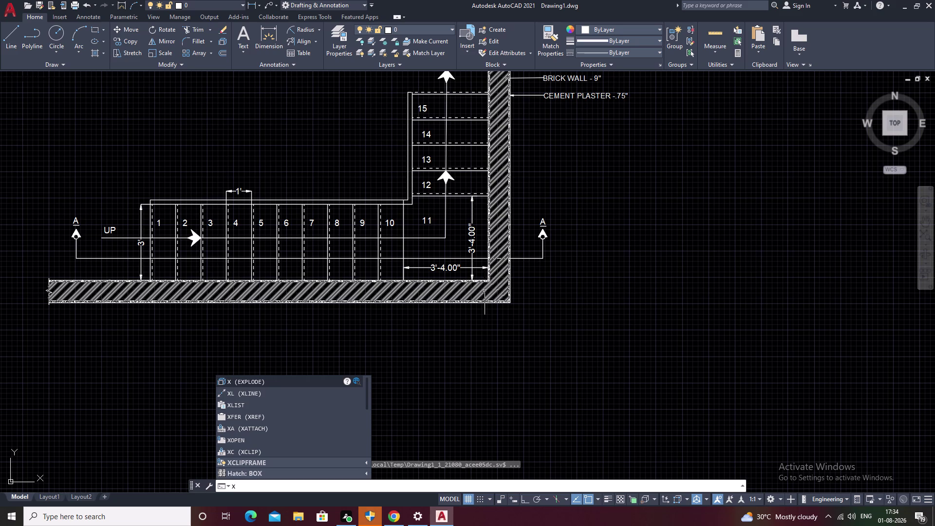
key(space)
scroll(up, 3)
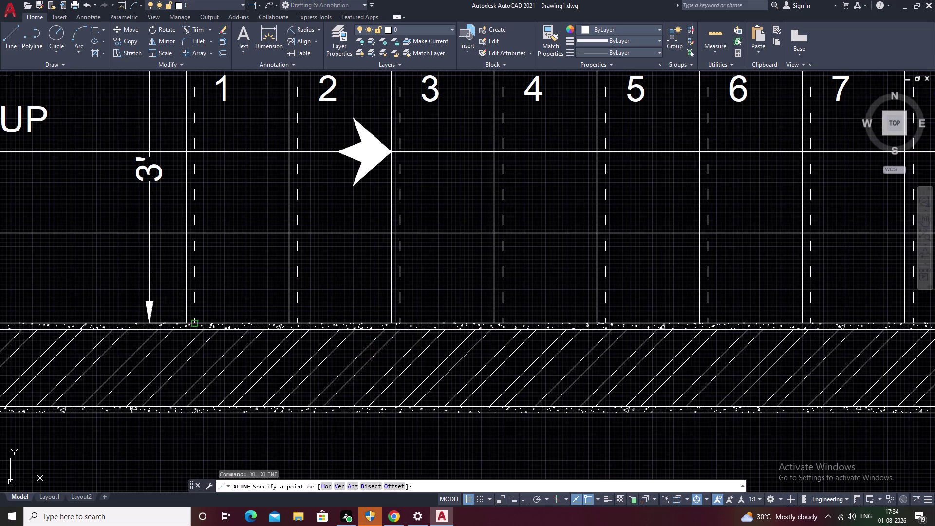
scroll(up, 3)
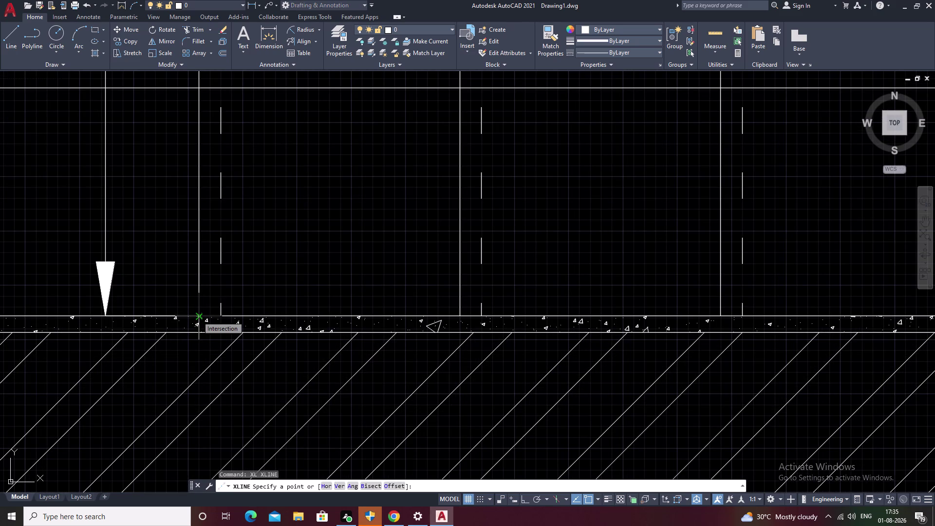
text(V)
key(space)
scroll(up, 3)
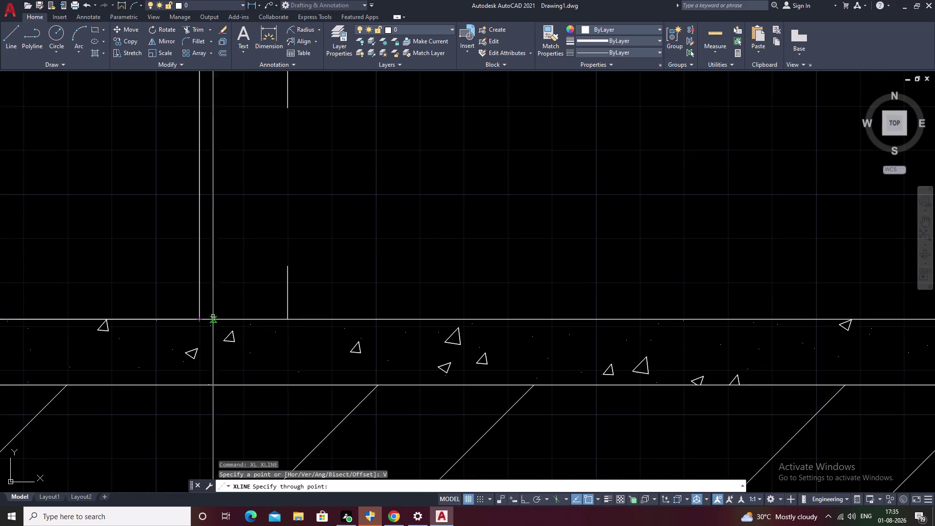
click(199, 322)
scroll(down, 3)
scroll(down, 3)
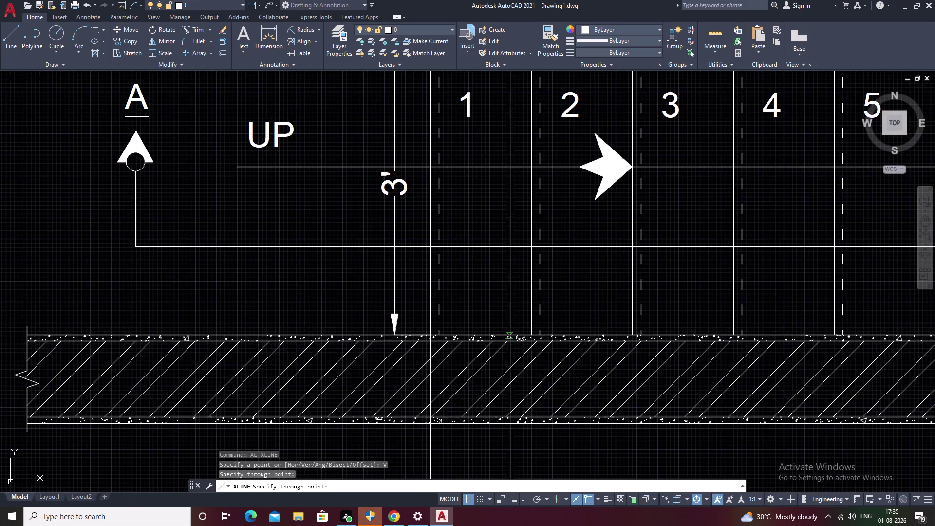
scroll(up, 3)
click(477, 327)
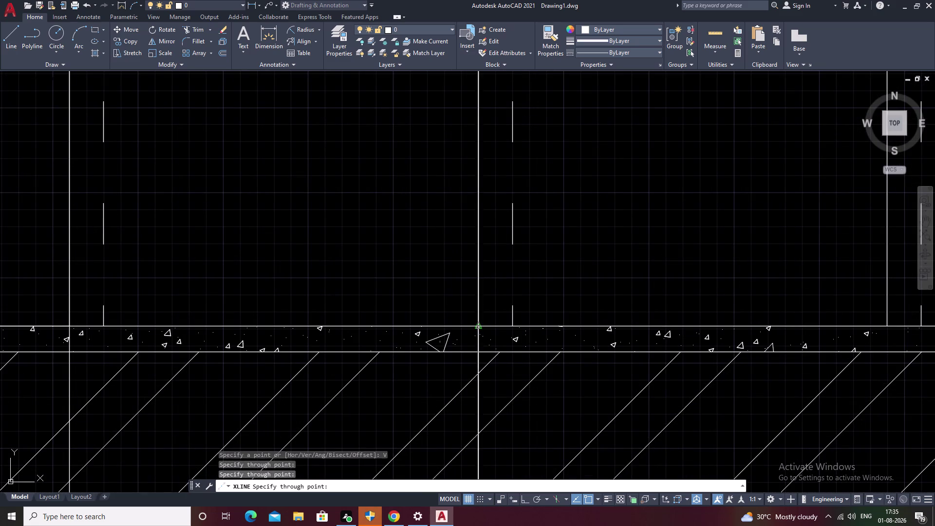
scroll(down, 3)
middle_drag(552, 335, 411, 345)
scroll(up, 3)
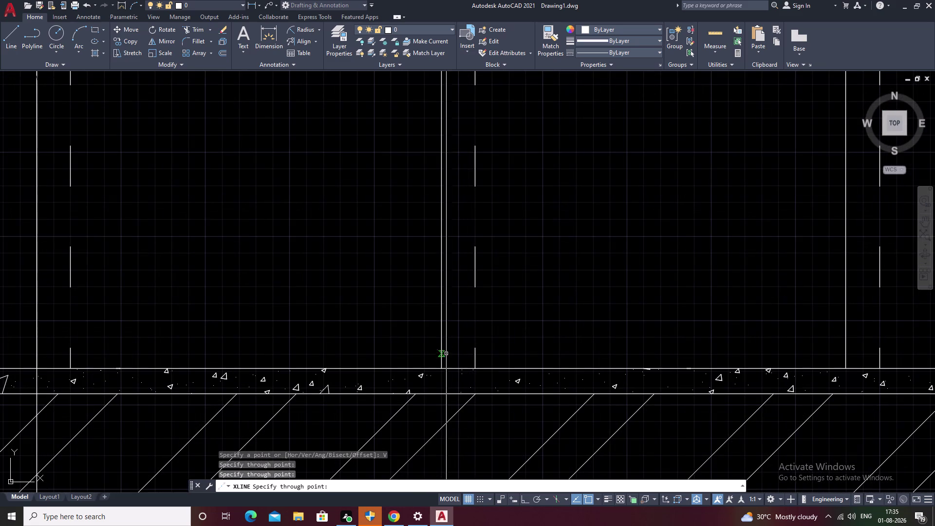
click(442, 369)
scroll(down, 3)
middle_drag(551, 358, 431, 374)
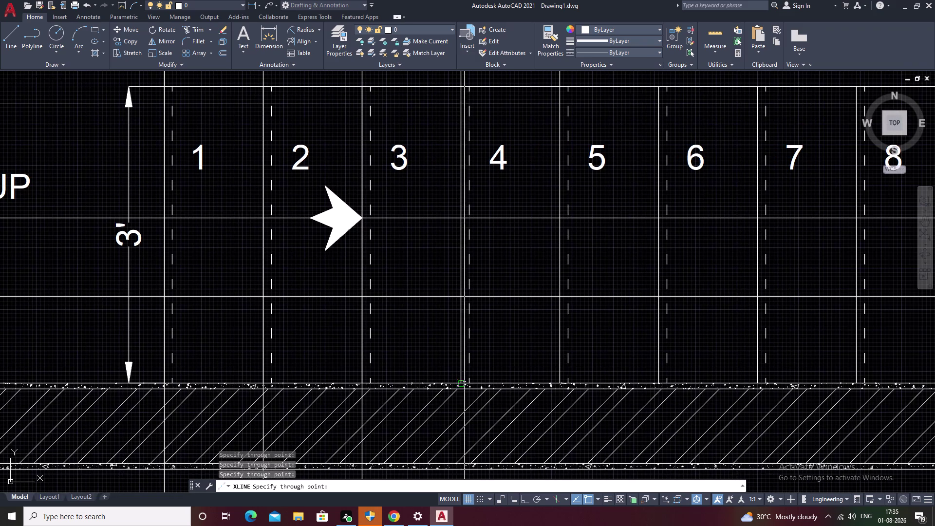
scroll(up, 3)
double_click(445, 384)
scroll(down, 3)
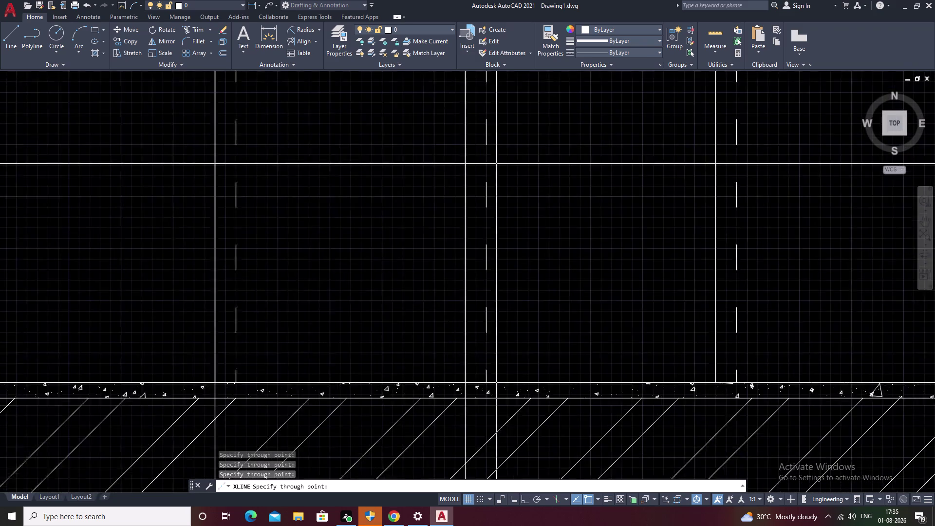
scroll(down, 3)
middle_drag(545, 372, 446, 385)
scroll(up, 3)
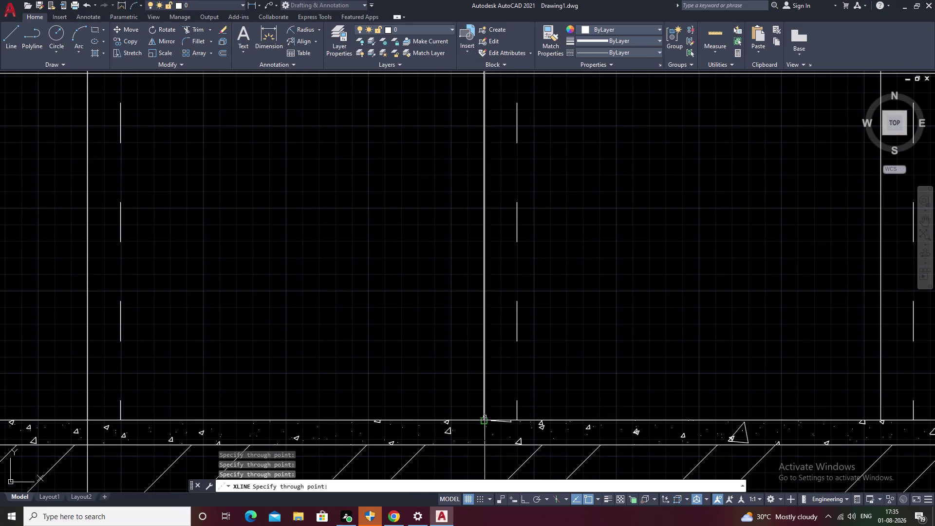
click(484, 419)
scroll(down, 3)
middle_drag(591, 406, 445, 405)
scroll(up, 3)
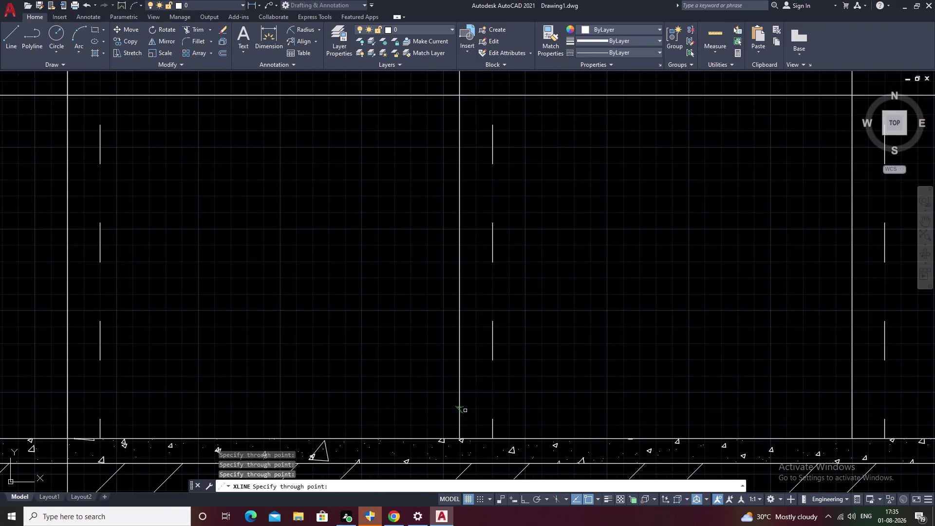
click(460, 437)
scroll(down, 3)
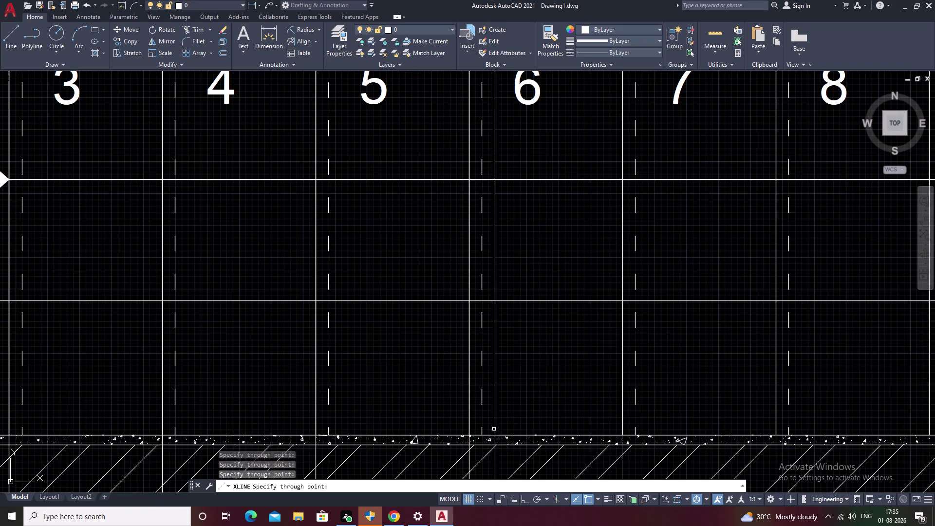
Add vertical construction lines through the remaining step edges and the landing edge.
middle_drag(555, 426, 422, 429)
click(492, 440)
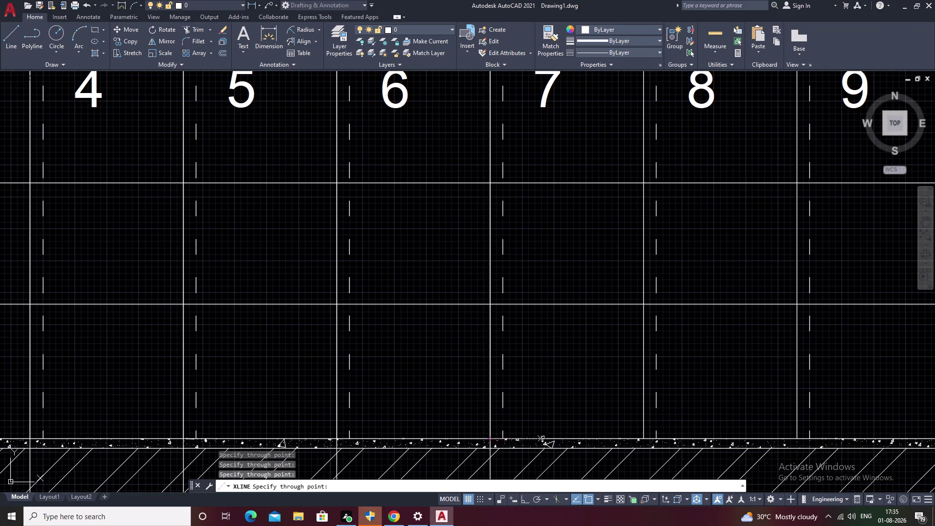
scroll(down, 3)
middle_drag(582, 436, 459, 394)
scroll(up, 3)
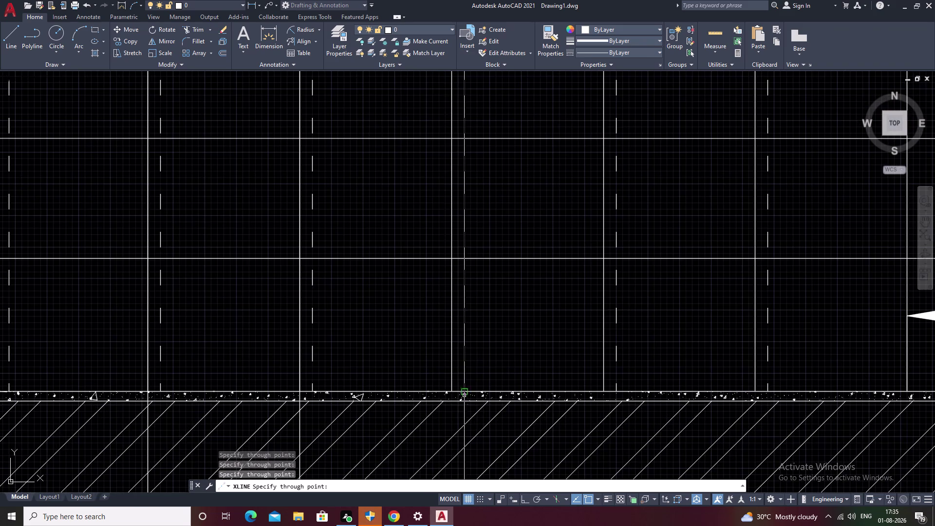
click(452, 391)
scroll(down, 3)
middle_drag(546, 391, 445, 372)
scroll(up, 3)
click(496, 371)
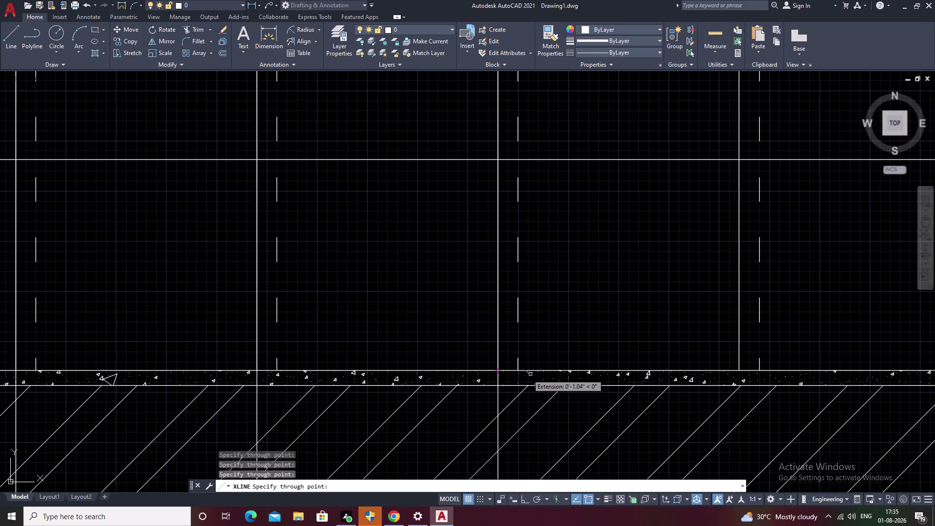
scroll(down, 3)
middle_drag(548, 374, 458, 376)
click(525, 373)
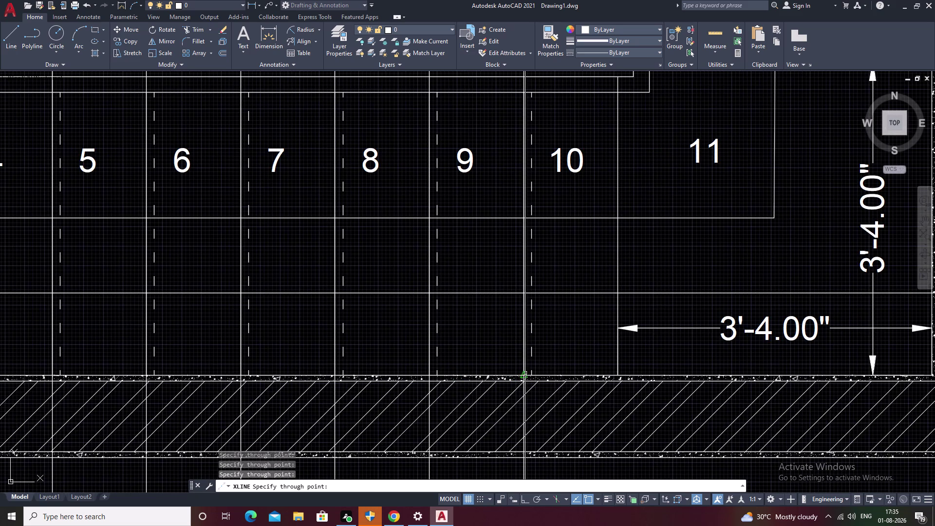
scroll(down, 3)
middle_drag(541, 374, 477, 375)
scroll(up, 3)
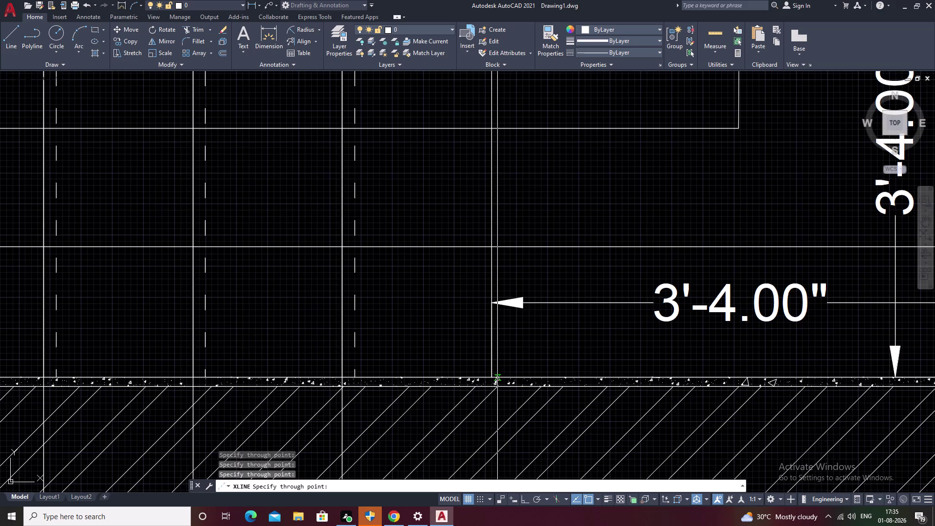
click(490, 377)
scroll(down, 3)
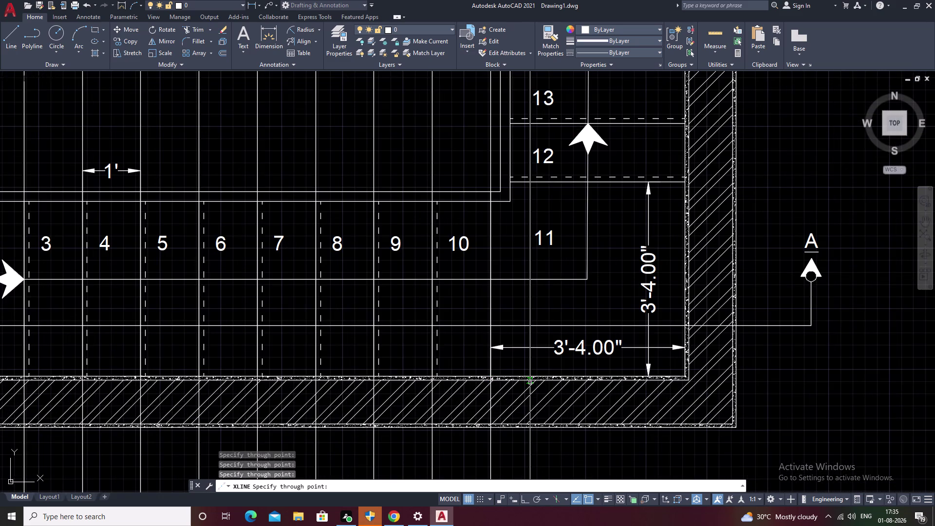
Place a final vertical construction line at the inner wall face and end the command.
middle_drag(530, 382, 445, 383)
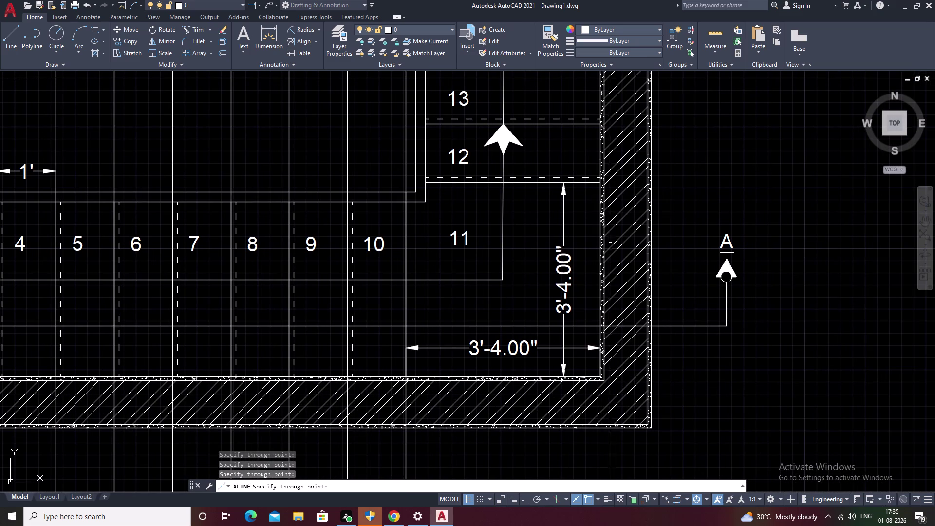
middle_drag(353, 196, 154, 234)
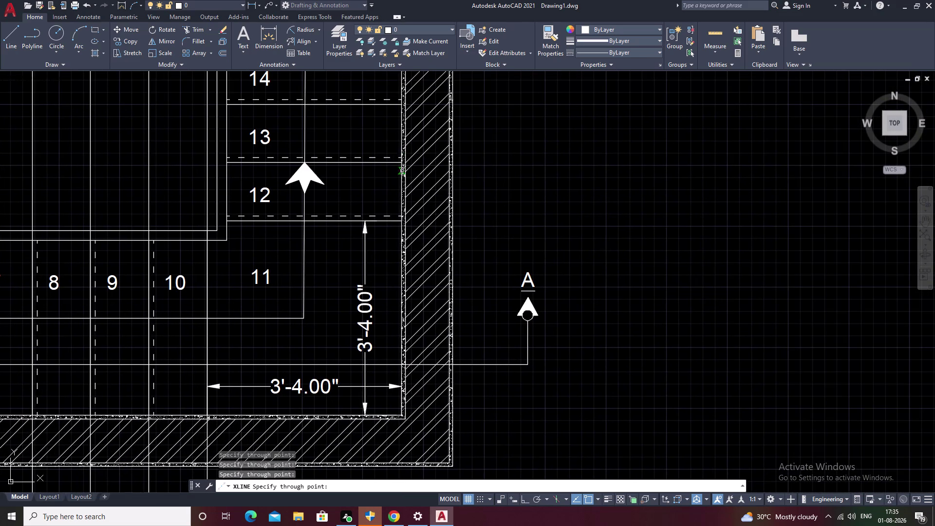
scroll(up, 3)
click(396, 244)
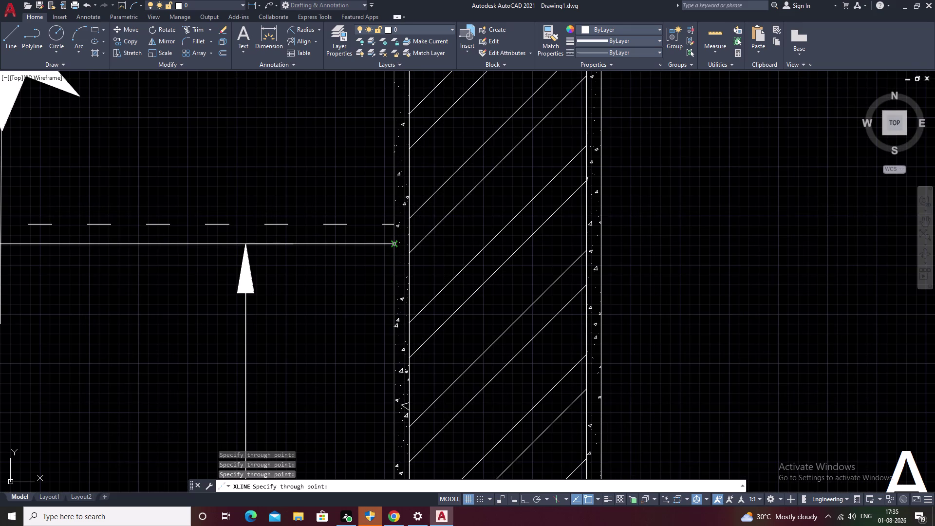
scroll(down, 3)
scroll(down, 3)
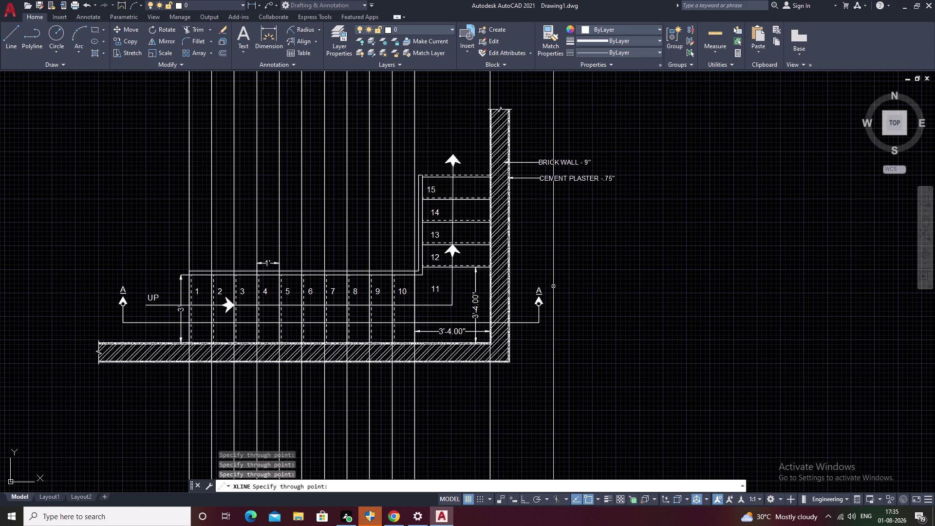
key(Escape)
middle_drag(544, 295, 543, 240)
scroll(down, 3)
middle_drag(553, 283, 549, 267)
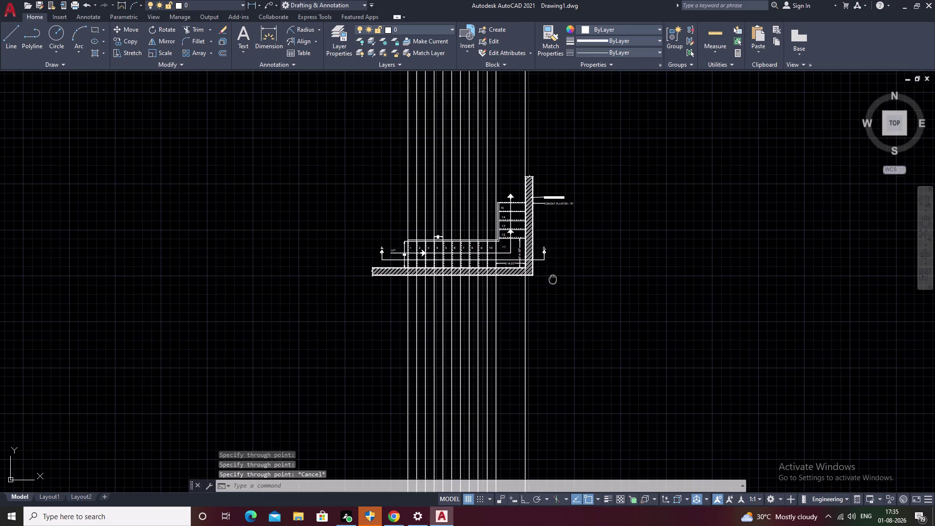
middle_drag(549, 267, 546, 259)
scroll(up, 3)
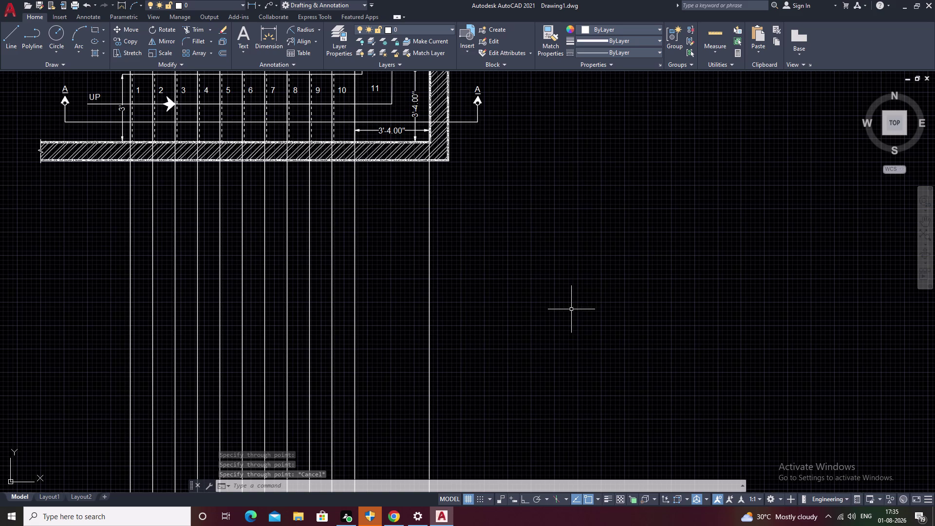
middle_drag(414, 294, 523, 226)
middle_drag(461, 298, 471, 242)
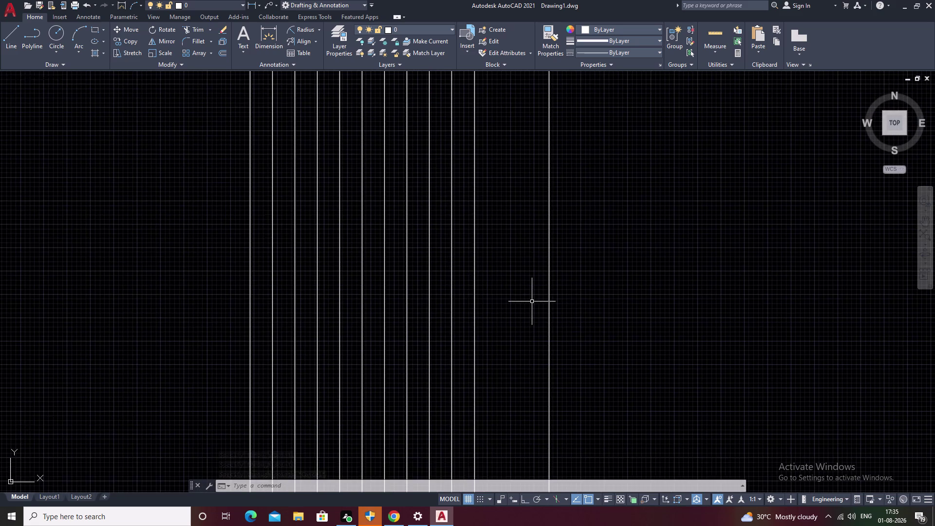
scroll(down, 3)
middle_drag(557, 301, 551, 266)
scroll(down, 3)
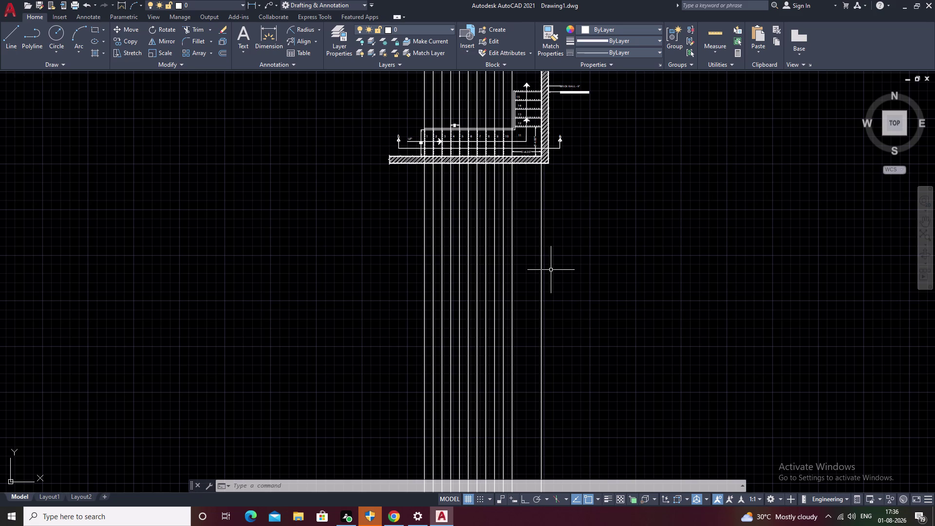
text(X)
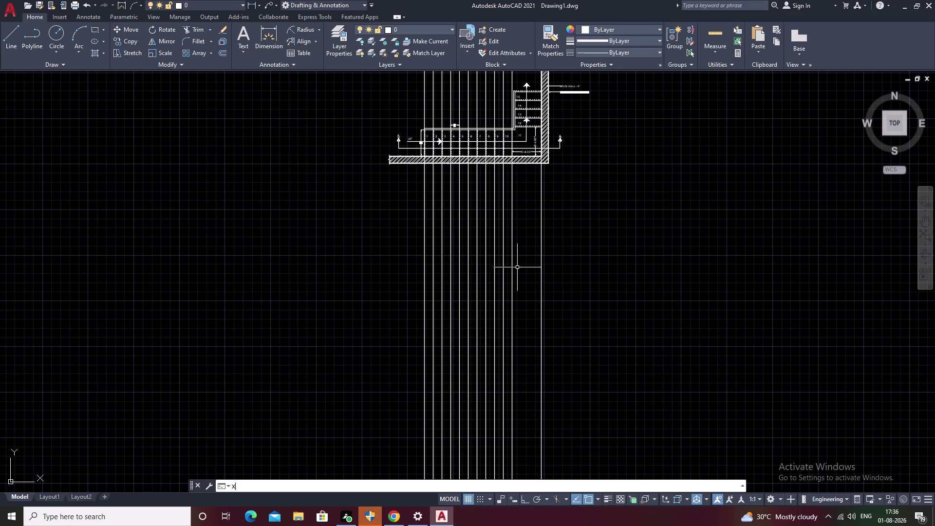
Place a horizontal construction line below the stair plan.
text(L)
key(space)
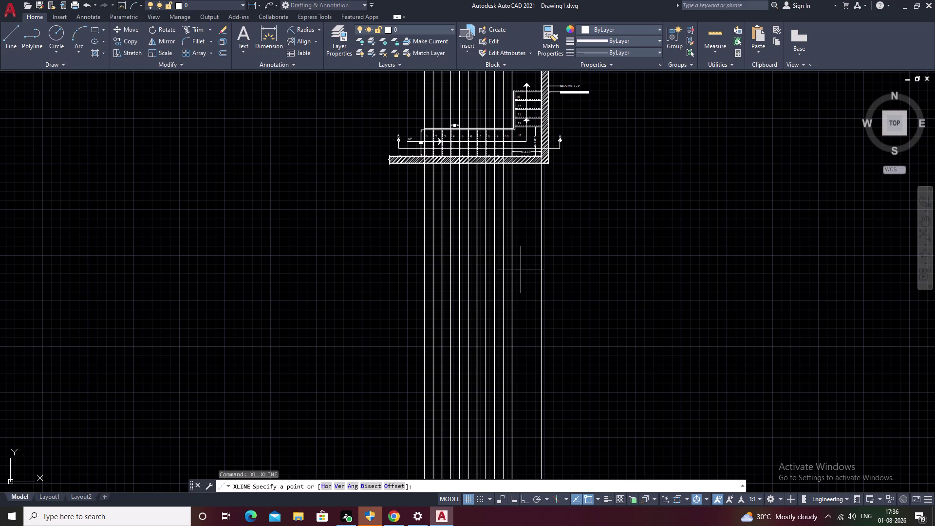
text(H)
key(space)
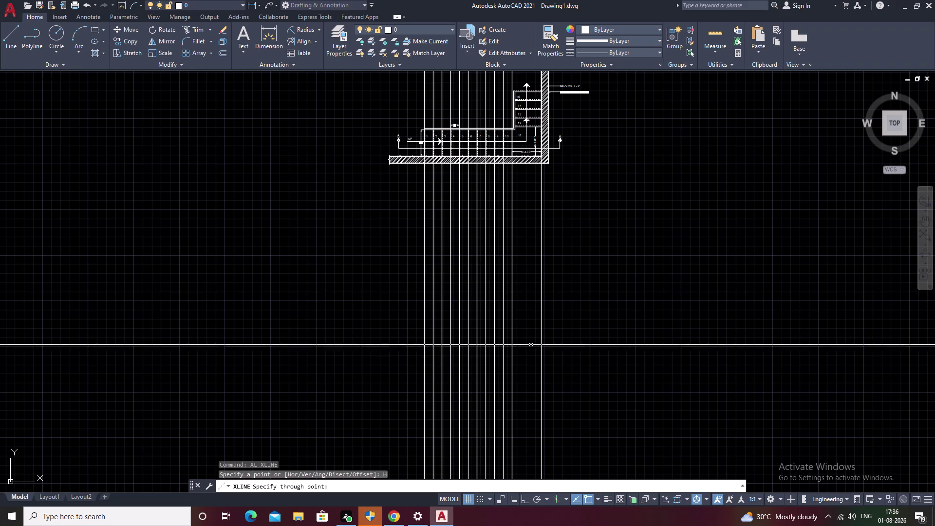
click(529, 340)
key(Escape)
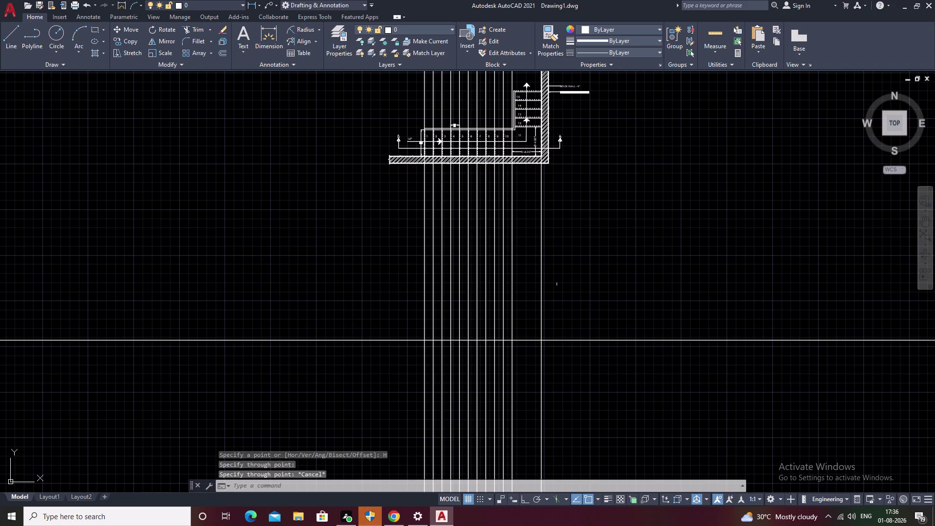
middle_drag(244, 262, 240, 251)
scroll(up, 3)
middle_drag(367, 273, 120, 204)
key(Escape)
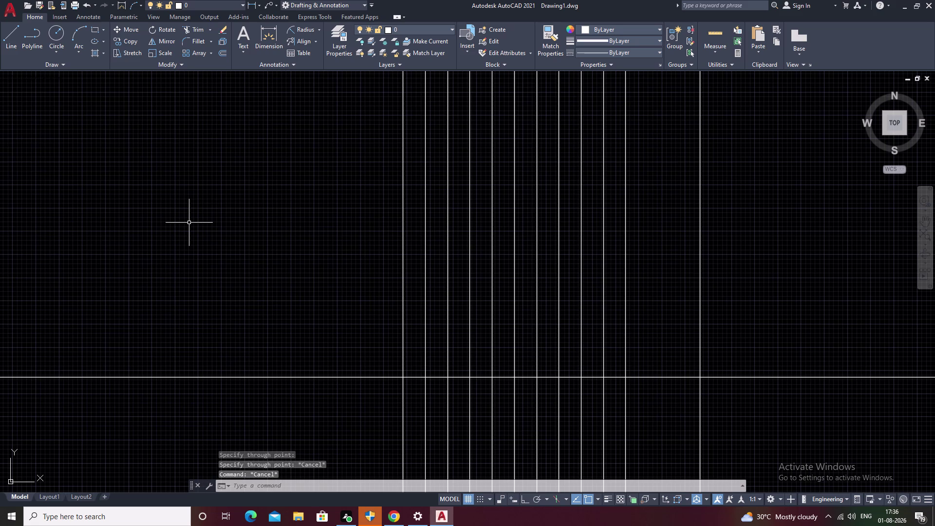
With Ortho on, draw a 7" riser line topped by a 1' tread line.
text(L)
key(space)
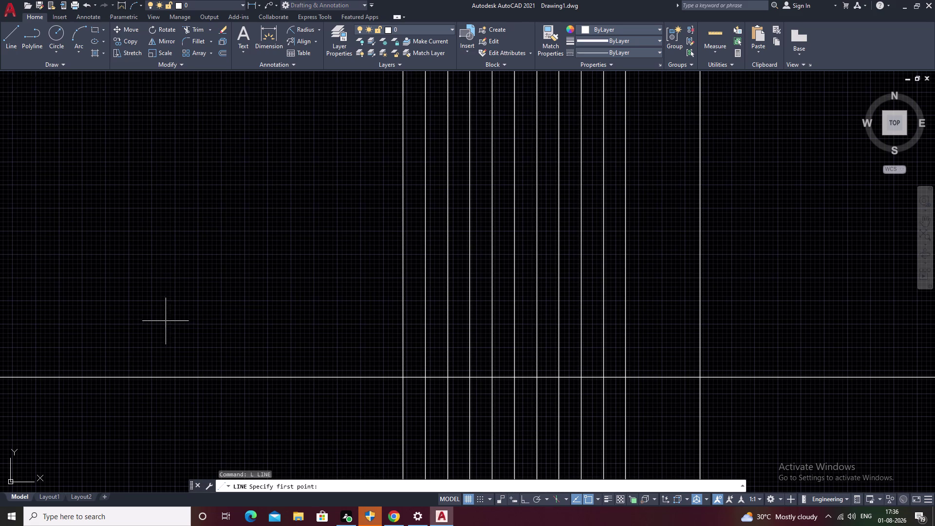
click(151, 346)
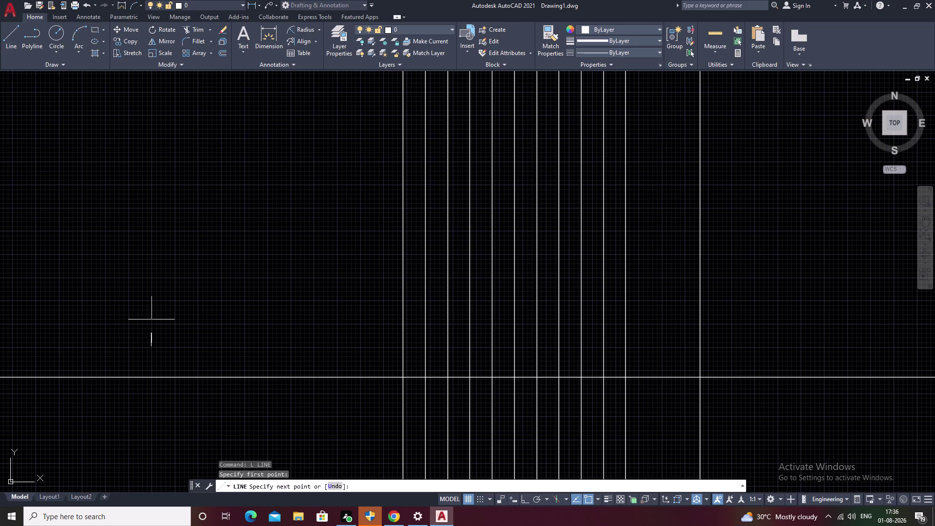
key(F8)
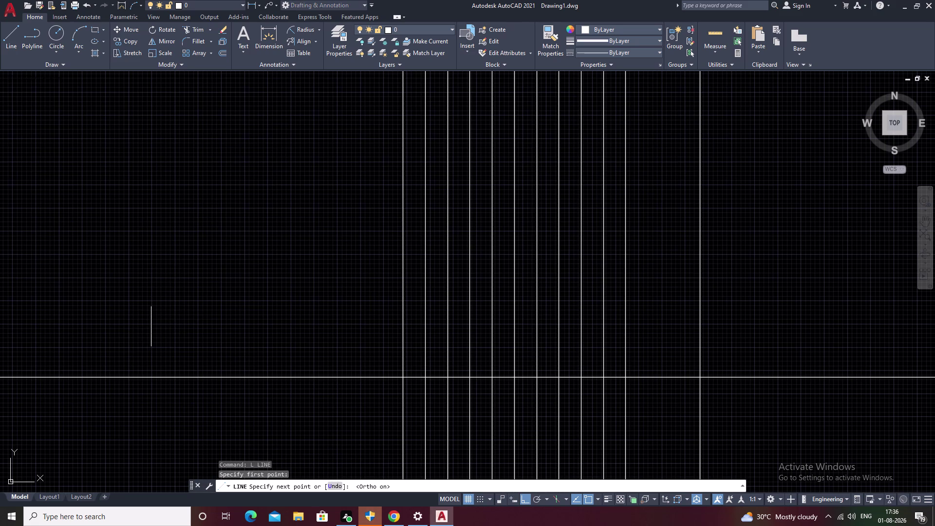
key(7)
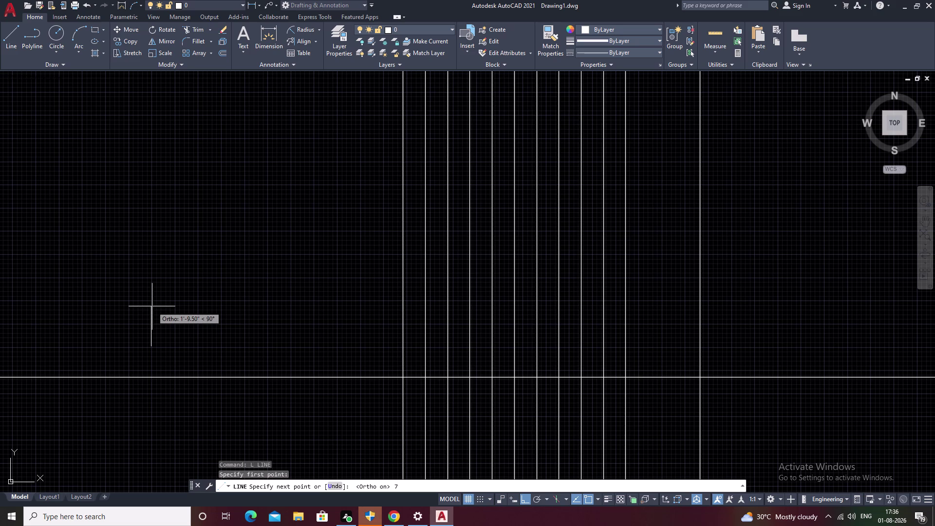
key(space)
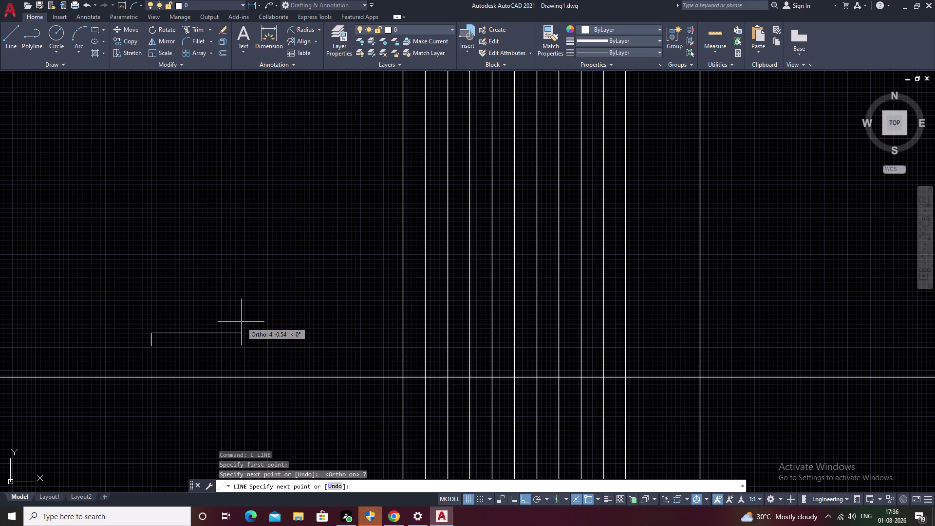
text(1')
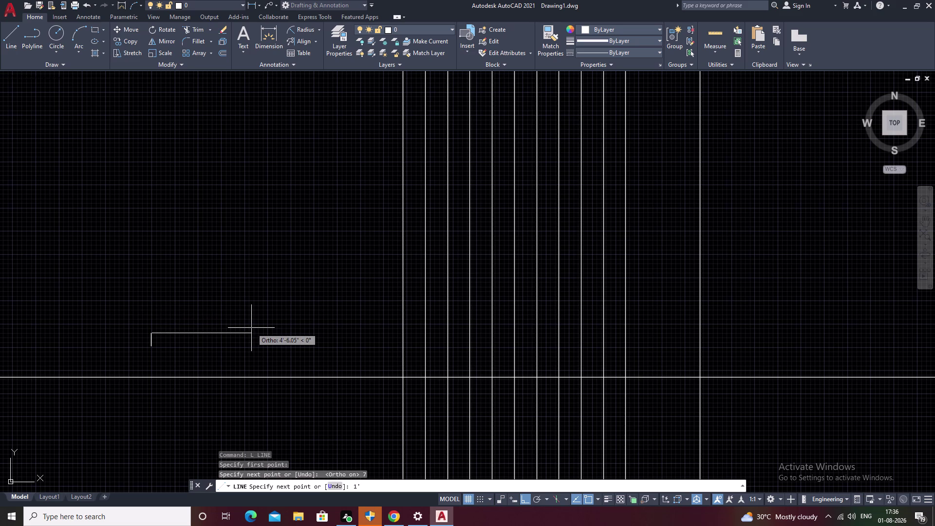
key(space)
key(Escape)
scroll(up, 3)
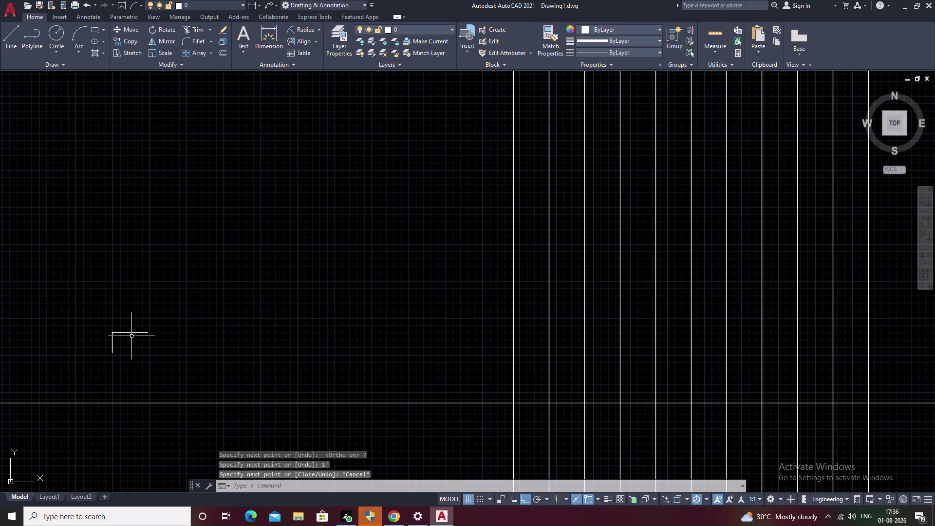
middle_drag(132, 336, 184, 313)
key(Escape)
text(O)
key(space)
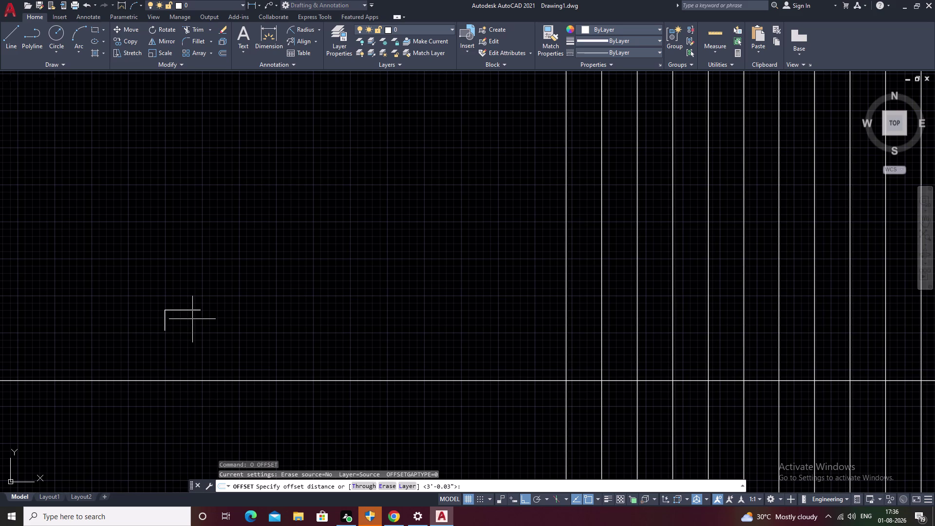
Offset the tread line downward and the riser line inward by 1".
text(1)
key(space)
scroll(up, 3)
middle_drag(162, 330, 174, 232)
click(172, 272)
click(169, 307)
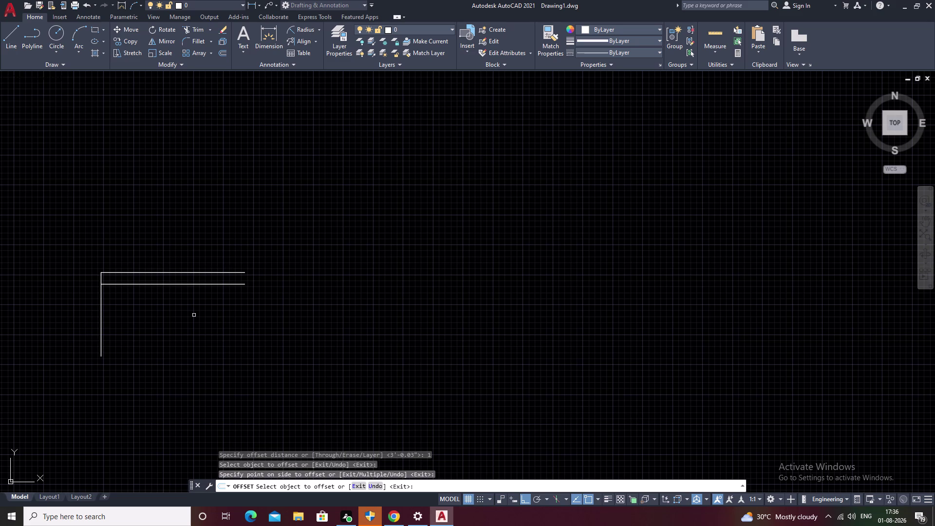
double_click(102, 319)
click(130, 321)
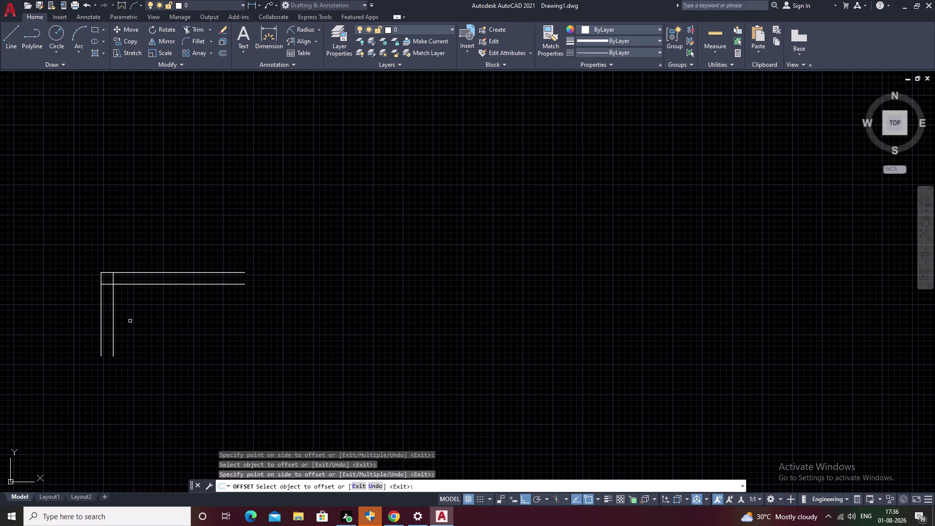
key(Escape)
Fillet the two tread lines together to form the rounded nosing.
text(F)
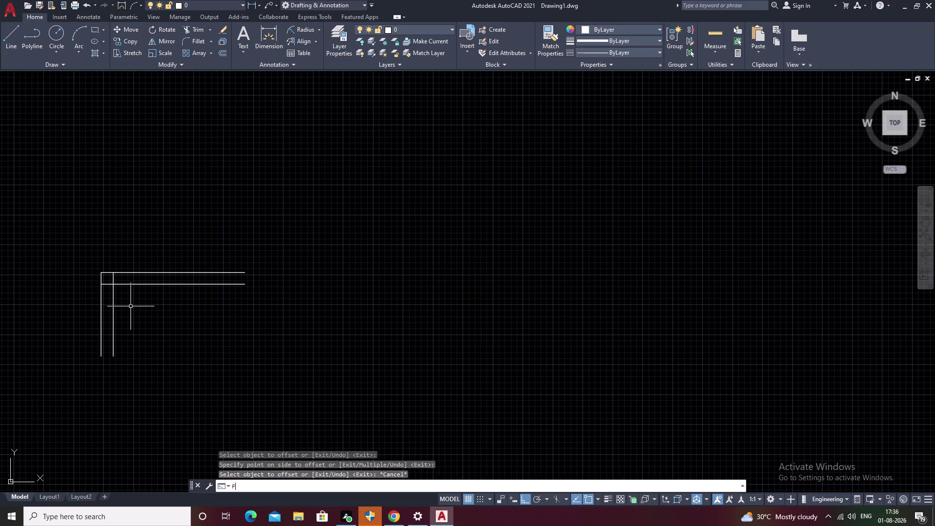
key(space)
click(107, 284)
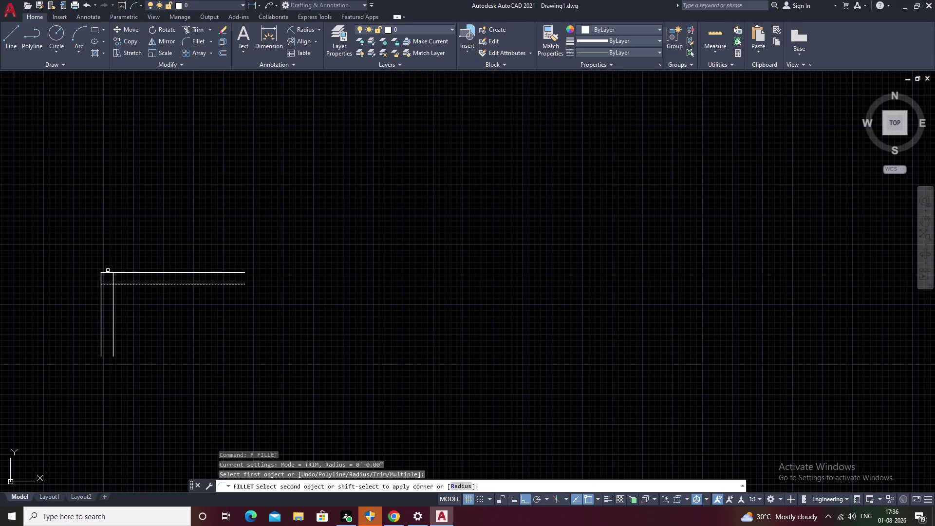
click(107, 274)
key(Escape)
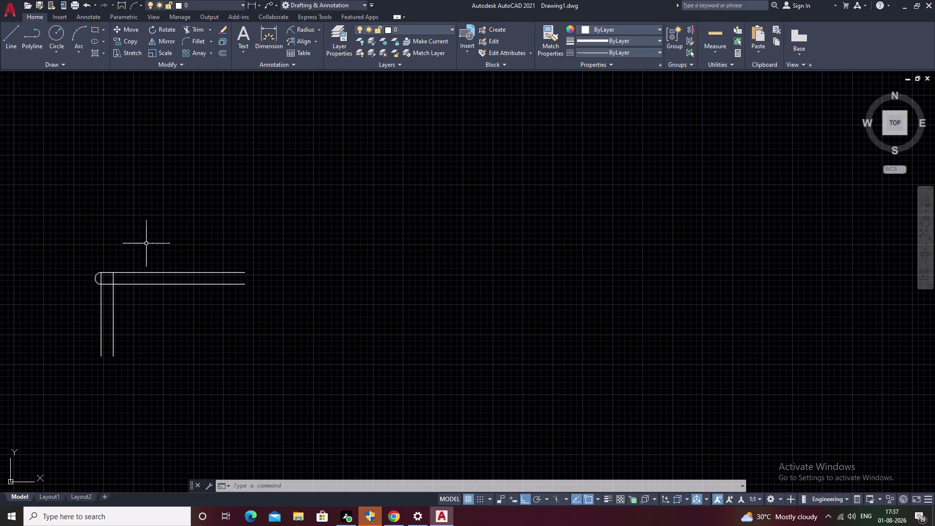
Trim the riser segments inside the tread with a TR fence.
text(TR)
key(space)
scroll(up, 3)
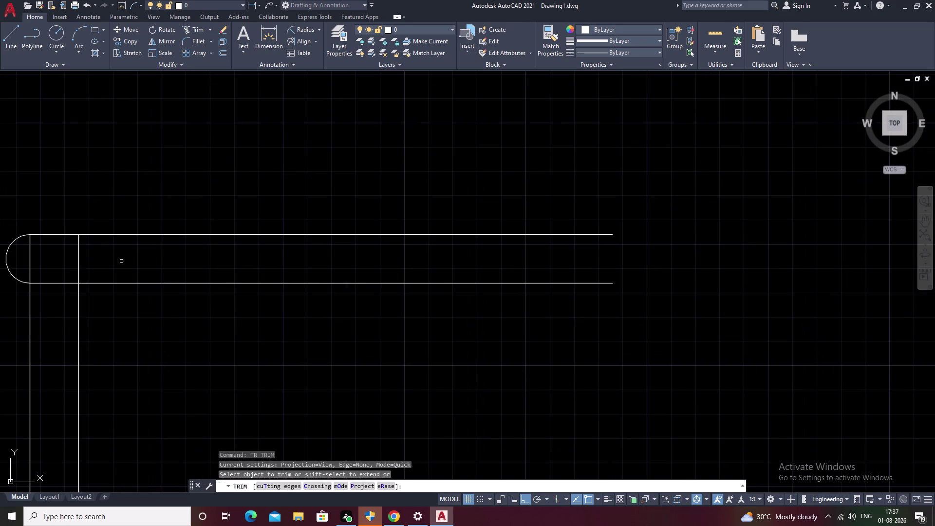
drag(121, 261, 24, 262)
scroll(down, 3)
key(Escape)
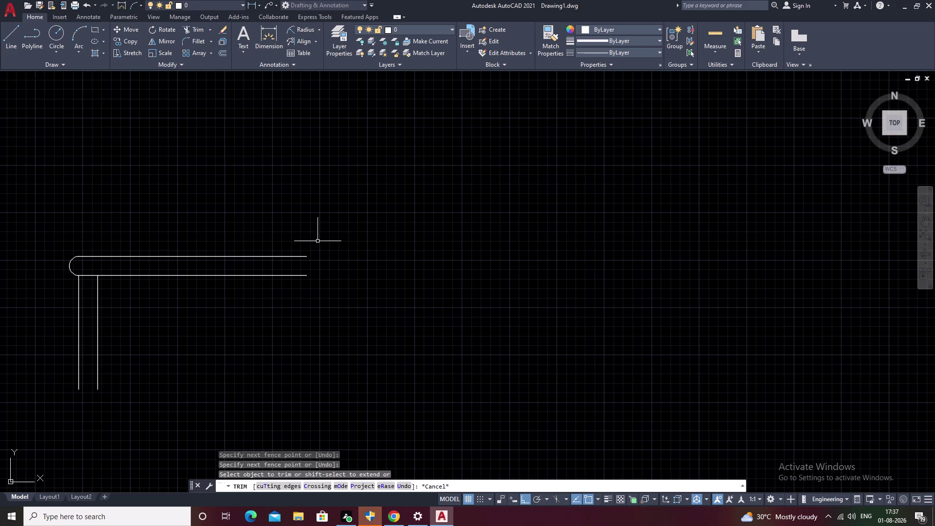
Select the step profile and try grouping its lines with G.
drag(184, 221, 53, 374)
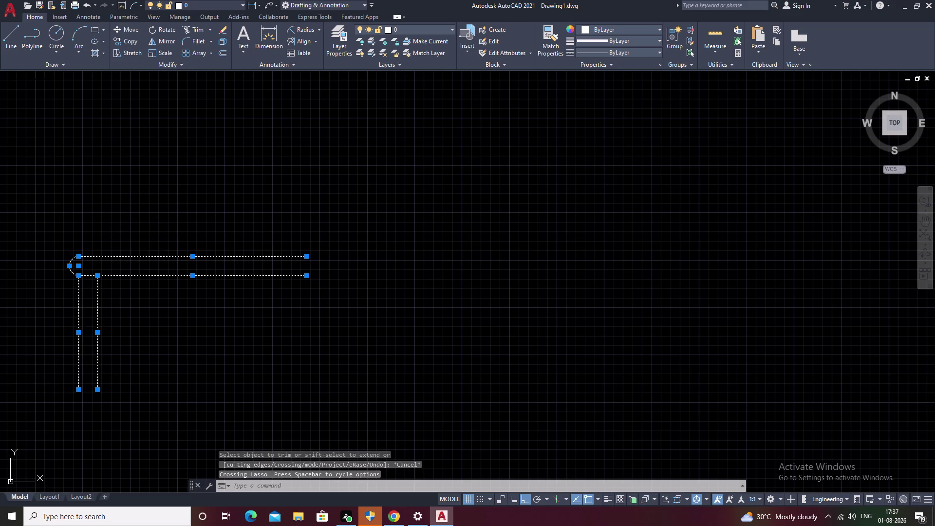
key(j)
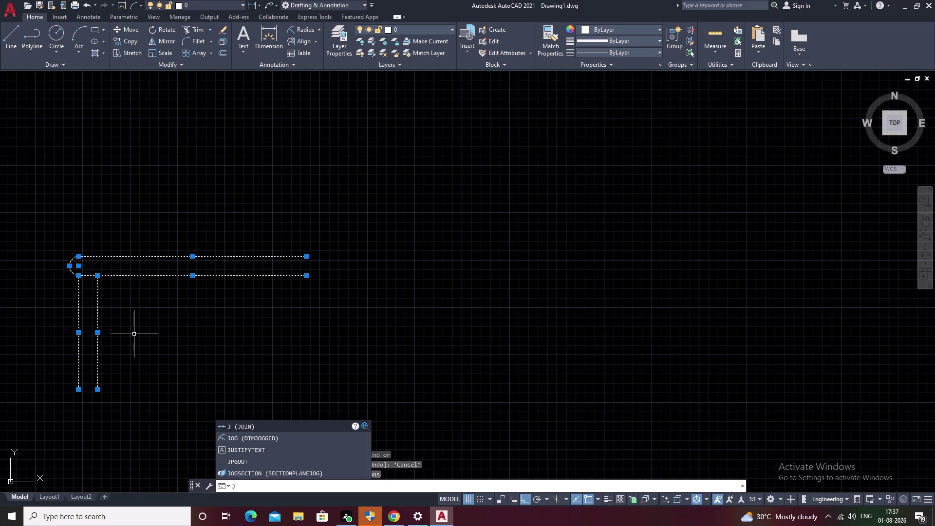
key(BackSpace)
text(G)
key(space)
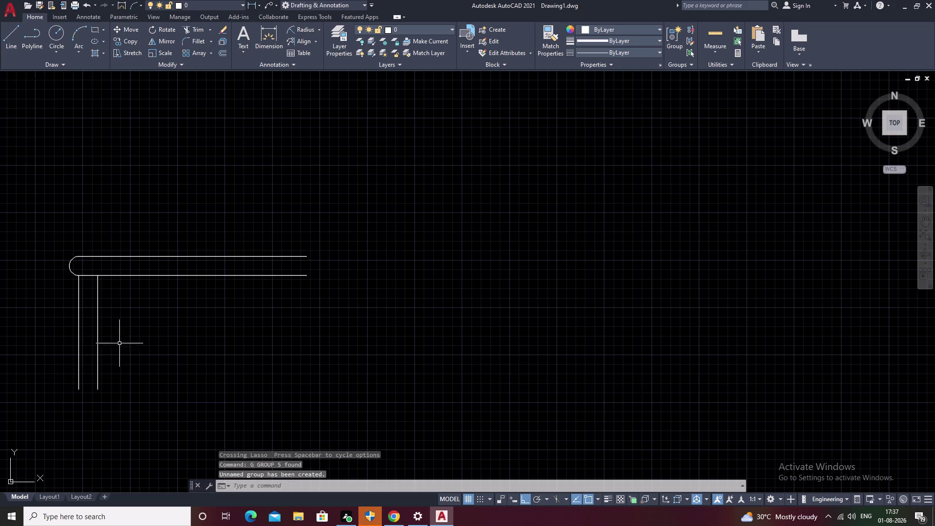
drag(183, 229, 45, 354)
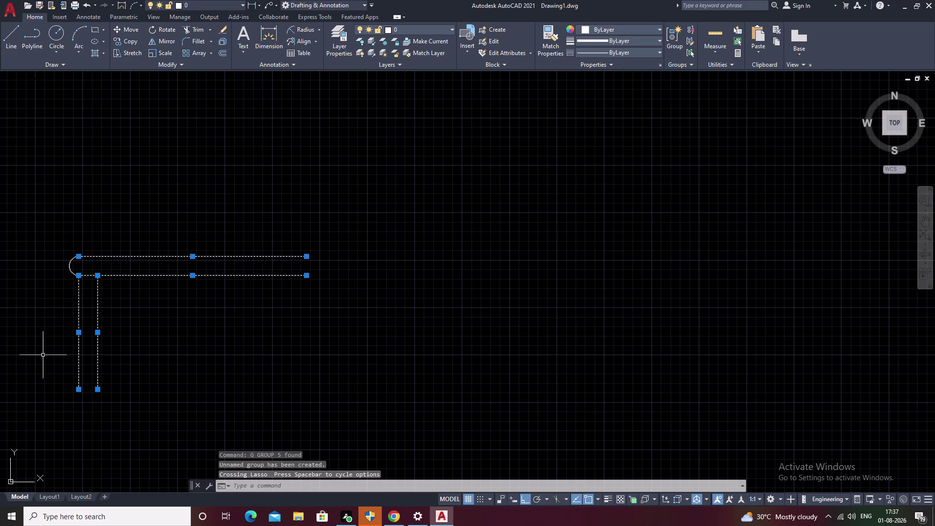
scroll(up, 3)
drag(47, 237, 27, 297)
text(G)
key(space)
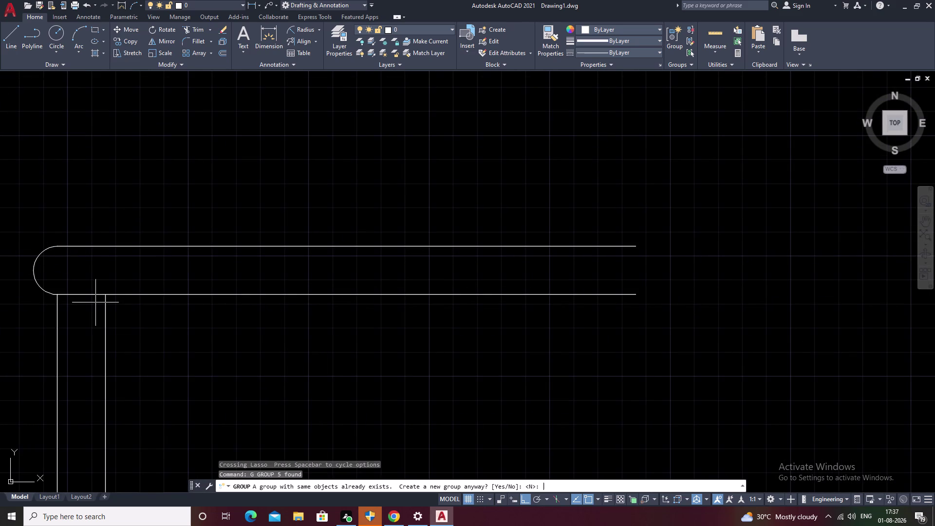
middle_drag(87, 328, 110, 225)
drag(238, 110, 16, 387)
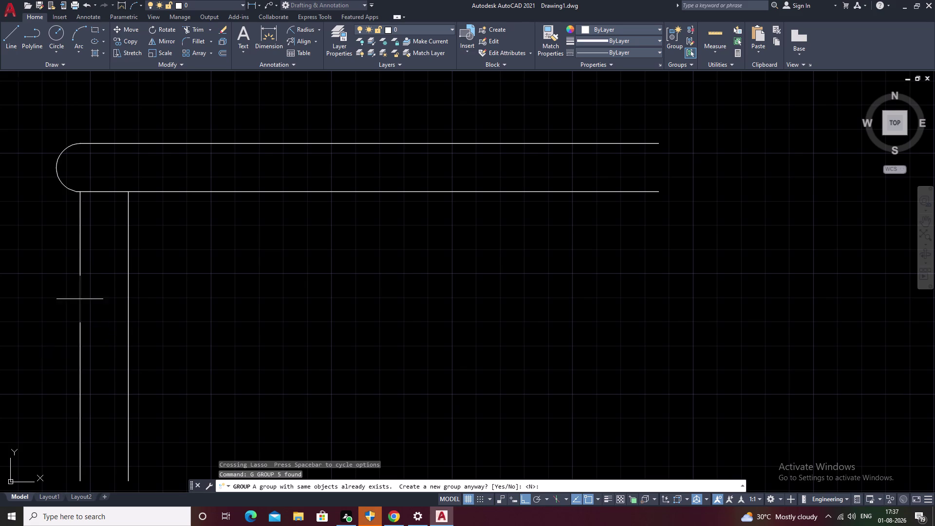
scroll(down, 3)
middle_click(266, 287)
key(Escape)
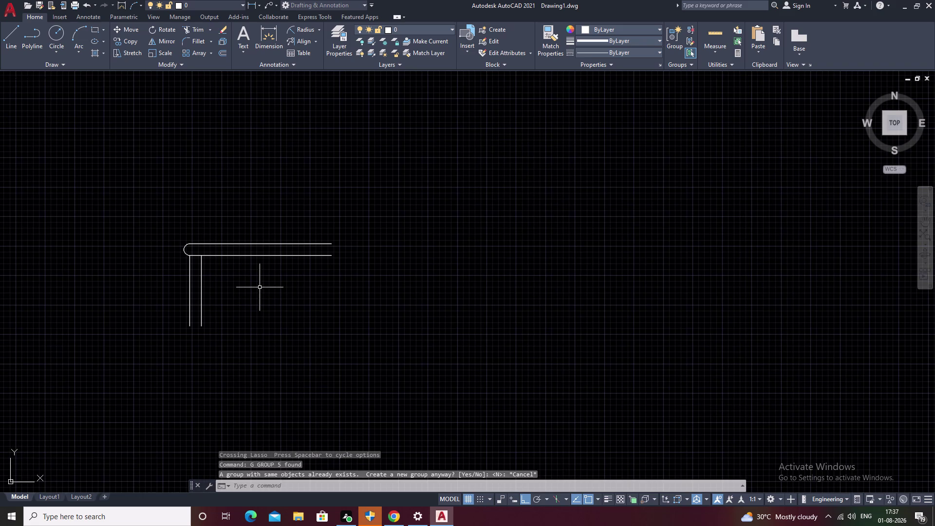
Join the nosing, tread and riser lines into polylines with J.
drag(285, 214, 156, 332)
scroll(up, 3)
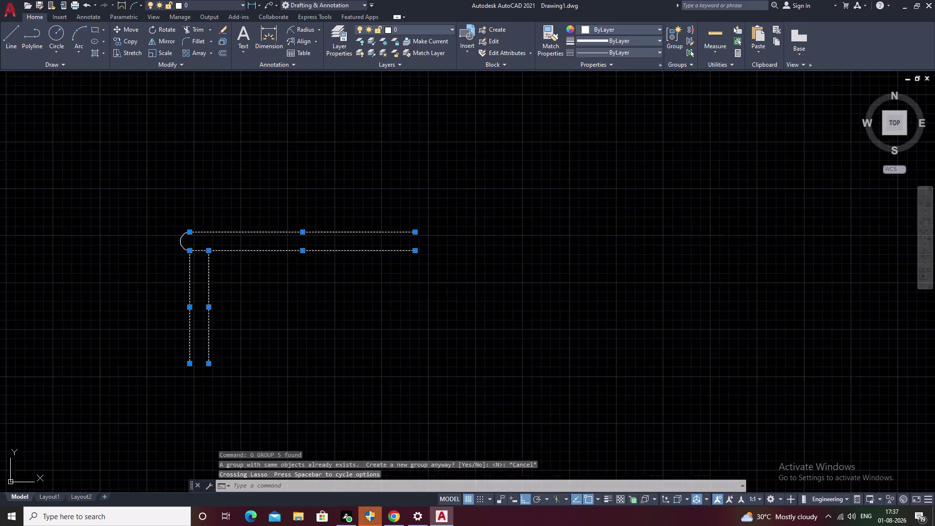
scroll(up, 3)
click(167, 216)
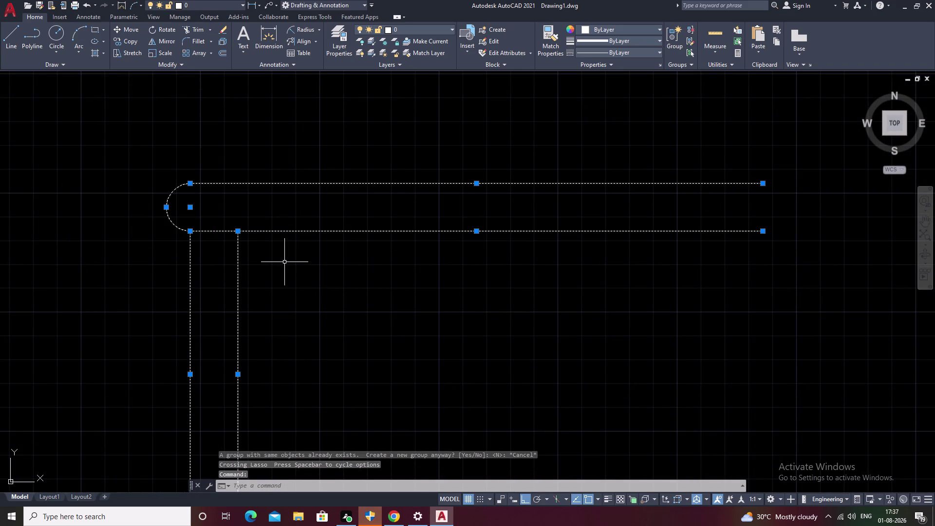
key(g)
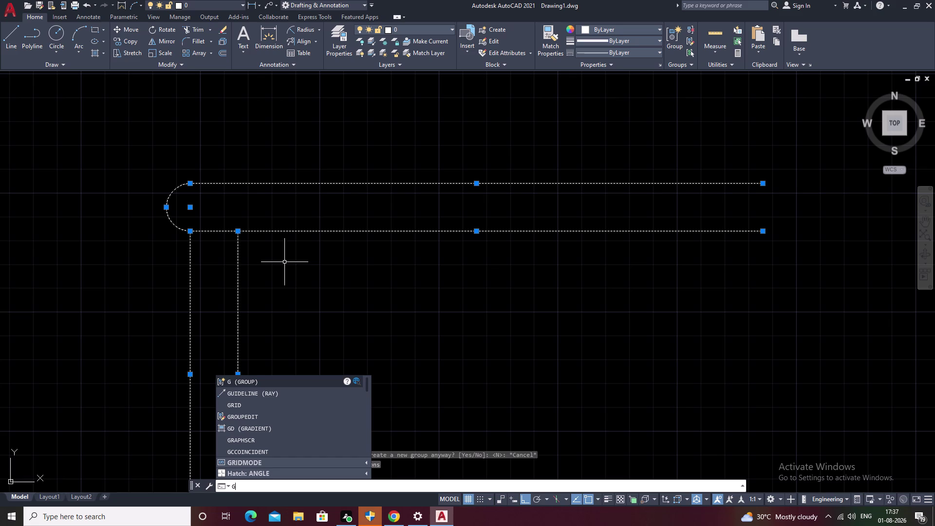
key(r)
key(space)
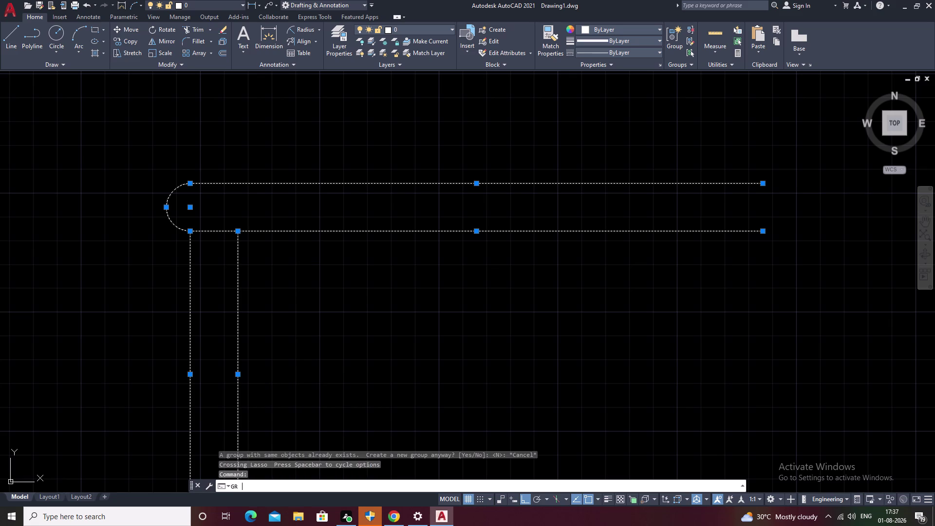
key(Escape)
scroll(down, 3)
drag(244, 169, 244, 169)
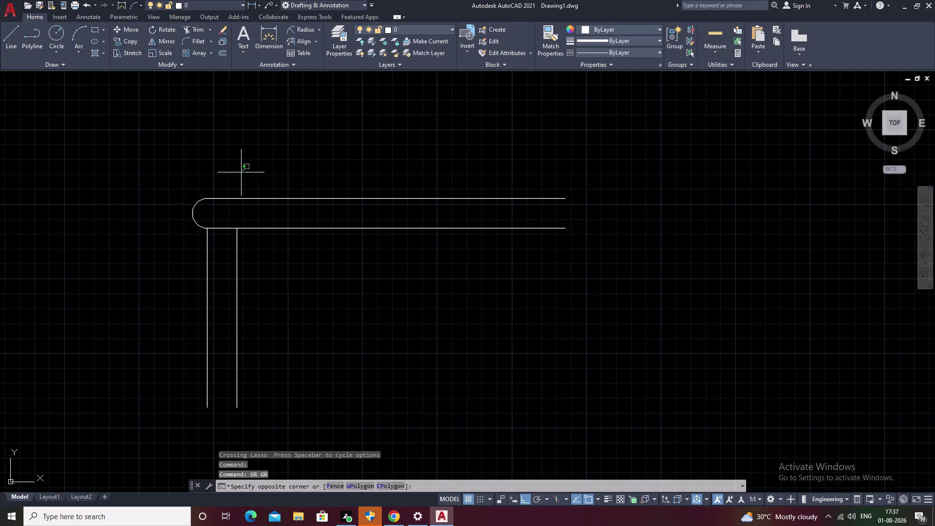
drag(244, 170, 185, 284)
click(194, 217)
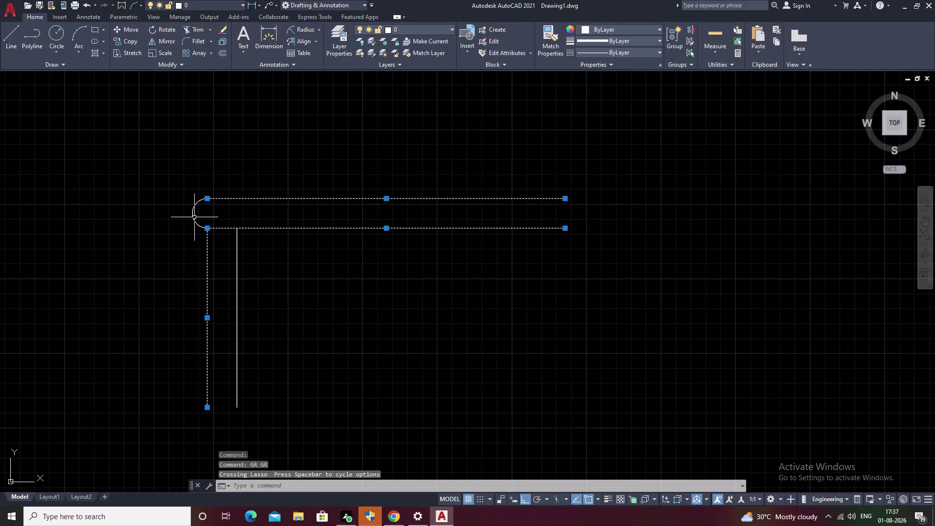
text(J)
key(space)
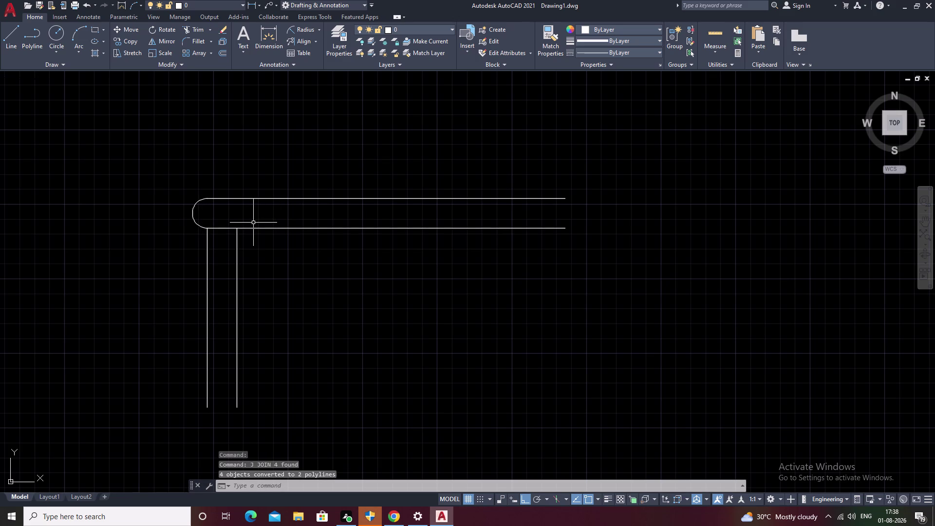
key(Escape)
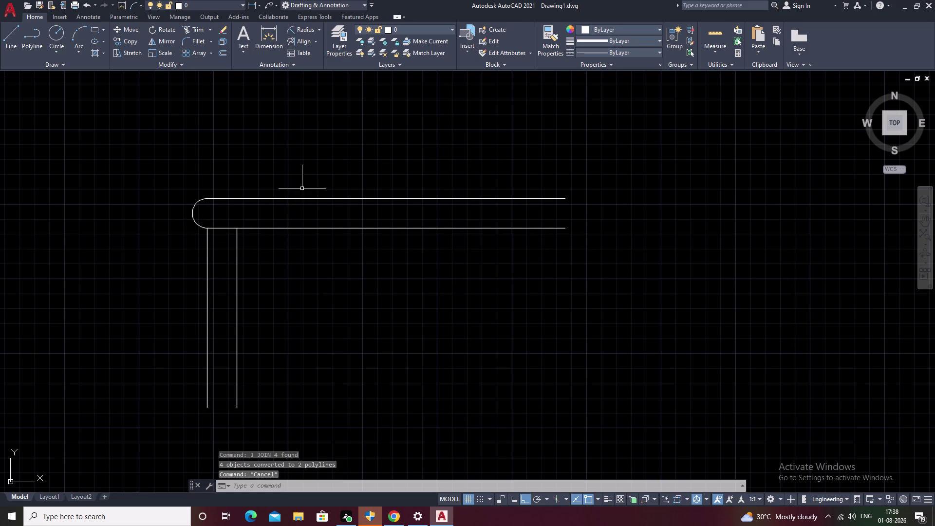
drag(402, 171, 73, 393)
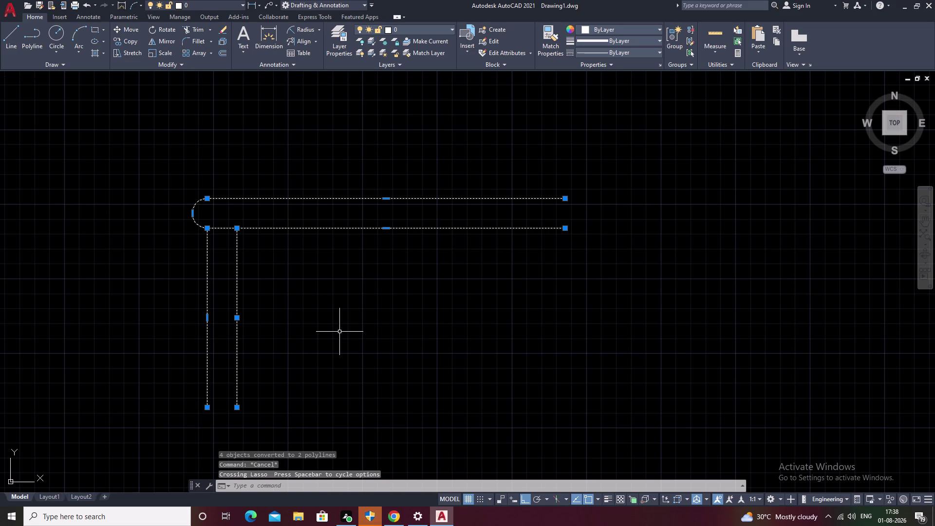
Start copying the joined step profile, using the riser's bottom corner as base point.
text(M)
key(space)
key(Escape)
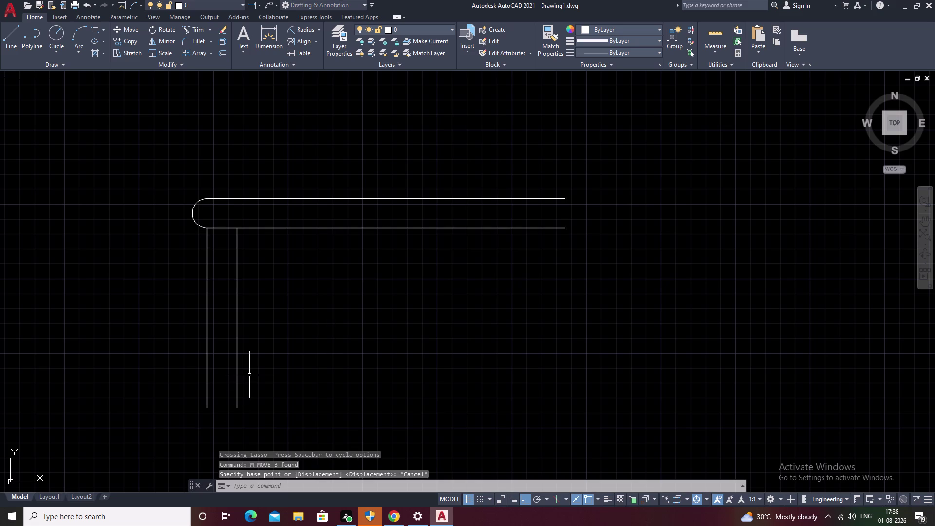
drag(367, 161, 142, 339)
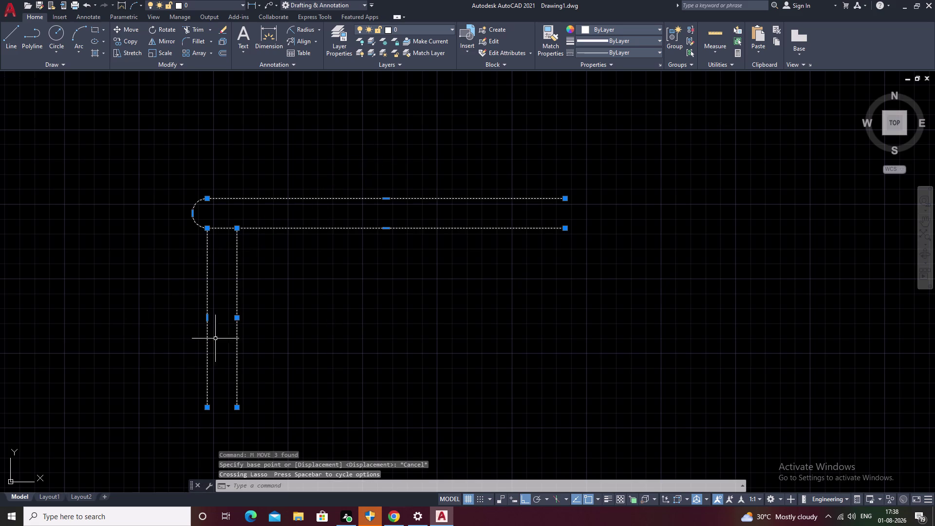
text(CO)
key(space)
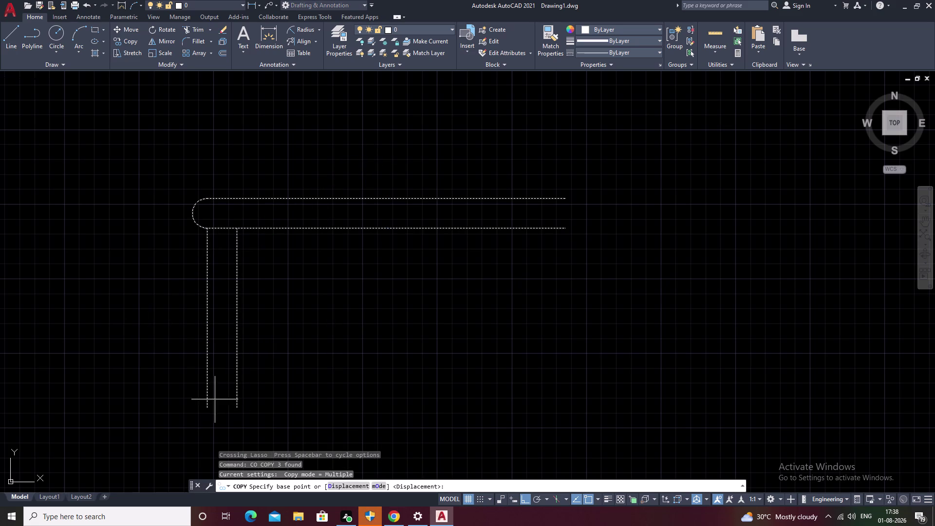
double_click(207, 406)
scroll(down, 3)
middle_drag(590, 341, 234, 382)
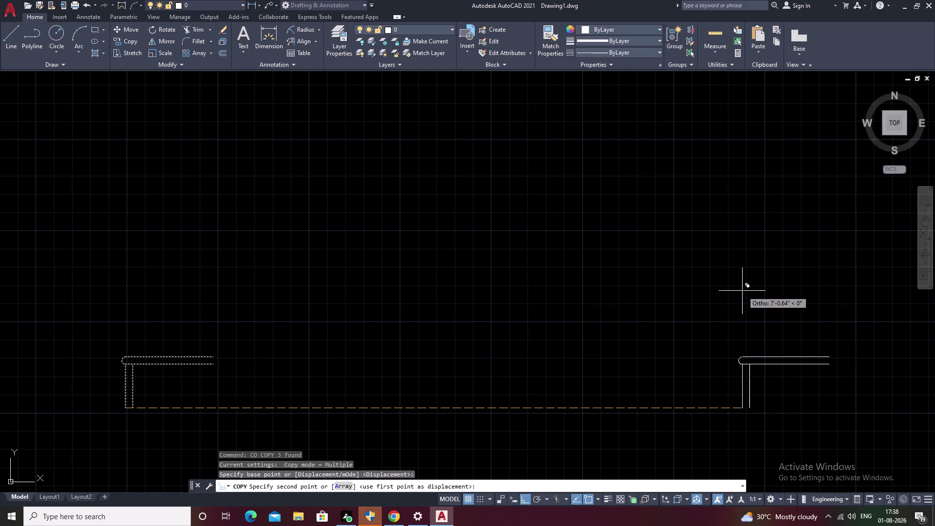
With Ortho off, place profile copies at the first four step intersections.
middle_drag(752, 303, 445, 323)
scroll(down, 3)
middle_drag(602, 327, 540, 326)
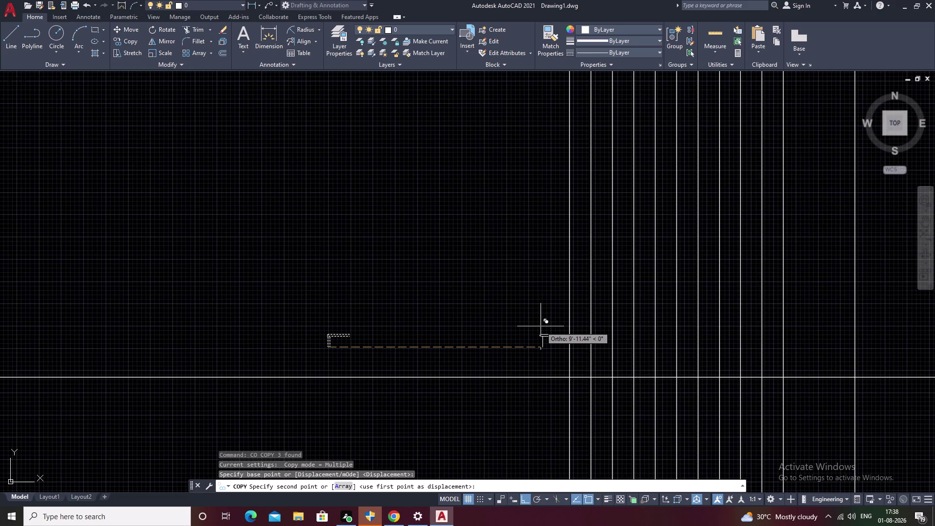
key(F8)
scroll(up, 3)
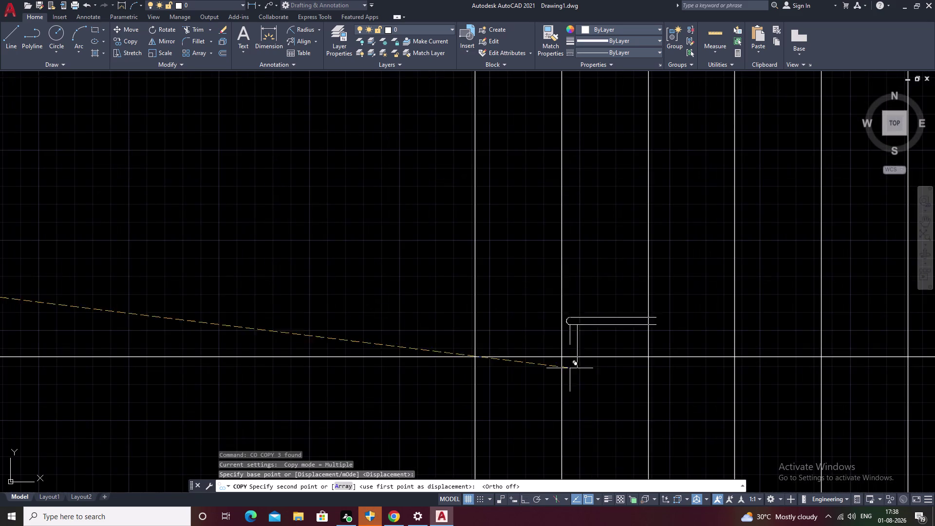
scroll(up, 3)
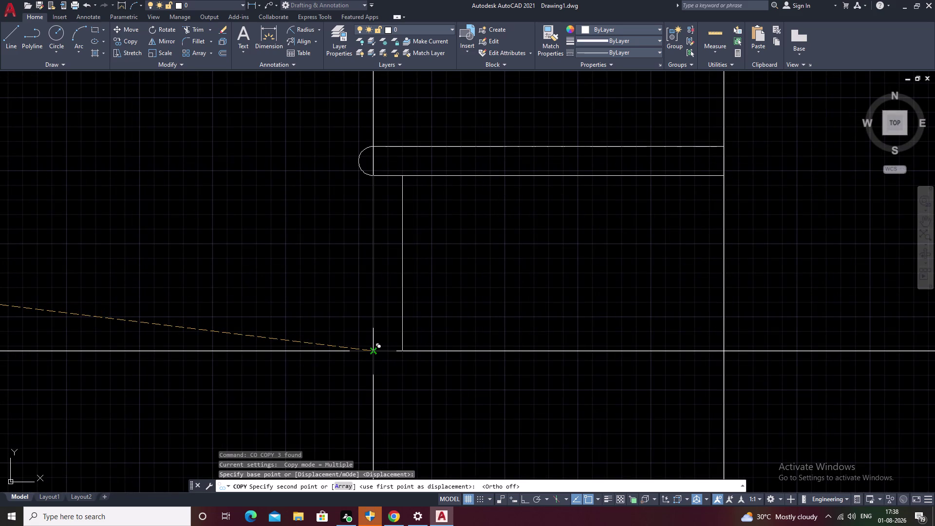
click(375, 351)
scroll(down, 3)
middle_drag(512, 284, 500, 294)
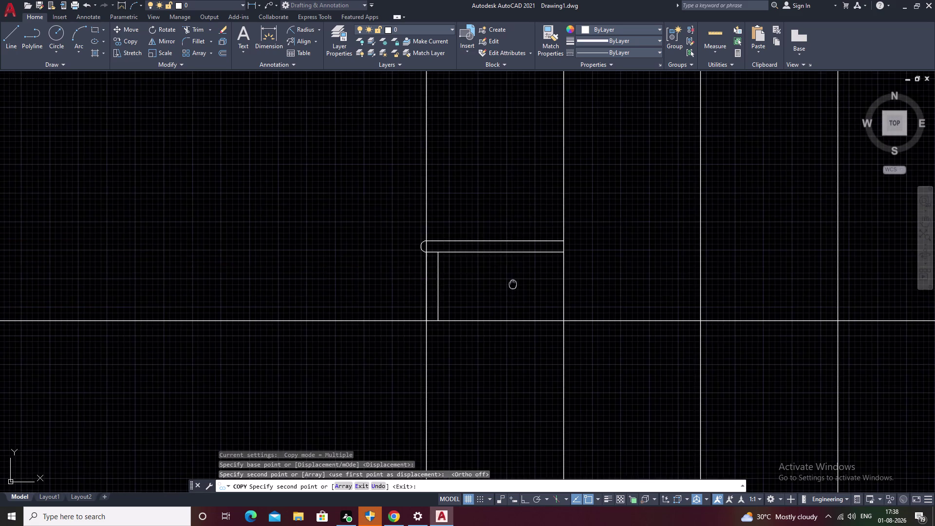
middle_drag(501, 294, 413, 349)
scroll(up, 3)
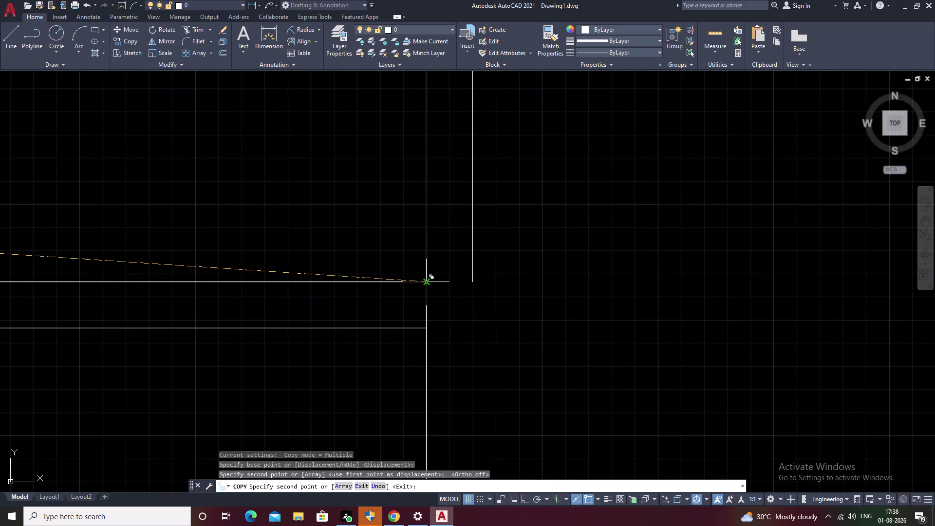
click(425, 281)
scroll(down, 3)
middle_drag(547, 286, 430, 377)
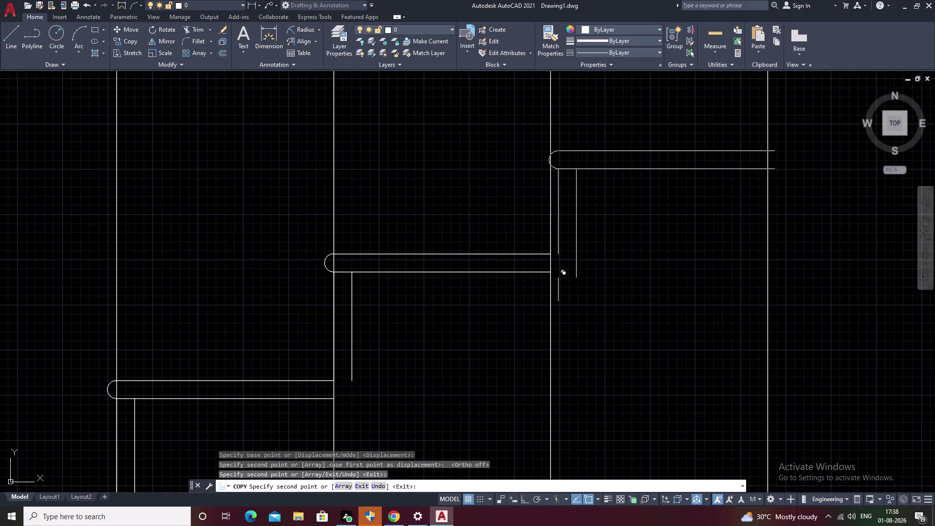
click(548, 257)
middle_drag(615, 250, 453, 433)
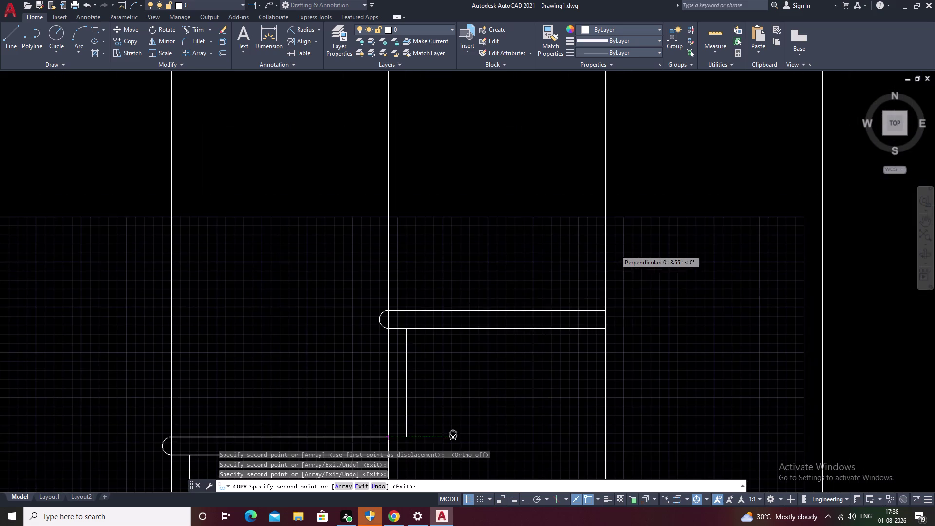
click(603, 310)
Place profile copies at the riser corner and the next two step points.
scroll(down, 3)
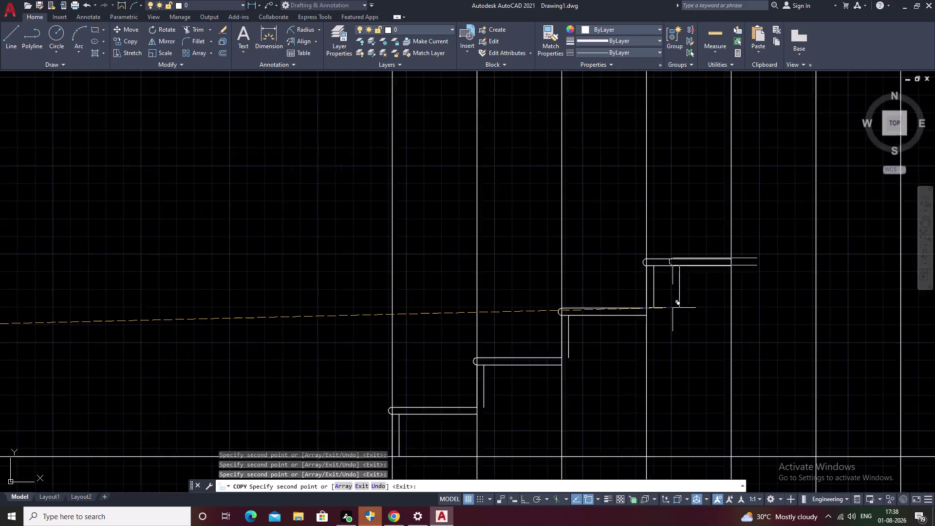
scroll(down, 3)
middle_drag(676, 306, 472, 450)
scroll(up, 3)
middle_drag(493, 434, 494, 430)
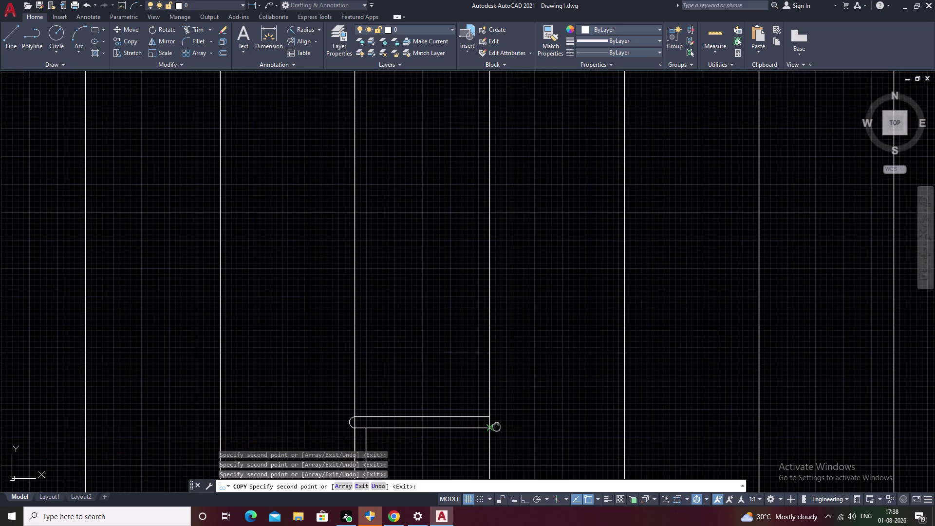
middle_drag(494, 430, 515, 388)
scroll(up, 3)
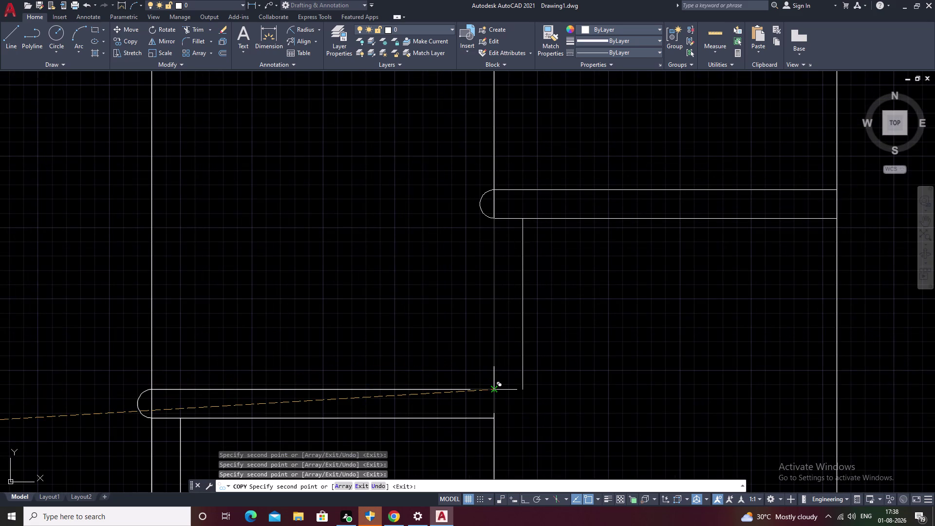
click(493, 392)
scroll(down, 3)
middle_drag(594, 375, 482, 424)
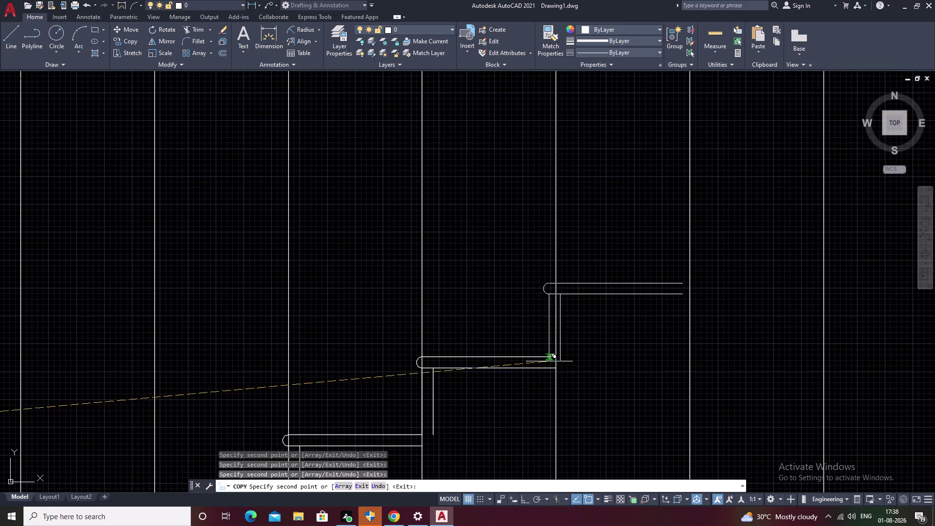
click(554, 358)
middle_drag(598, 349, 476, 455)
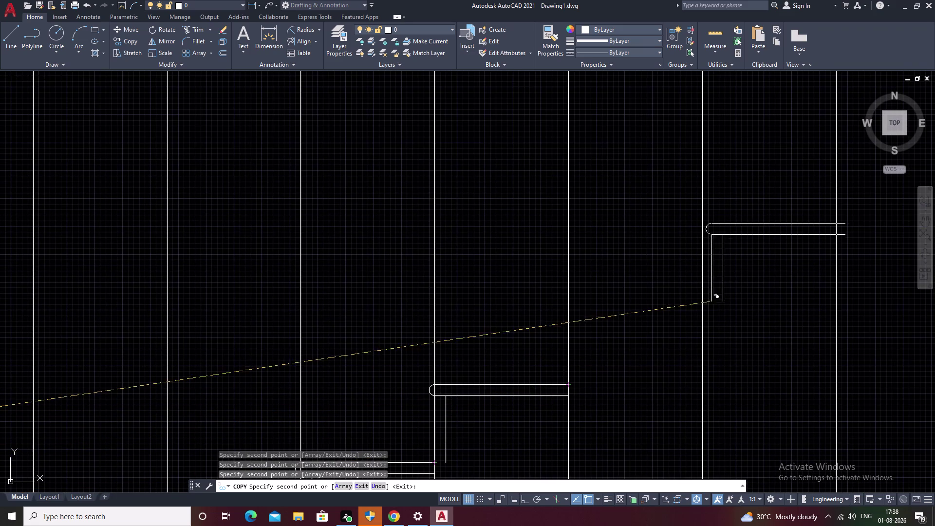
click(569, 385)
Place copies at the upper steps up to the top step, then end COPY.
middle_drag(662, 343, 625, 379)
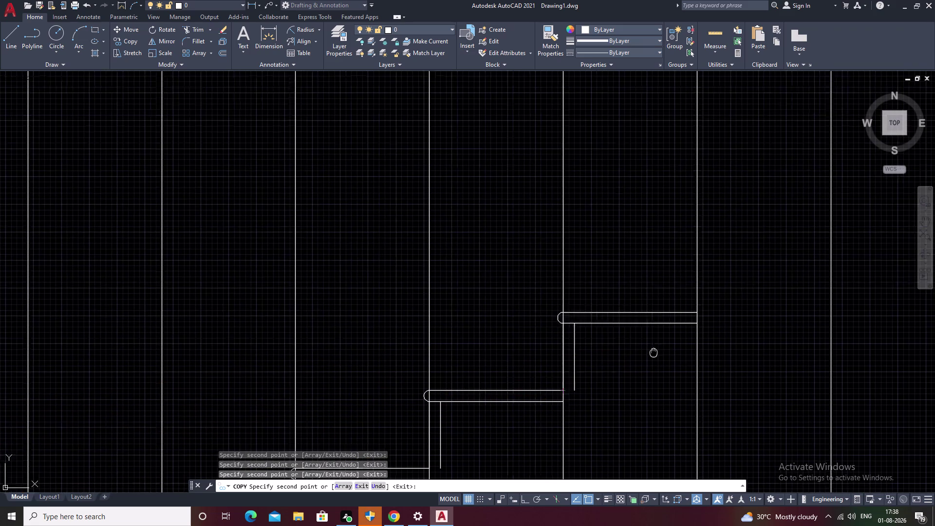
middle_drag(626, 379, 558, 428)
click(595, 390)
middle_drag(659, 359, 656, 362)
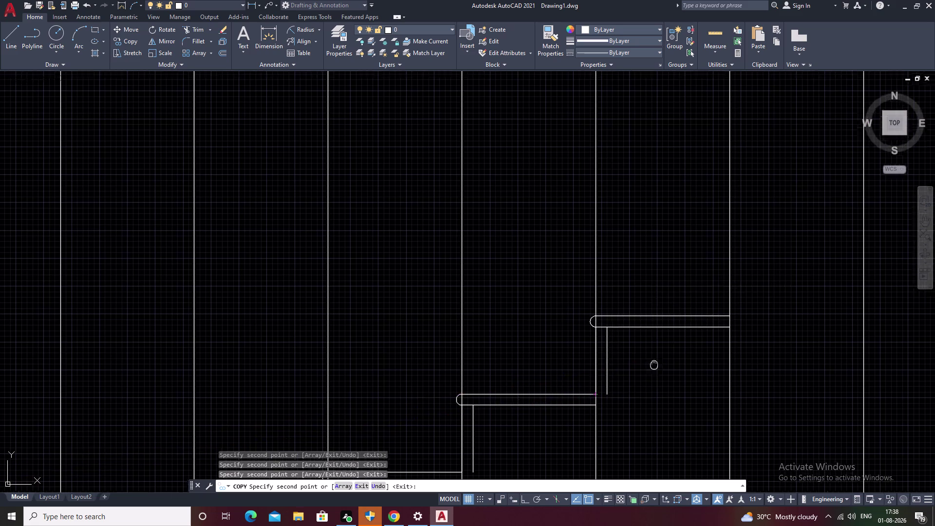
middle_drag(656, 362, 516, 441)
click(587, 397)
middle_drag(621, 381, 603, 394)
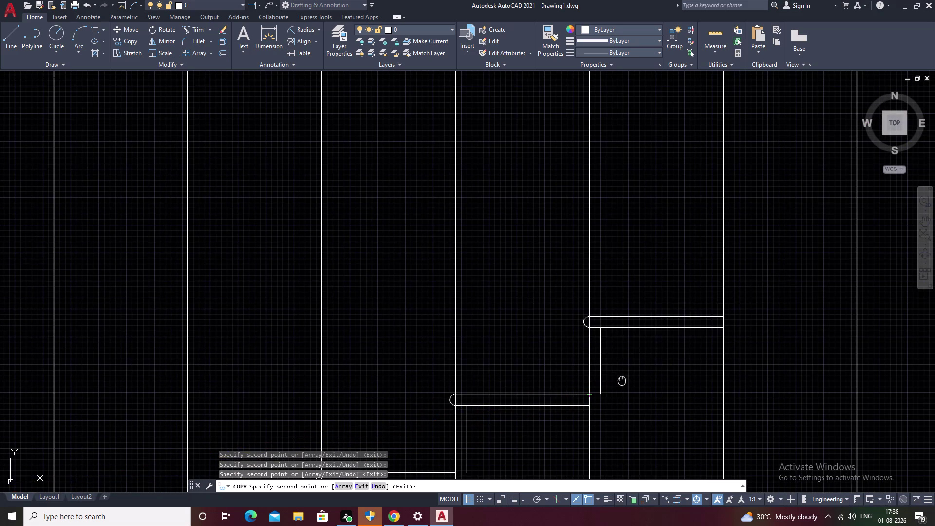
middle_drag(604, 394, 473, 457)
scroll(down, 3)
scroll(up, 3)
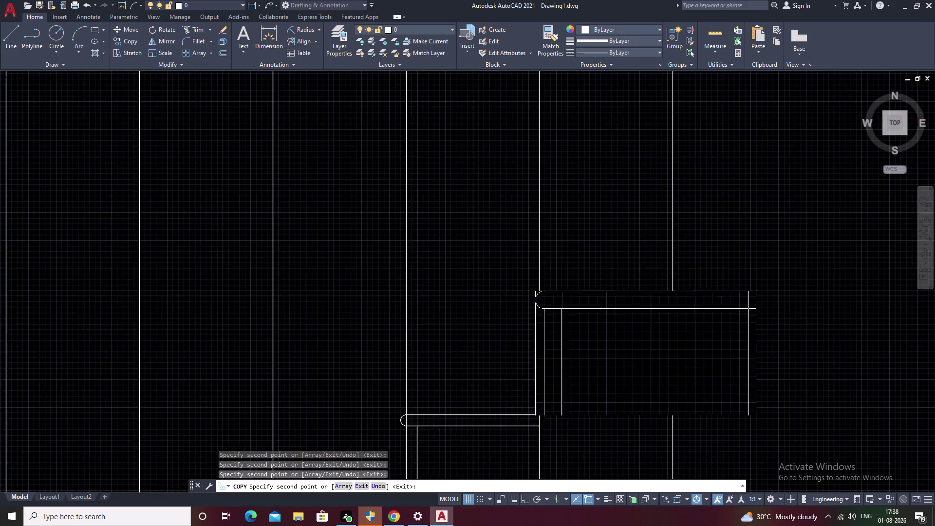
click(529, 413)
scroll(down, 3)
scroll(down, 3)
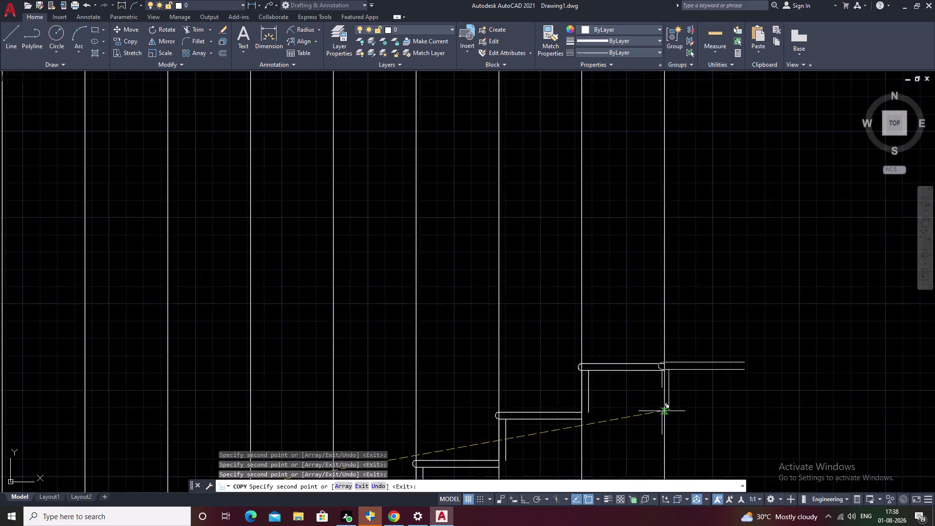
scroll(down, 3)
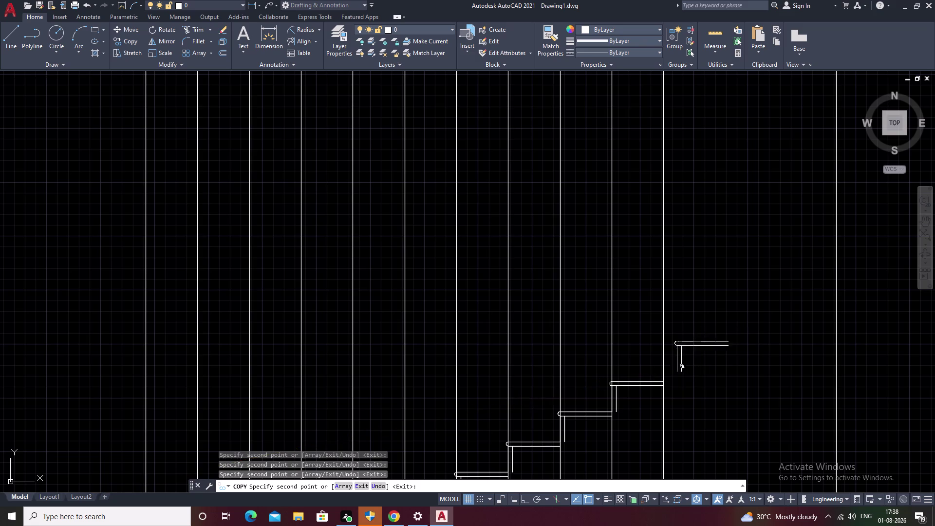
scroll(up, 3)
click(640, 393)
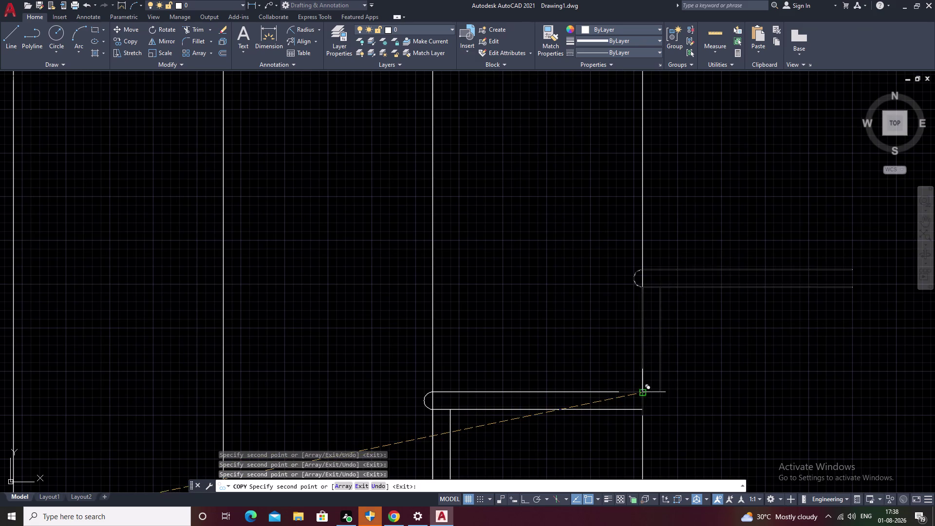
scroll(down, 3)
key(Escape)
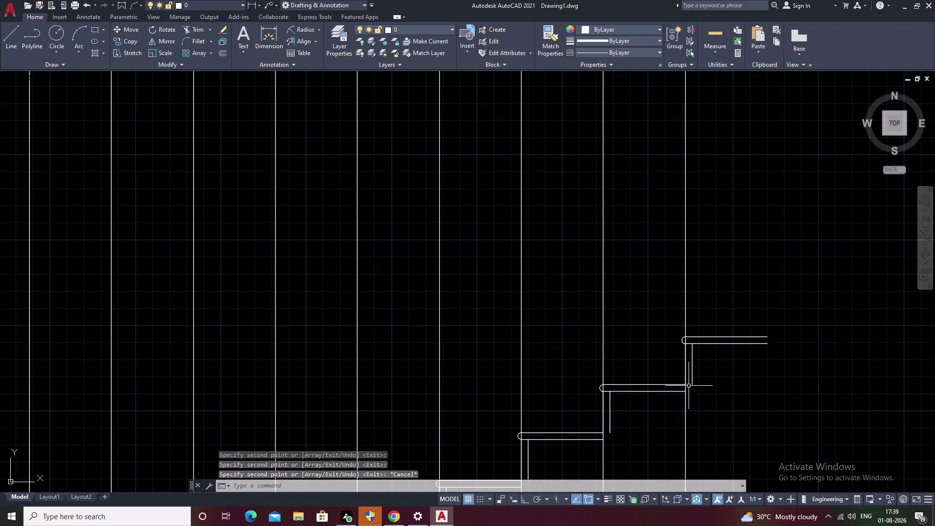
Trim the construction lines below and above the steps.
scroll(down, 3)
middle_drag(703, 386, 603, 447)
scroll(down, 3)
middle_drag(651, 396, 647, 359)
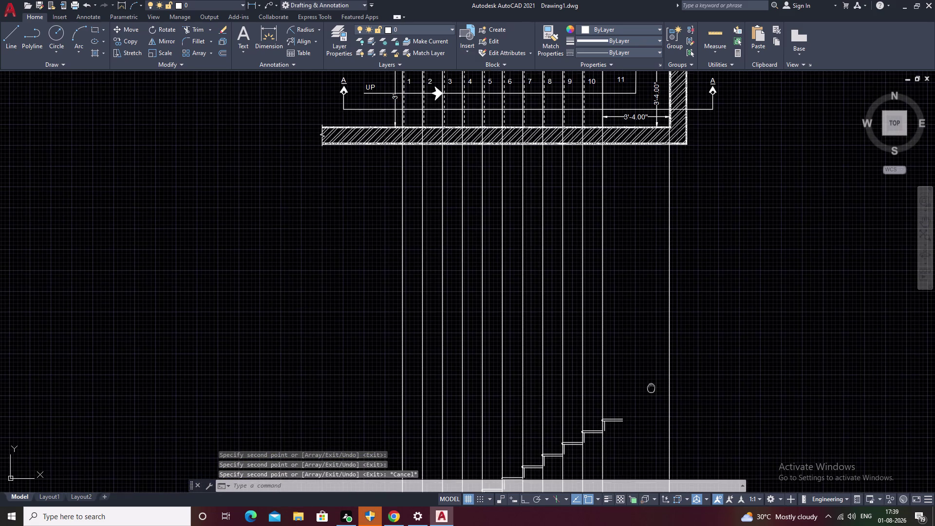
middle_drag(647, 359, 646, 354)
key(Escape)
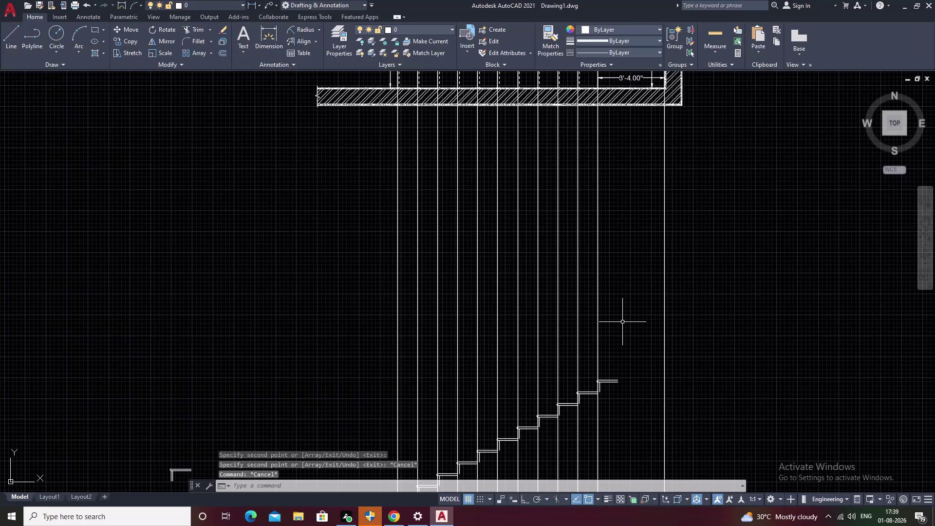
text(TR)
key(space)
drag(769, 271, 115, 300)
scroll(down, 3)
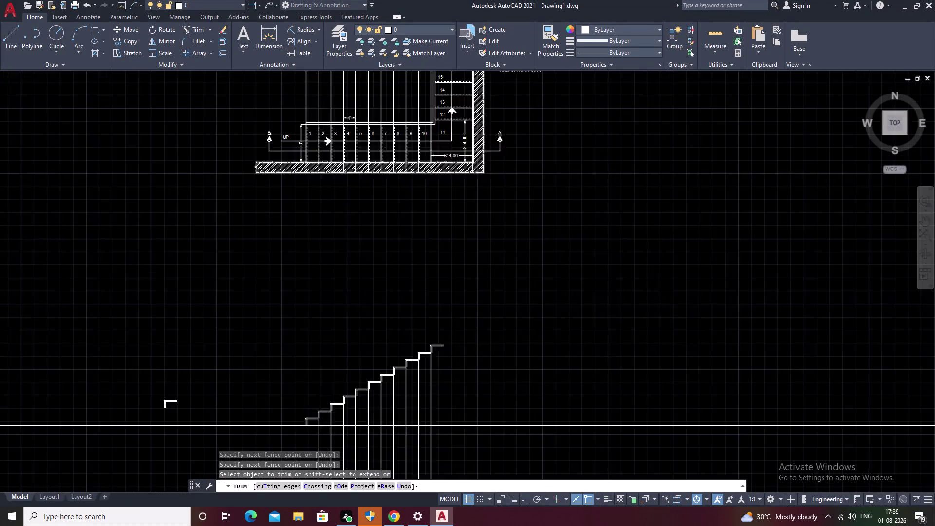
middle_drag(335, 318, 353, 277)
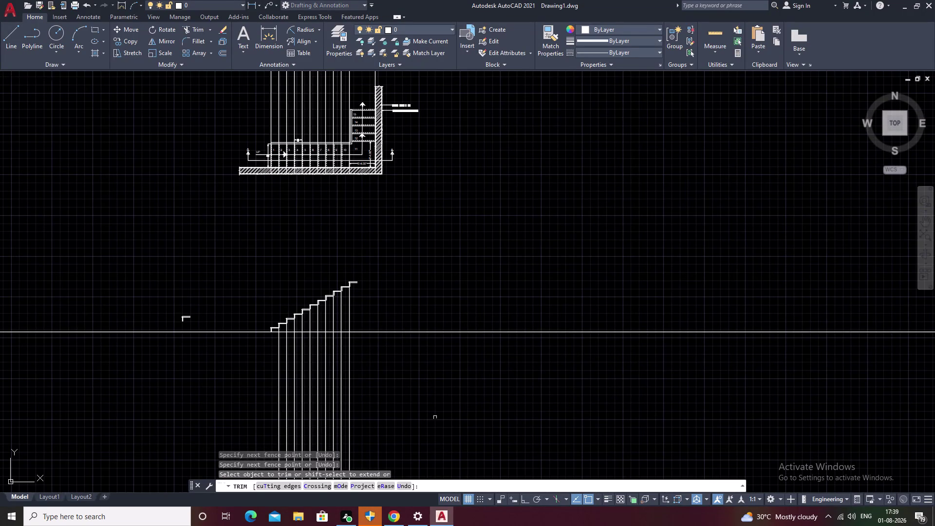
drag(438, 409, 91, 414)
key(Escape)
Undo the trims to restore the construction lines.
scroll(up, 3)
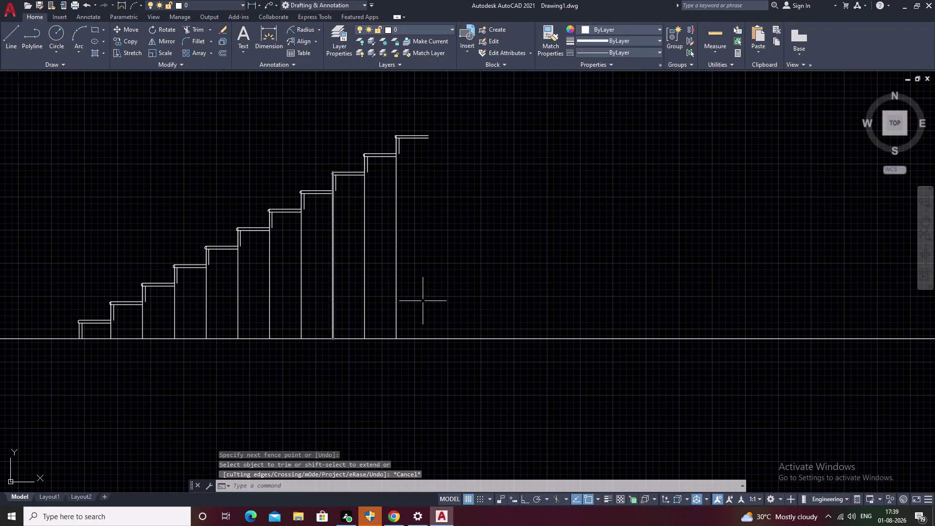
drag(516, 268, 123, 330)
key(Escape)
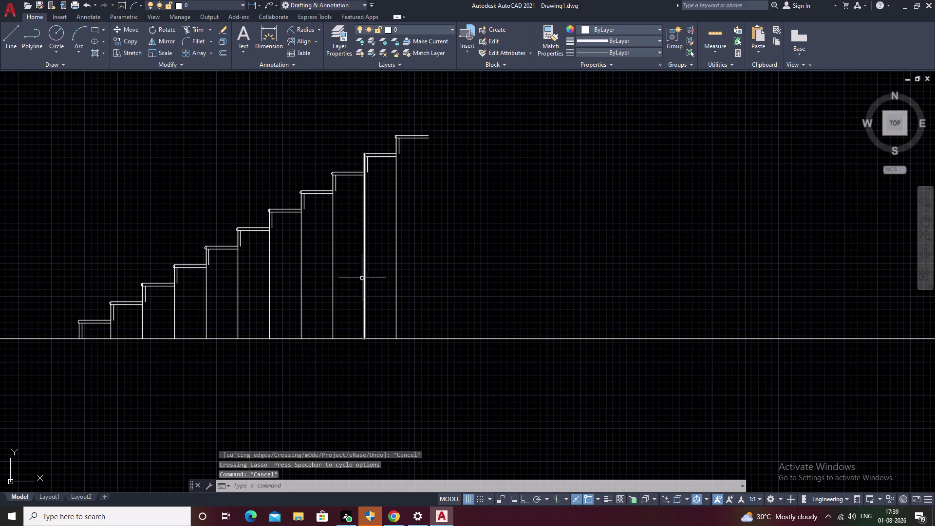
scroll(down, 3)
key(ctrl+z)
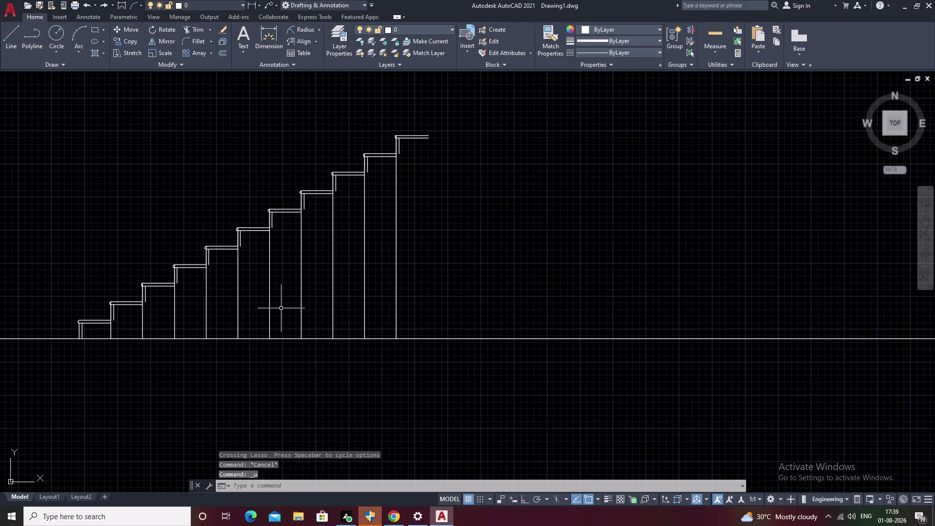
key(ctrl+z)
key(ctrl+z)
scroll(down, 3)
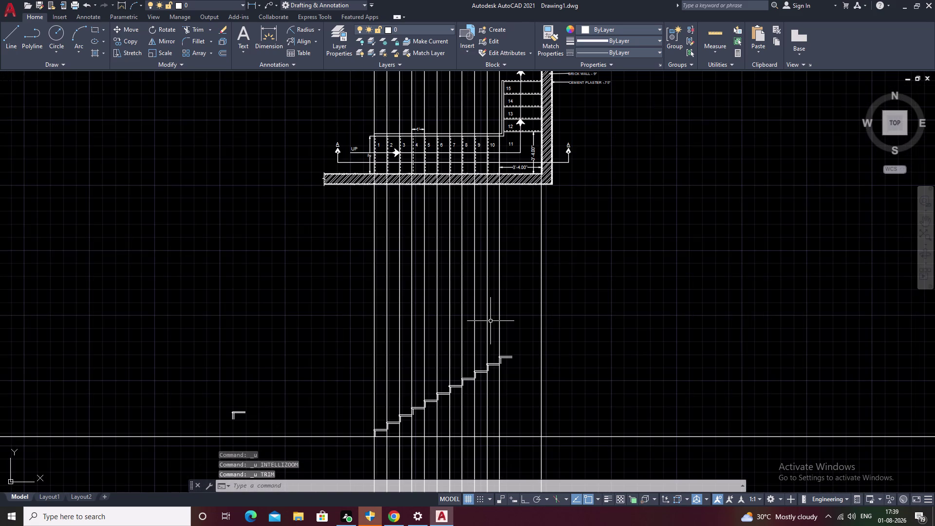
key(Escape)
Trim the step construction lines again.
text(TR)
key(space)
drag(665, 279, 154, 323)
scroll(down, 3)
middle_drag(220, 316, 243, 282)
key(Escape)
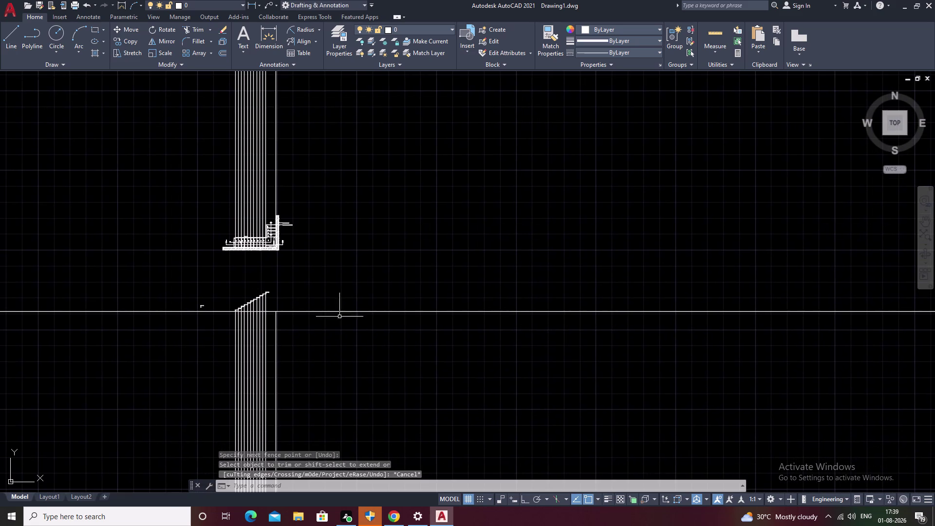
Erase the twelve leftover construction lines and zoom in on the stair section.
drag(365, 381, 117, 404)
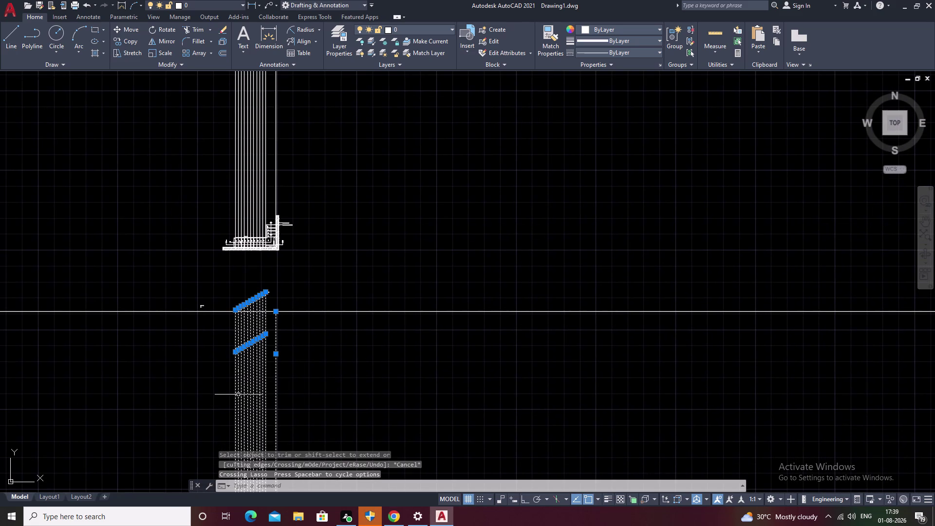
text(E)
key(space)
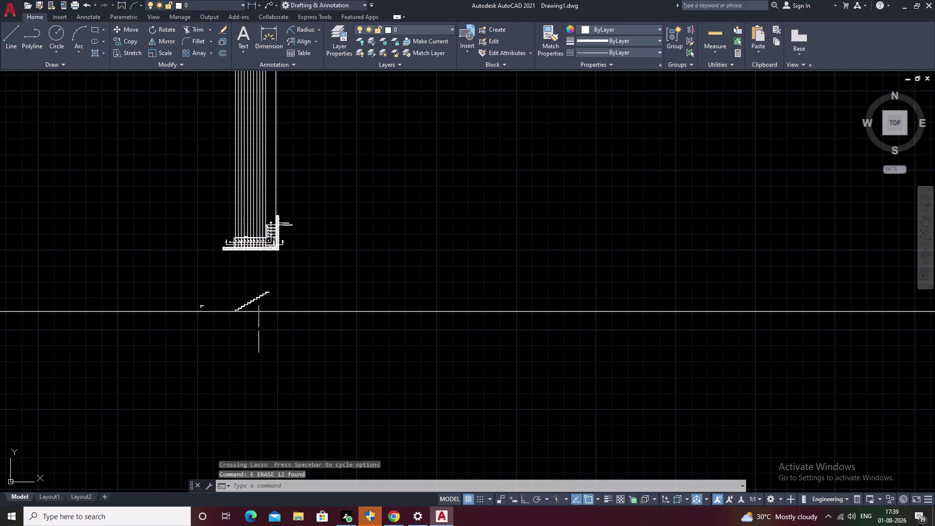
scroll(up, 3)
scroll(up, 3)
middle_drag(245, 315, 471, 361)
middle_drag(336, 346, 346, 343)
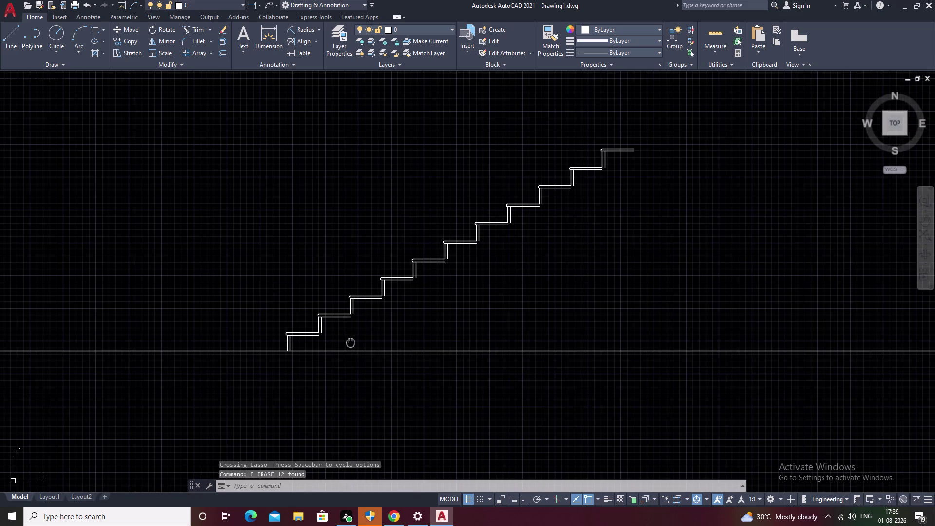
middle_drag(345, 343, 394, 342)
scroll(up, 3)
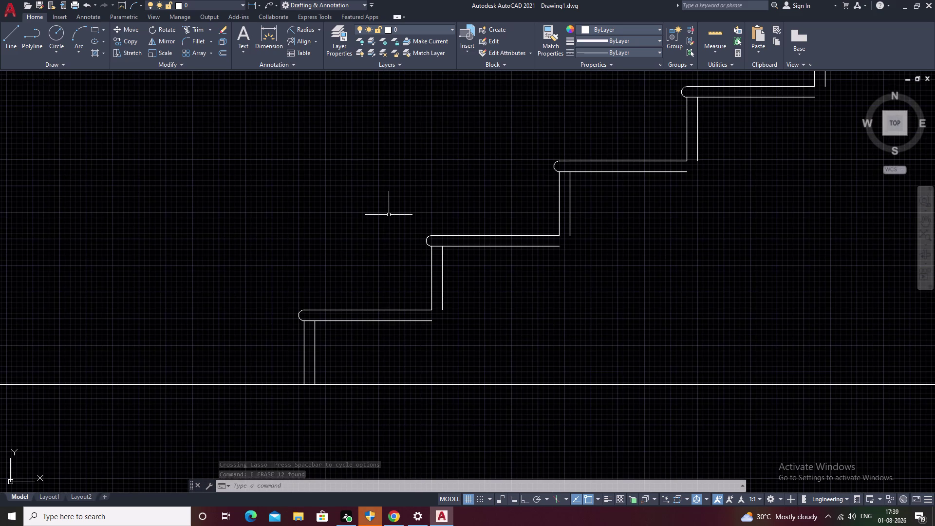
Fillet the lowest treads' underside lines to their risers at zero radius.
text(F)
key(space)
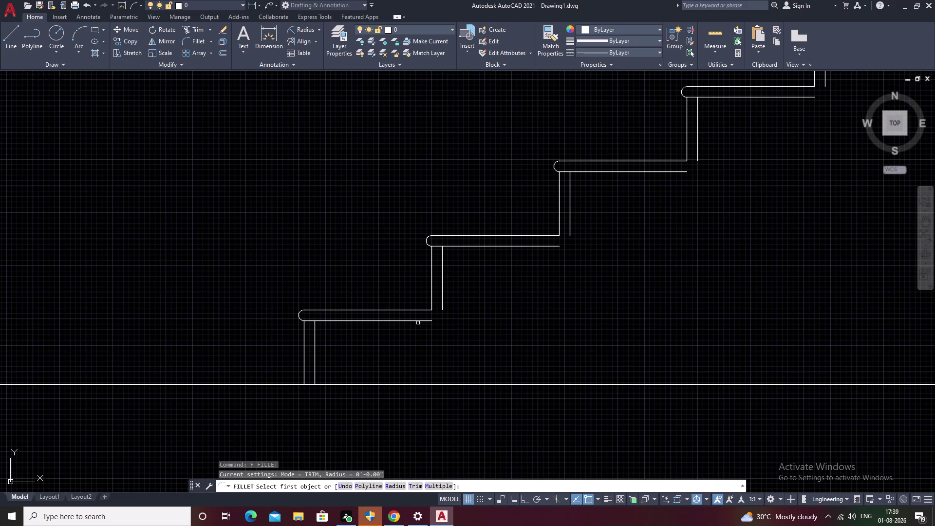
click(417, 322)
click(421, 319)
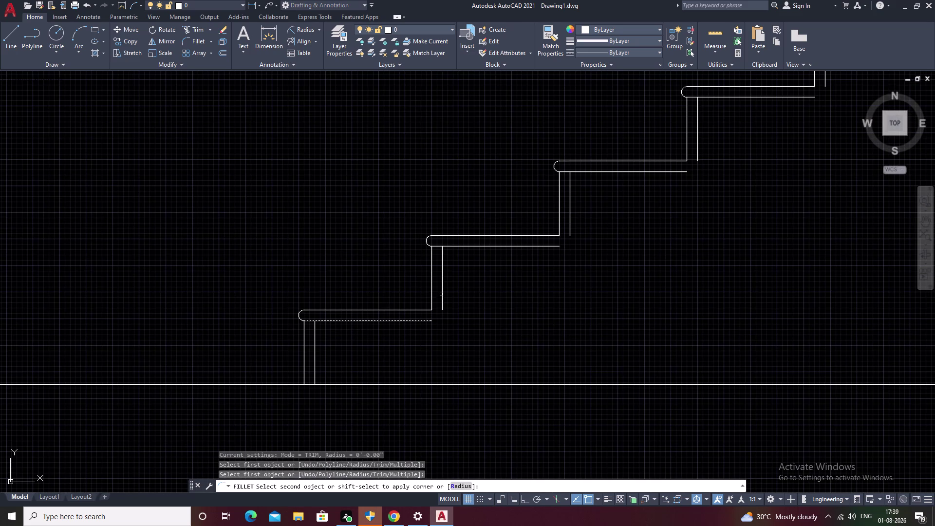
click(442, 294)
key(space)
click(535, 246)
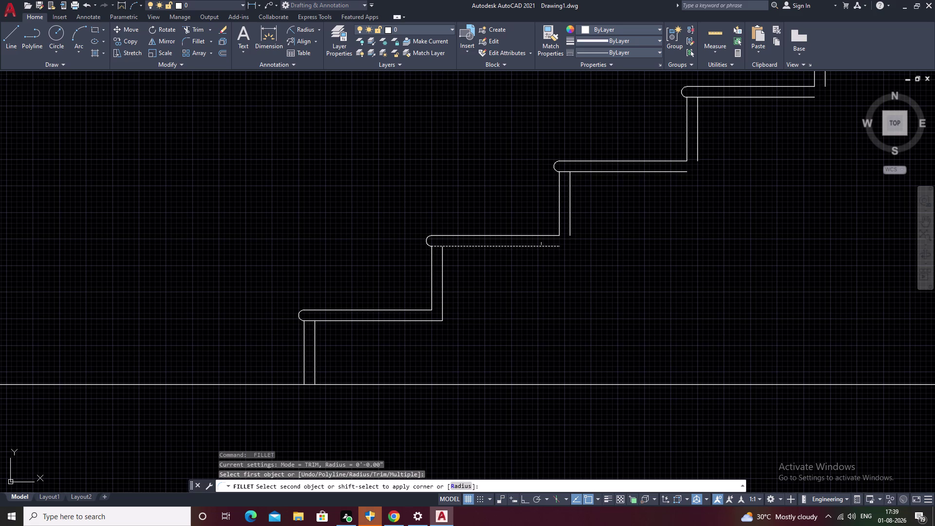
click(570, 218)
middle_drag(647, 237, 446, 359)
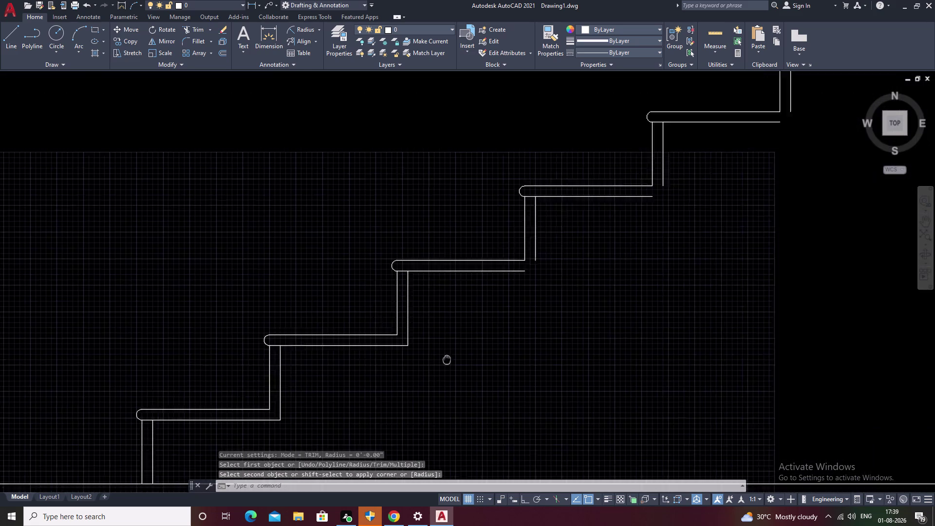
middle_drag(446, 359, 367, 401)
key(space)
click(395, 335)
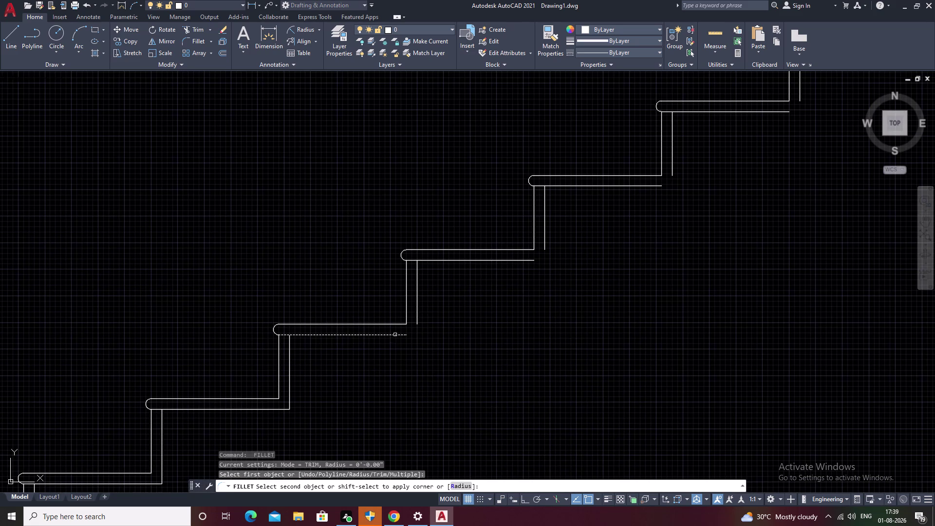
click(418, 313)
Close the next four tread-to-riser corners with zero-radius fillets.
key(space)
middle_drag(495, 315, 318, 414)
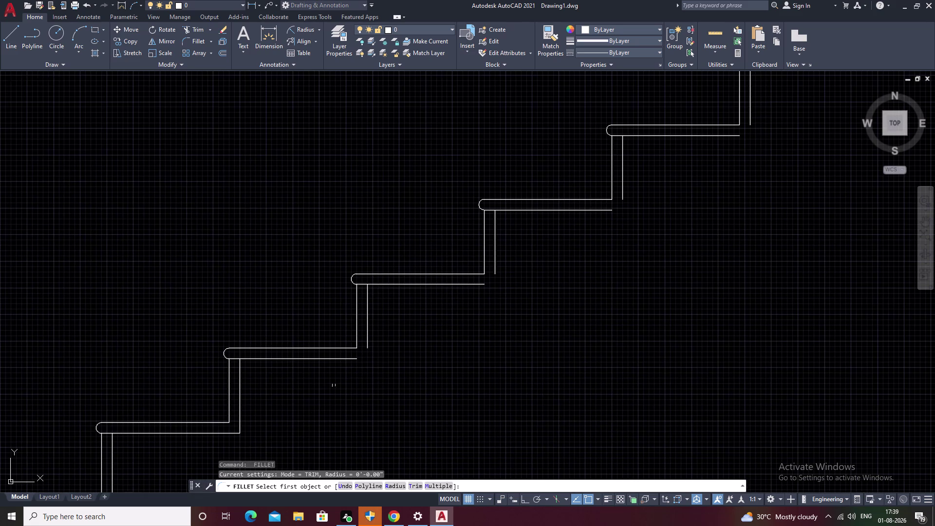
key(space)
key(space)
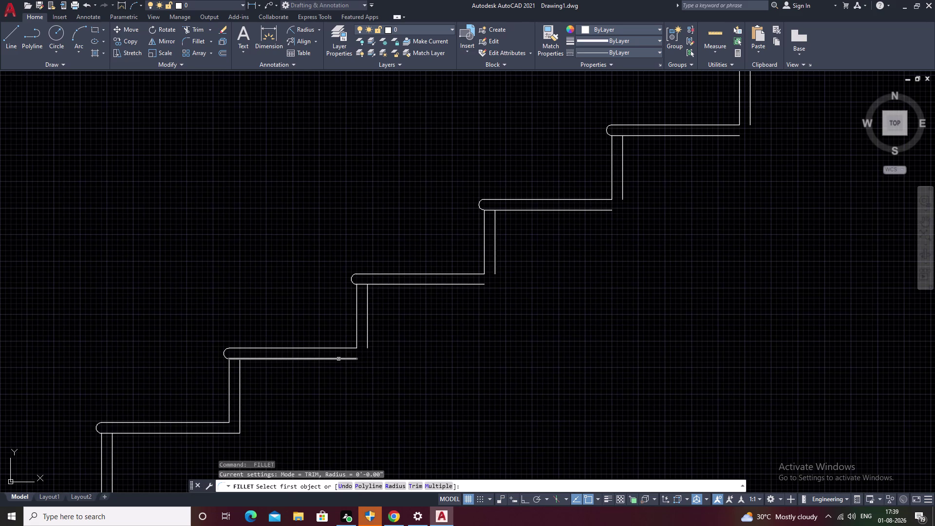
click(338, 359)
click(366, 337)
middle_drag(429, 341, 297, 442)
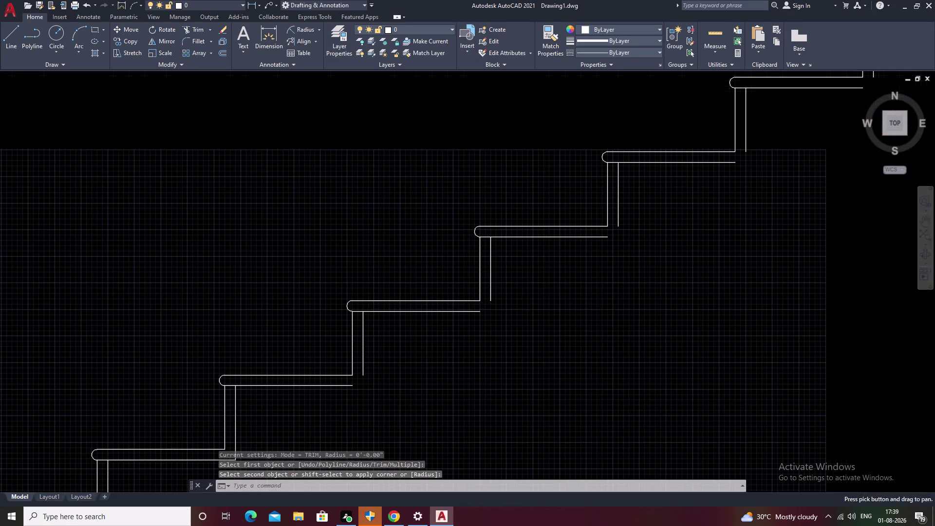
key(space)
click(326, 386)
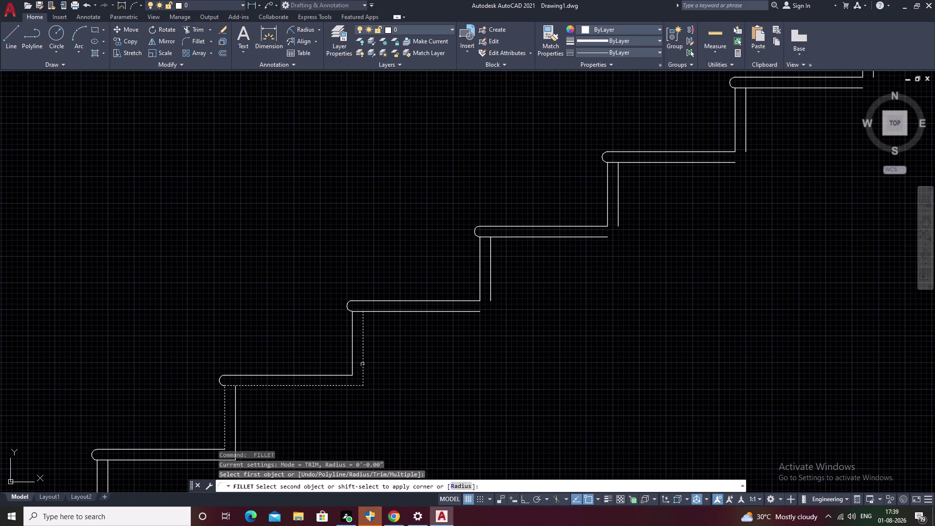
click(363, 363)
middle_drag(414, 372, 308, 456)
key(space)
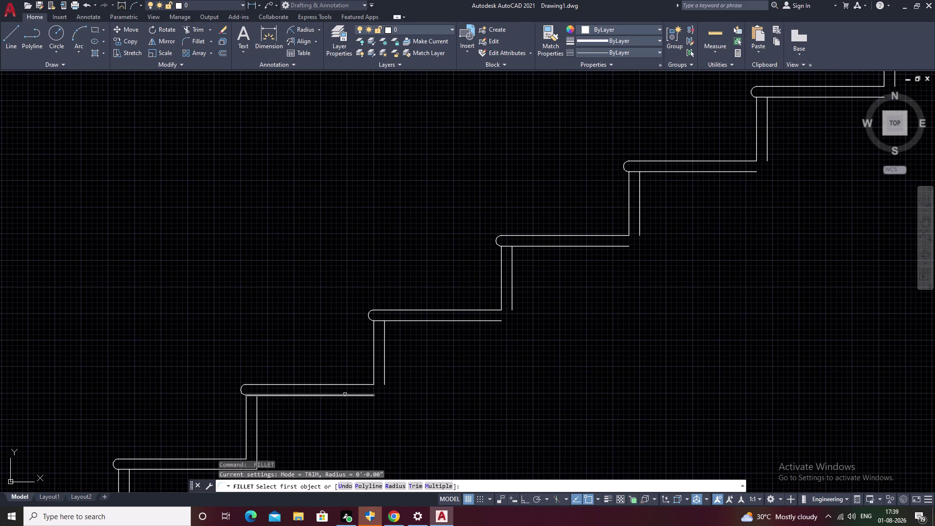
double_click(344, 394)
click(384, 365)
middle_drag(434, 380, 263, 466)
key(space)
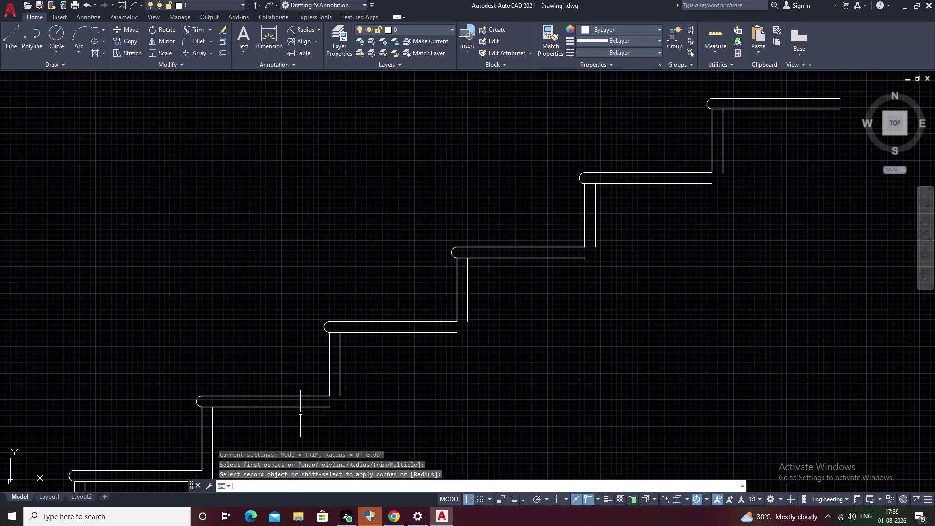
click(312, 406)
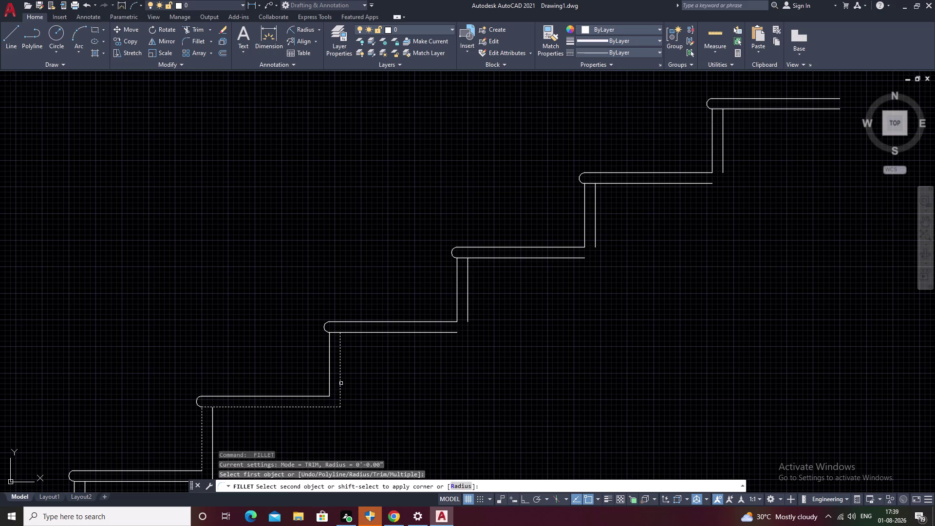
click(341, 383)
Fillet the upper treads' corners to their risers and view the whole staircase.
middle_drag(393, 394, 254, 471)
scroll(down, 3)
key(space)
click(285, 431)
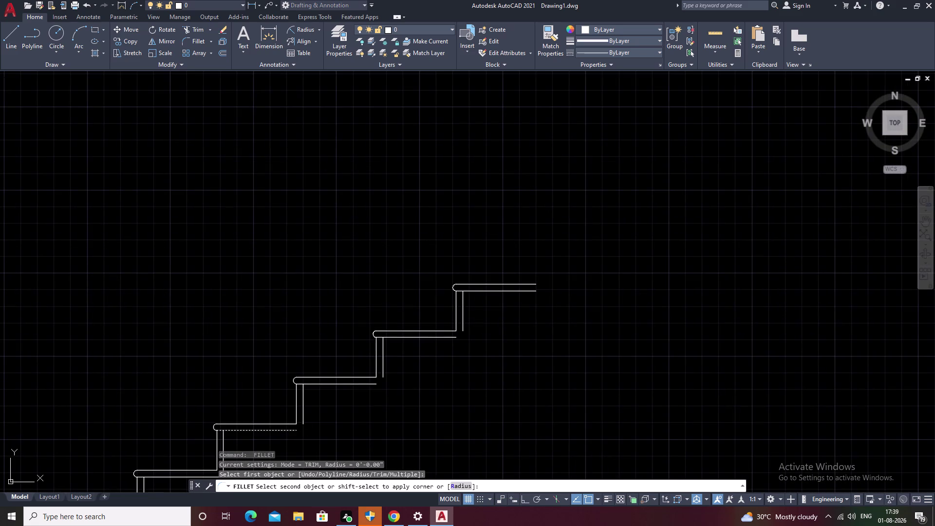
click(302, 415)
middle_drag(354, 417, 308, 438)
key(space)
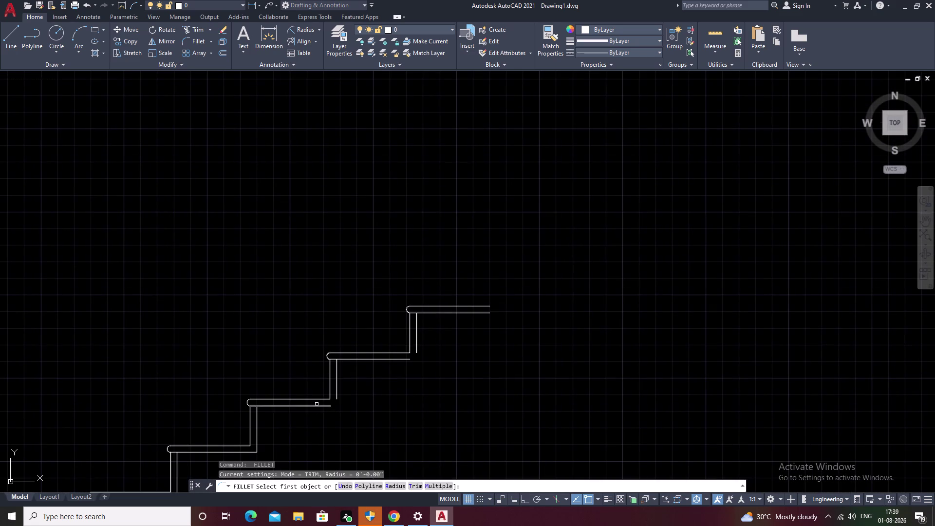
click(316, 407)
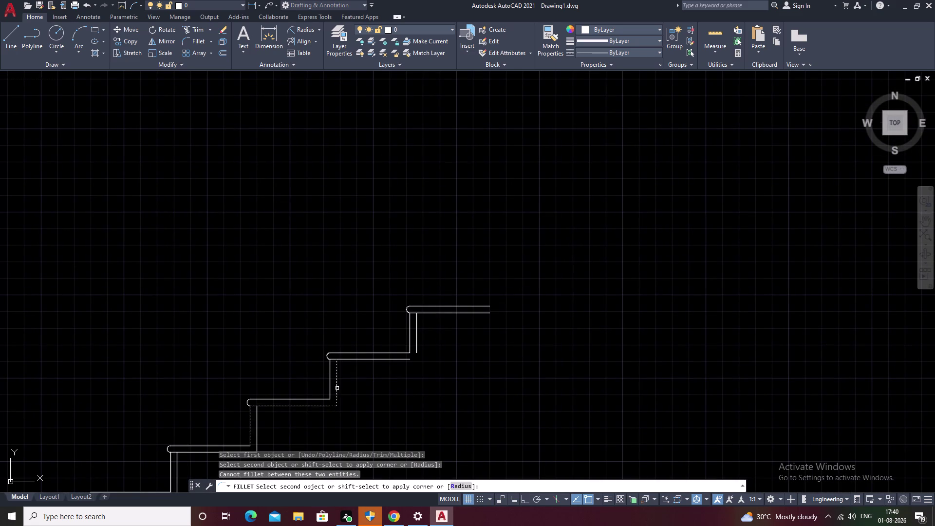
click(337, 387)
middle_drag(356, 389, 230, 435)
key(space)
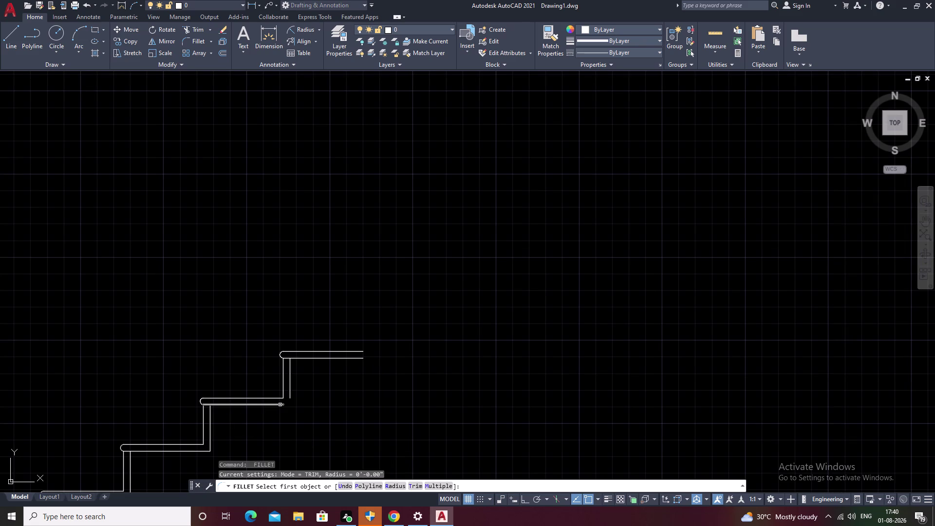
click(280, 404)
click(291, 388)
scroll(down, 3)
middle_drag(355, 411, 376, 376)
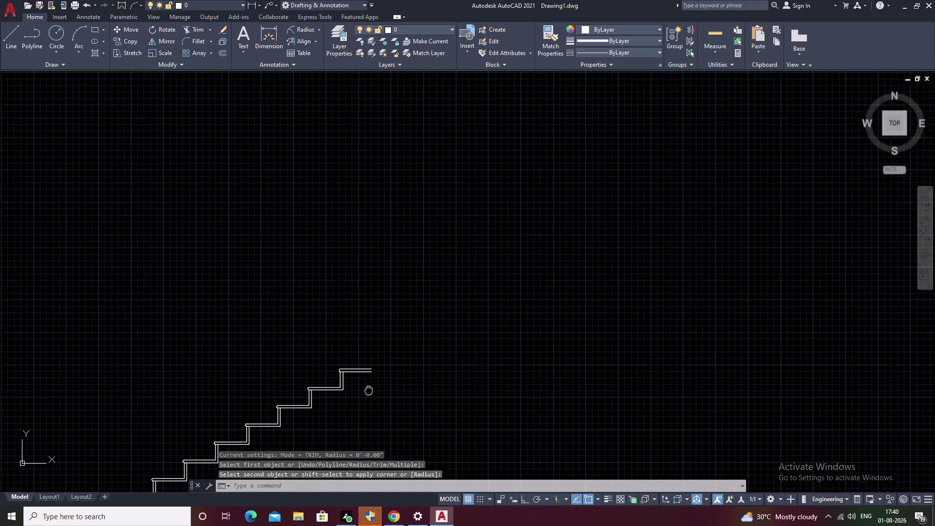